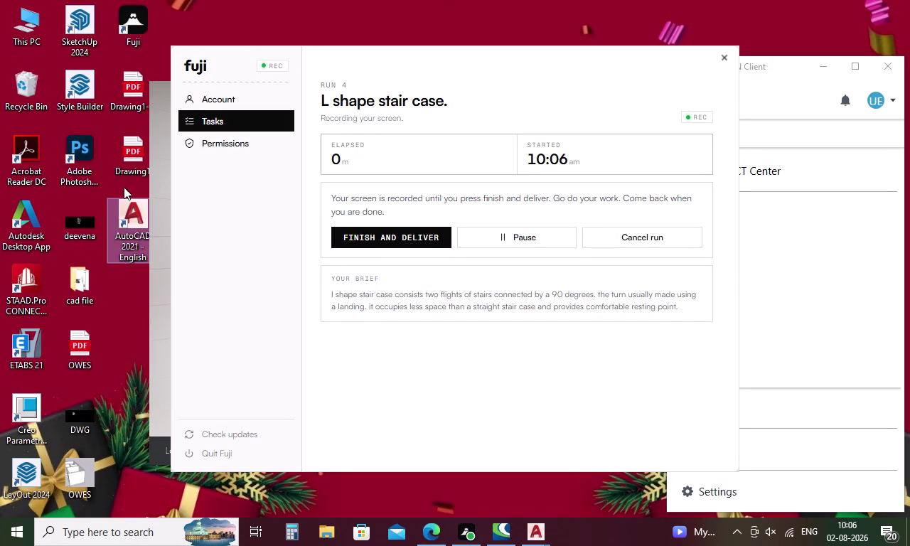
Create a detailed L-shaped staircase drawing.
Launch AutoCAD 2021 from the desktop and start a new blank Drawing1.
double_click(123, 225)
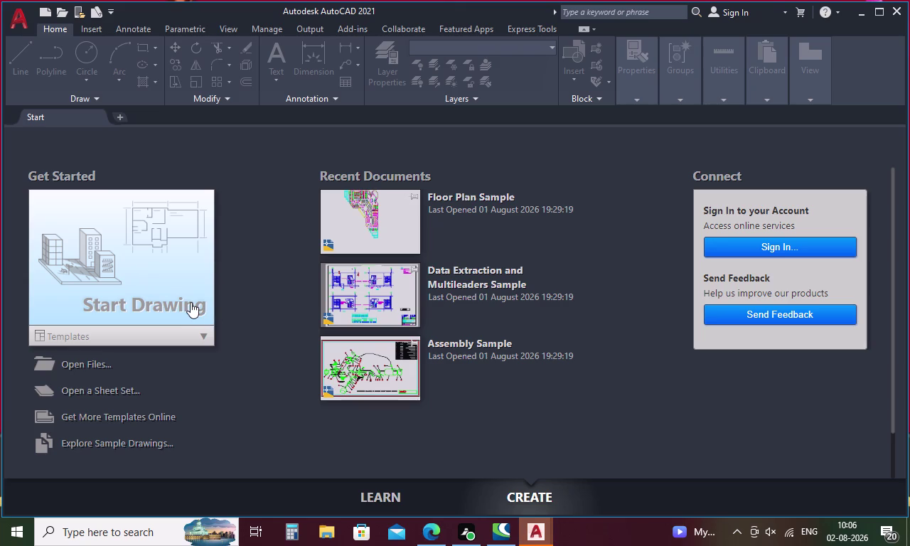
double_click(180, 277)
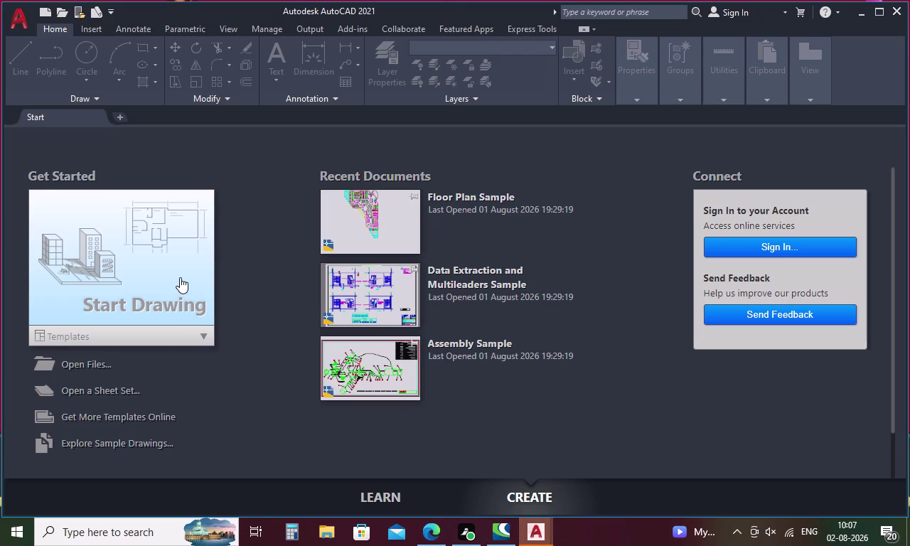
double_click(180, 278)
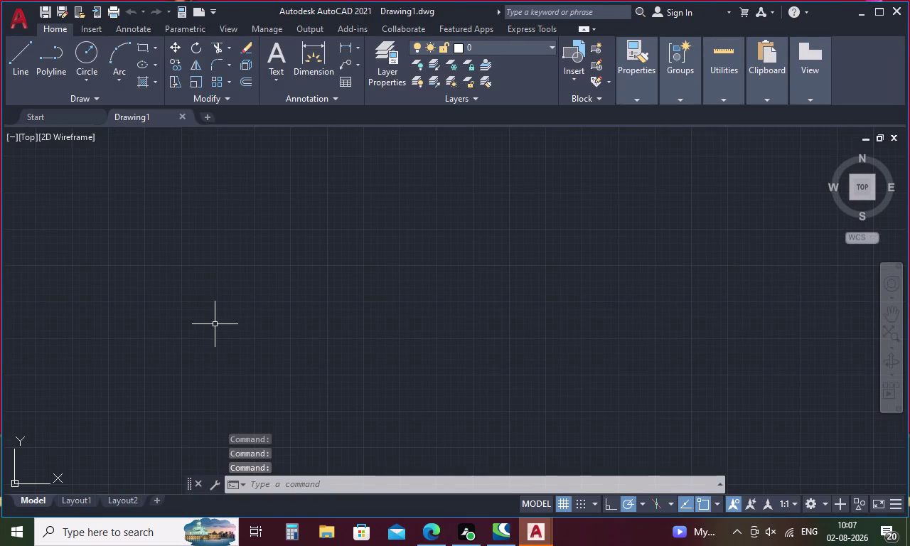
Set units to Engineering, precision 0'-0.00", insertion scale Feet via UN.
key(Escape)
text(un)
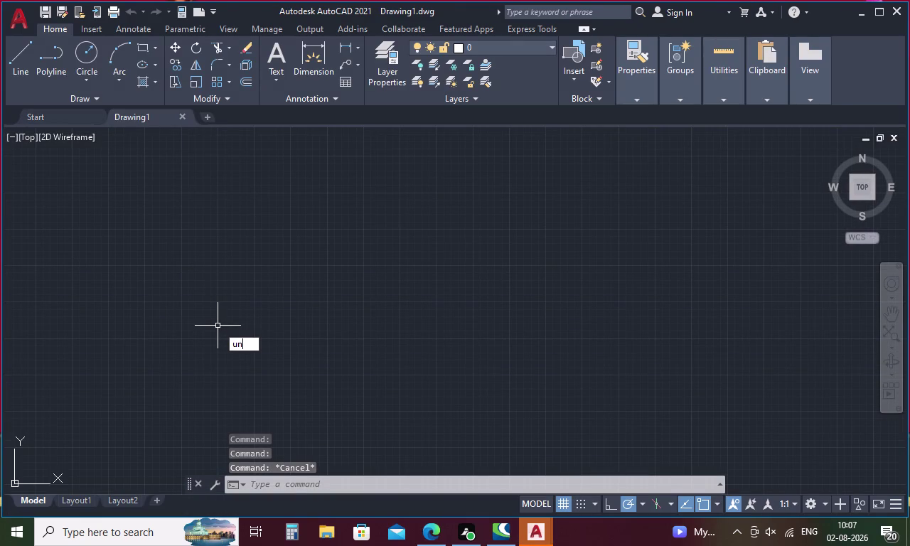
key(Return)
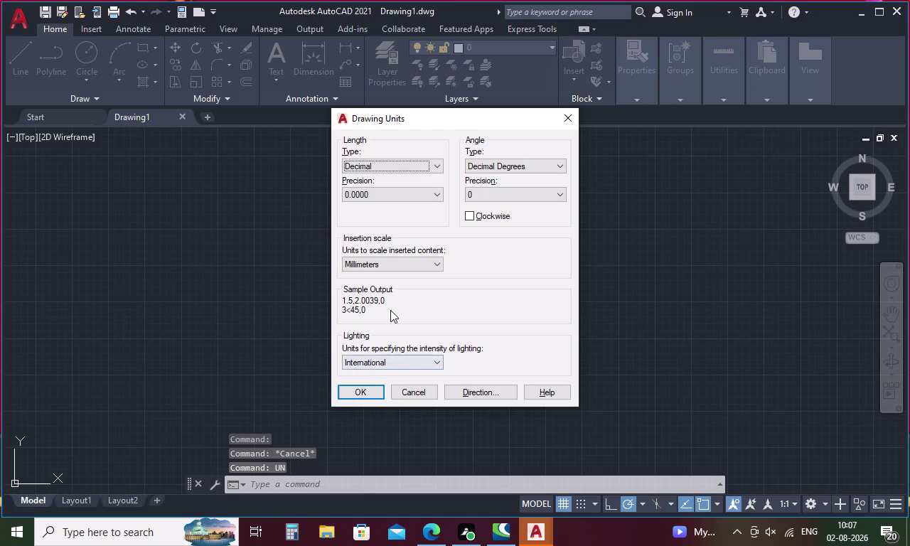
click(439, 161)
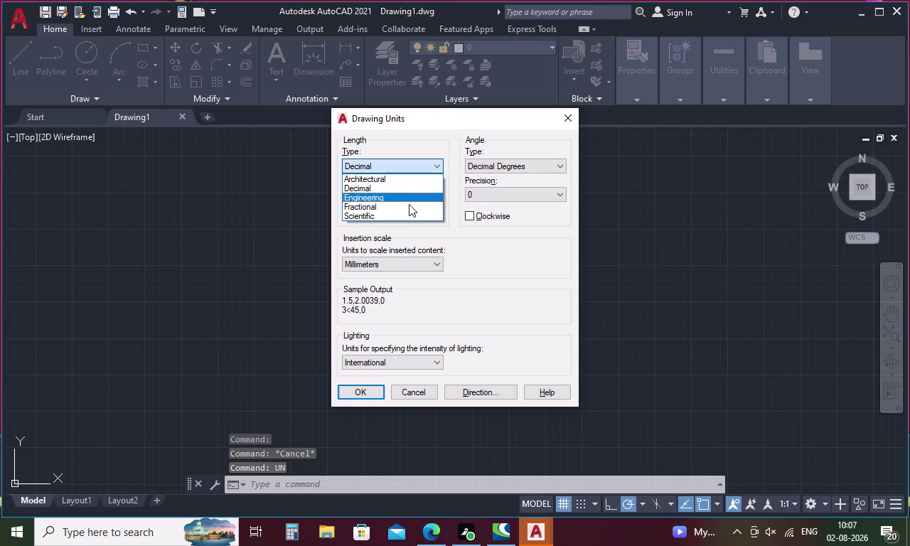
click(408, 194)
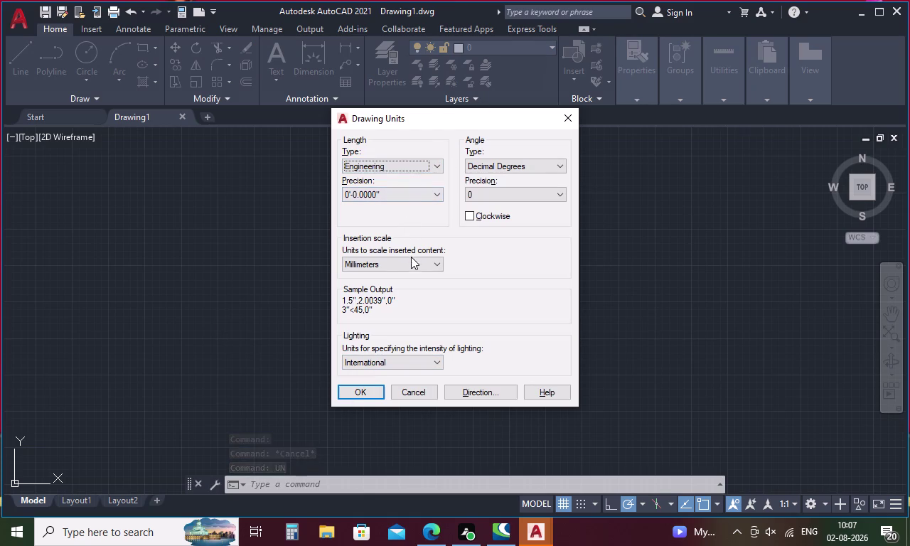
click(426, 191)
click(407, 226)
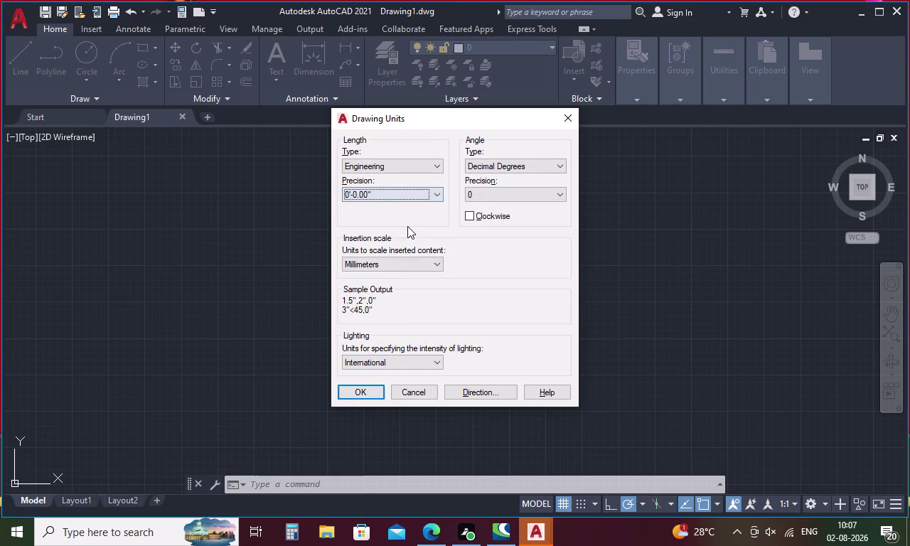
click(401, 263)
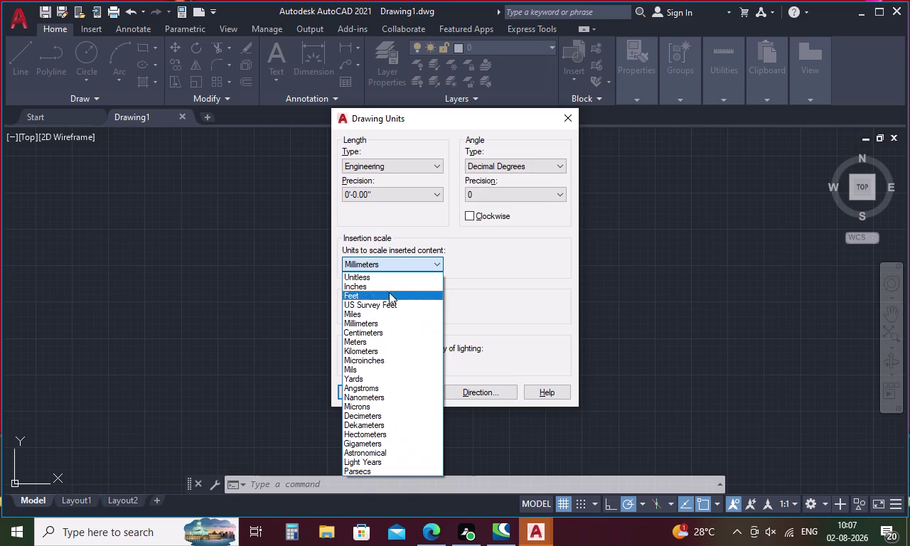
click(390, 286)
click(373, 390)
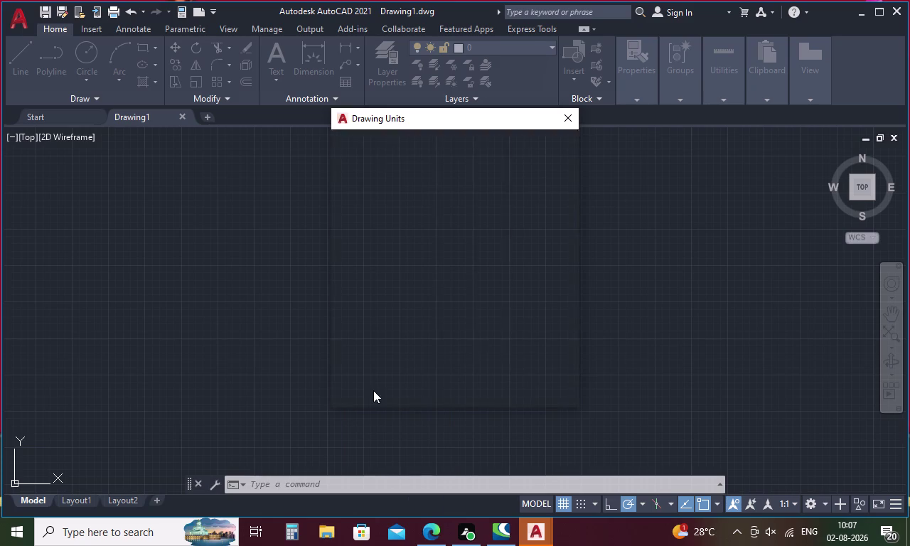
Draw a first 3' vertical line with Ortho turned on.
key(l)
key(Return)
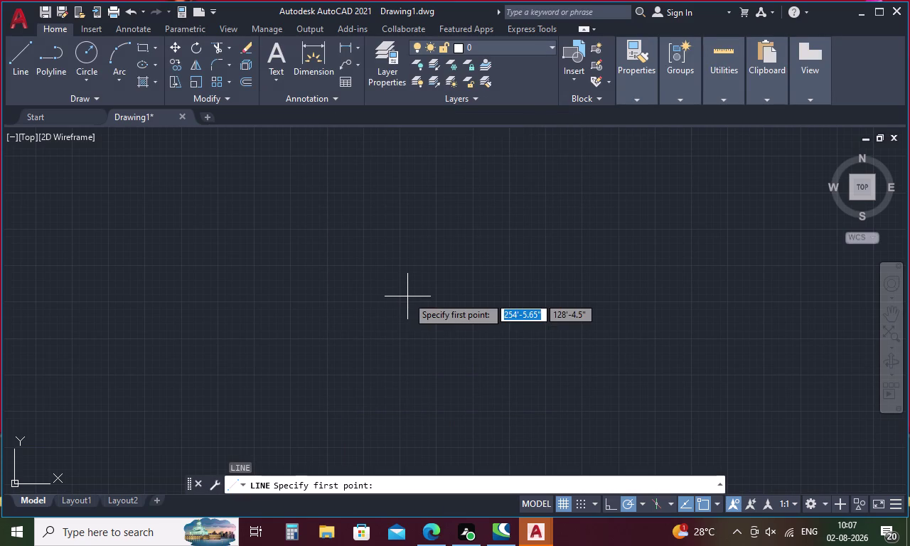
click(397, 253)
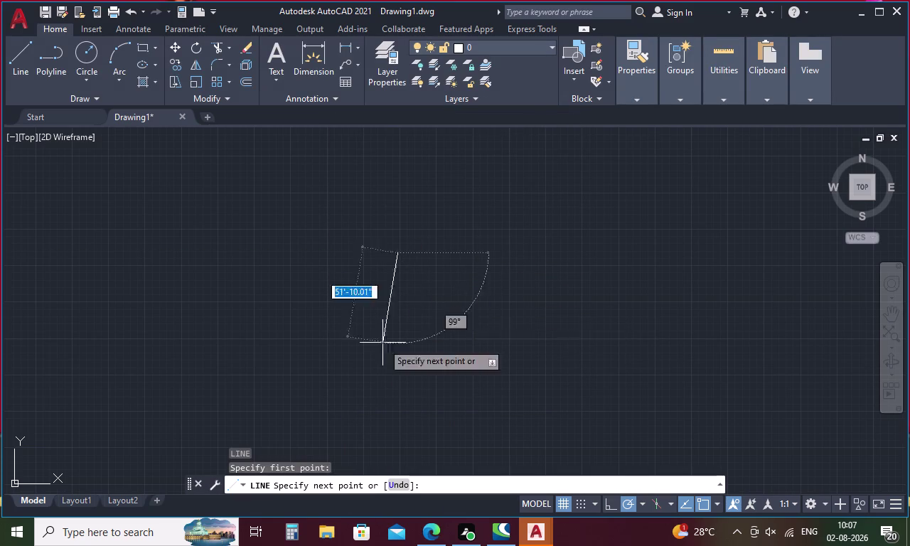
key(F8)
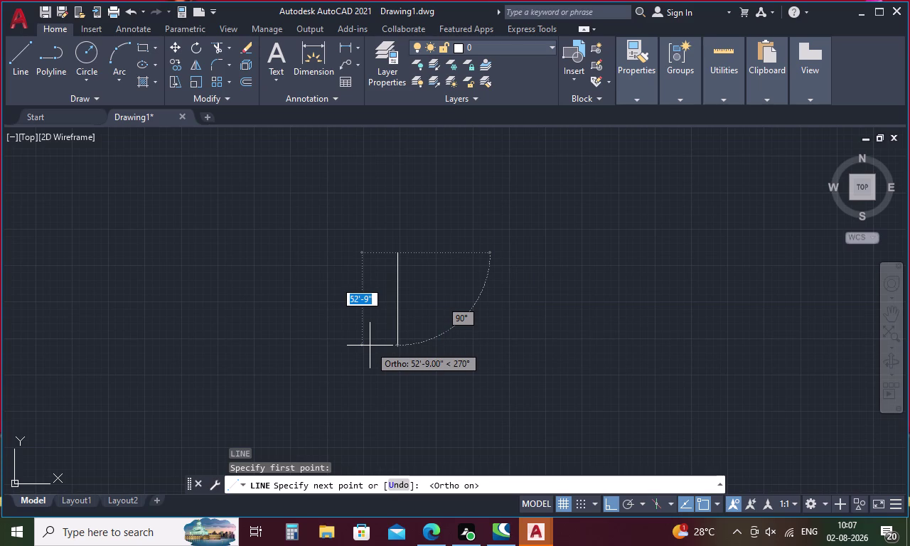
text(3)
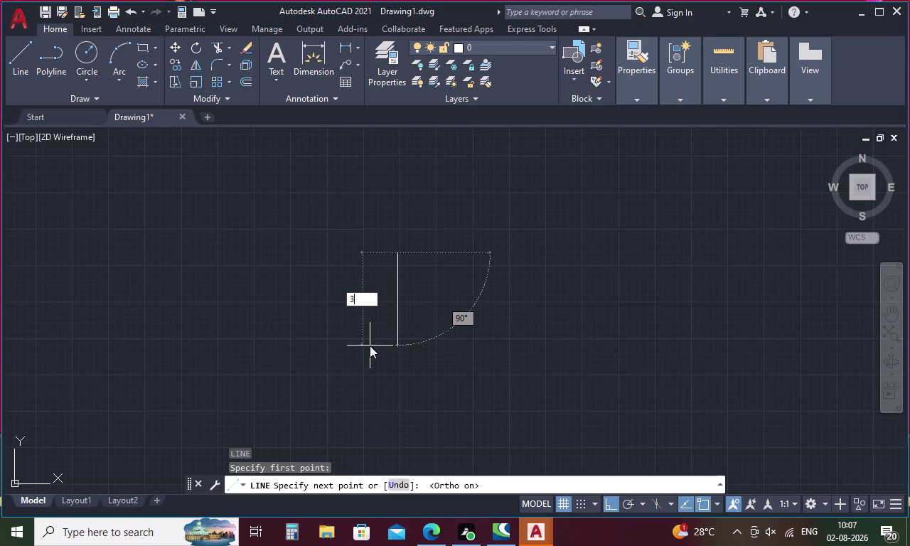
text(')
key(Return)
key(Escape)
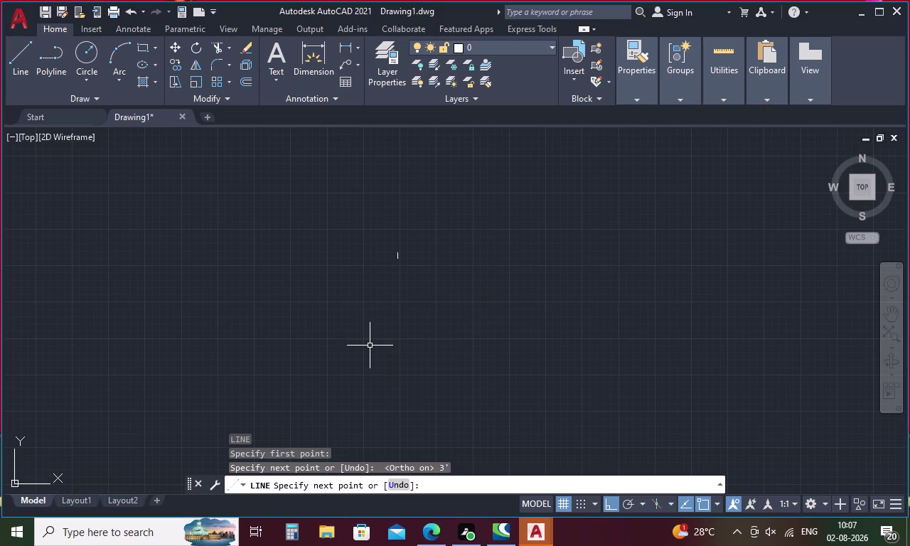
Erase the misplaced line and redraw a 3' vertical line.
drag(417, 256, 353, 249)
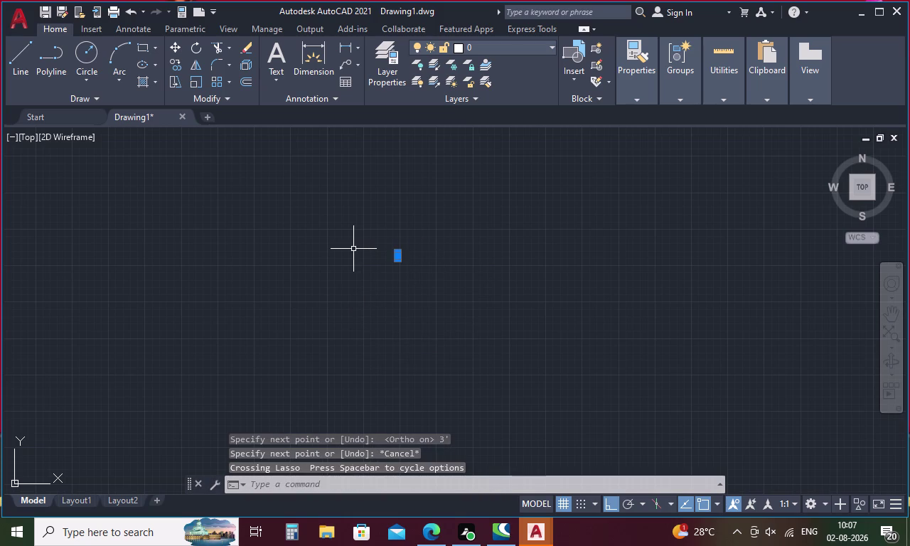
key(Delete)
key(l)
key(Return)
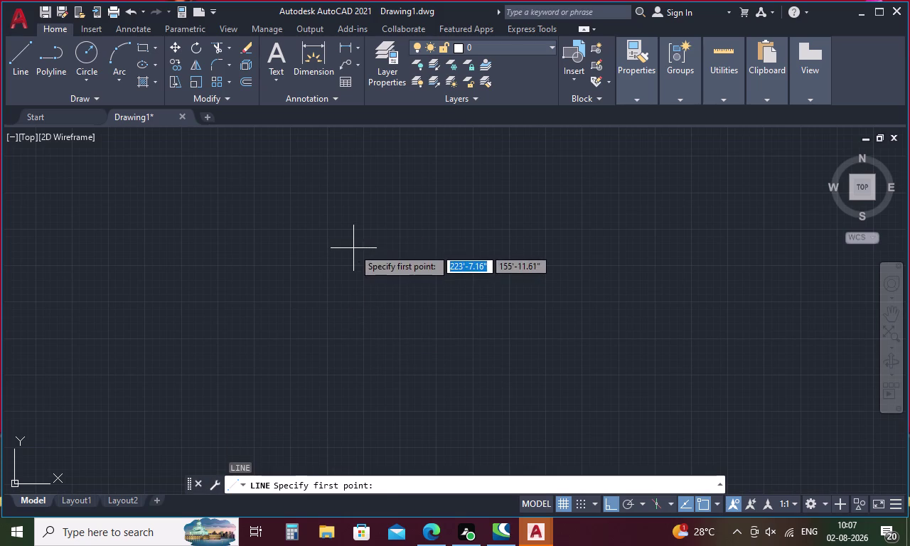
click(353, 248)
text(3)
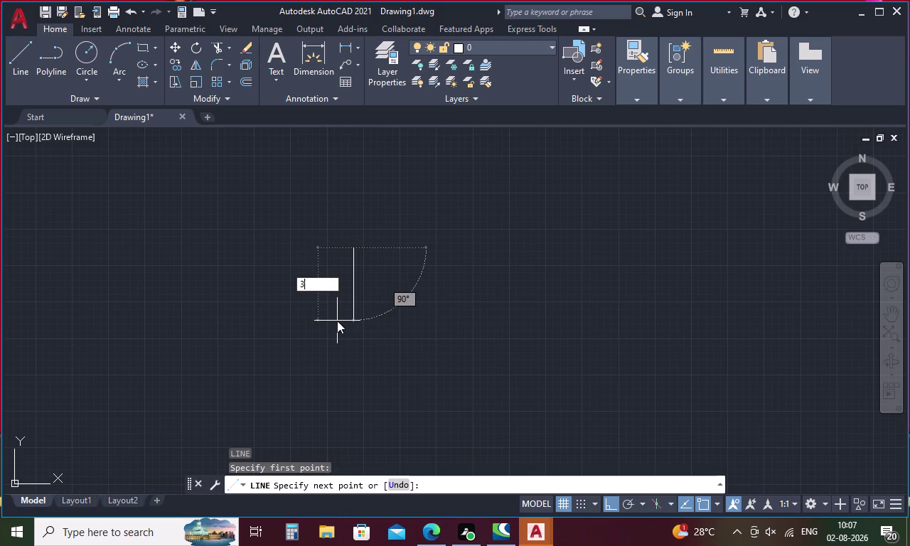
text(')
key(Return)
key(Escape)
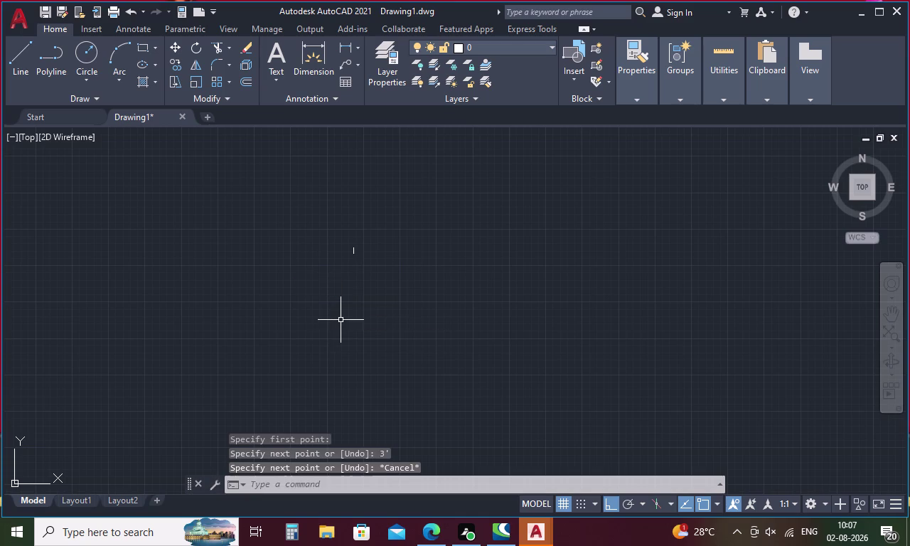
Zoom in and set up OFFSET with a distance of 1 after a mistyped attempt.
scroll(up, 3)
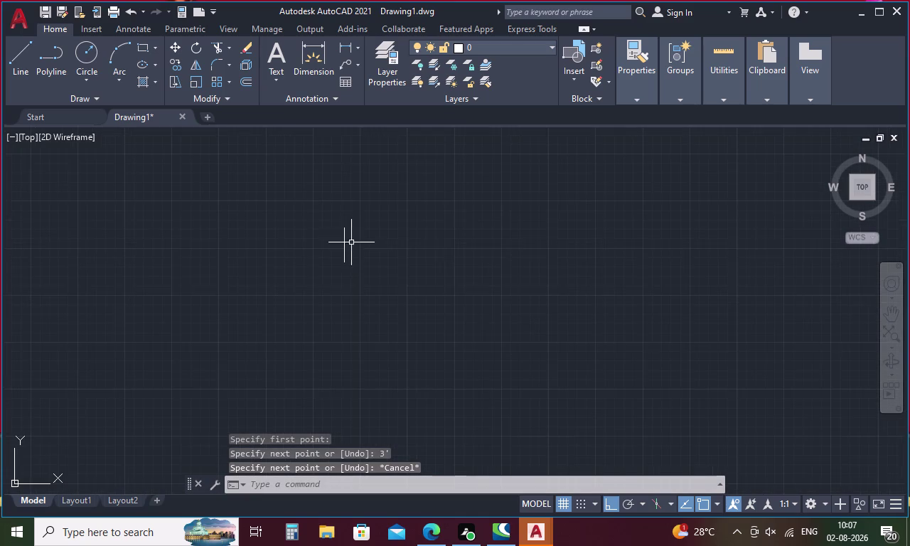
scroll(up, 3)
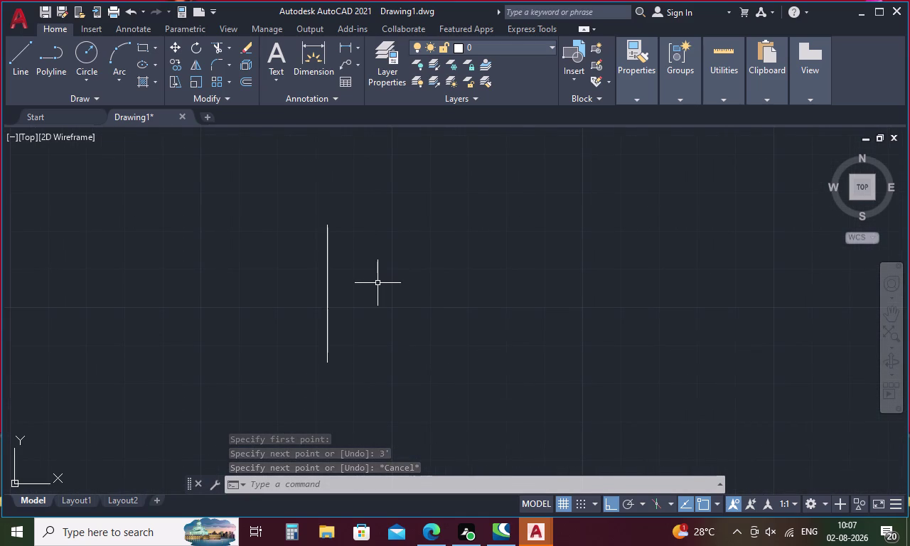
key(0)
key(Return)
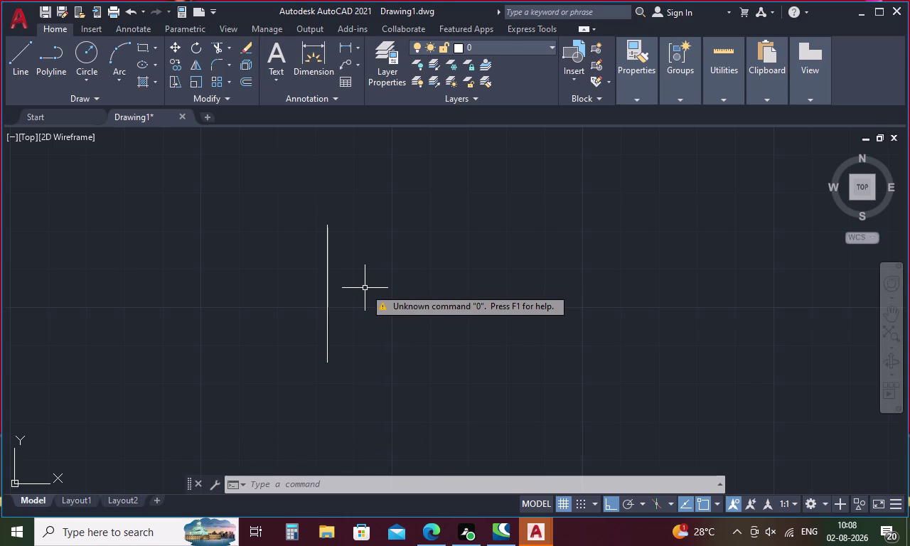
key(1)
key(Return)
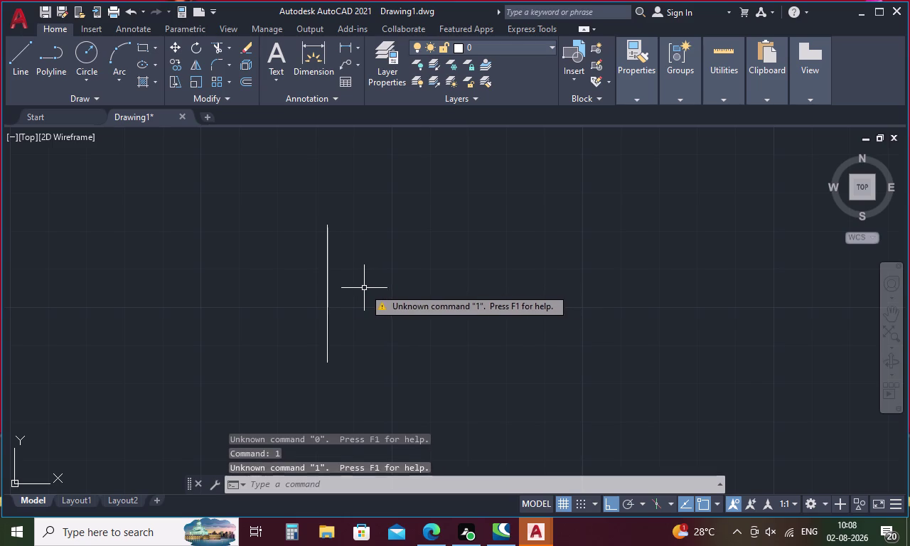
key(Escape)
key(o)
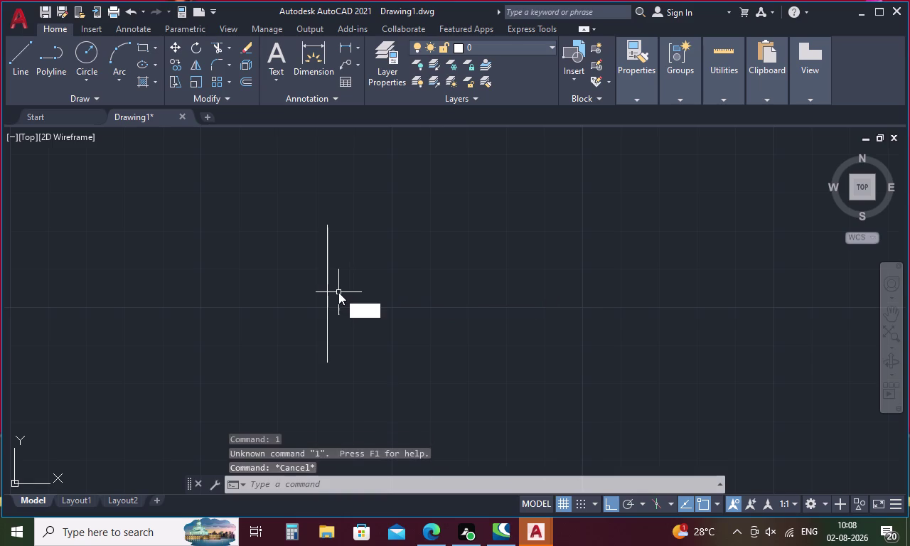
key(Return)
key(1)
key(Return)
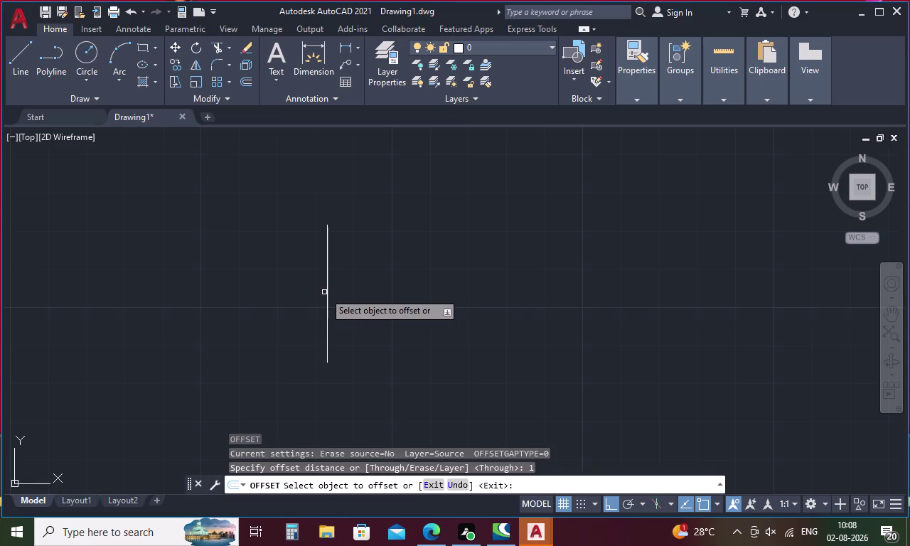
Offset the vertical line 1 unit to the right, then call up the Linetype Manager.
click(326, 283)
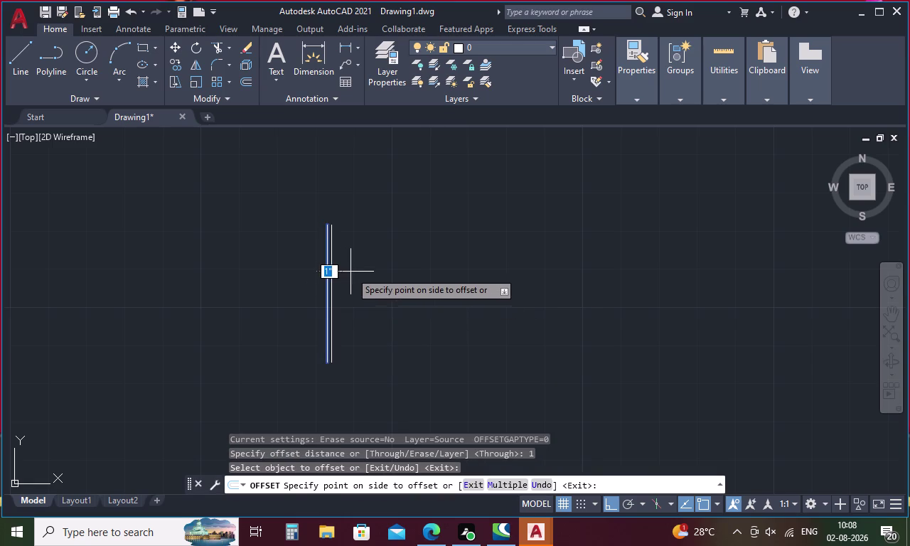
click(354, 271)
key(Escape)
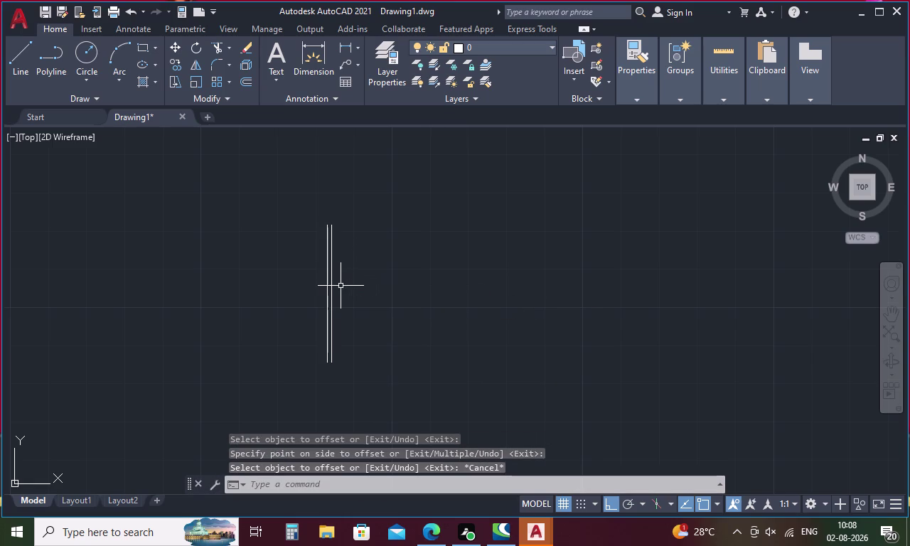
text(lt)
key(Return)
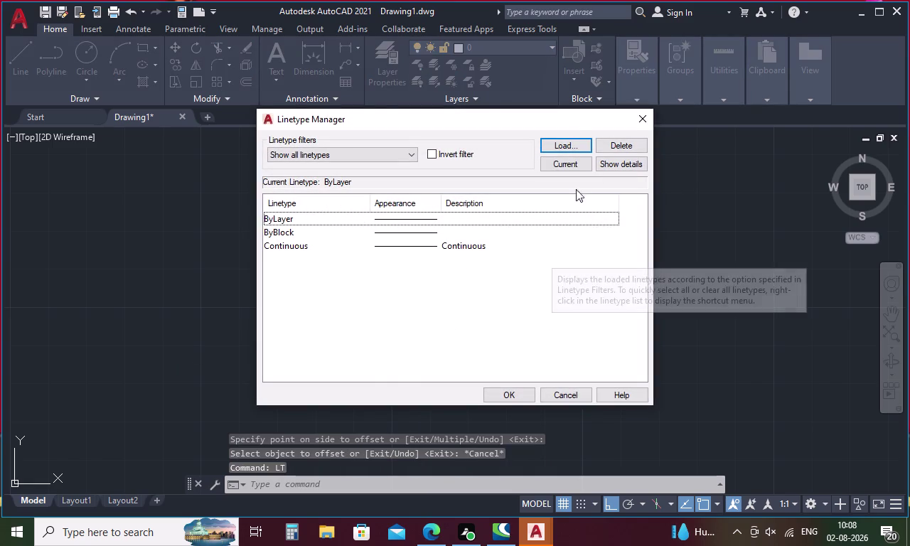
Load the HIDDENX2 linetype, close the Linetype Manager, and select one vertical line.
click(574, 142)
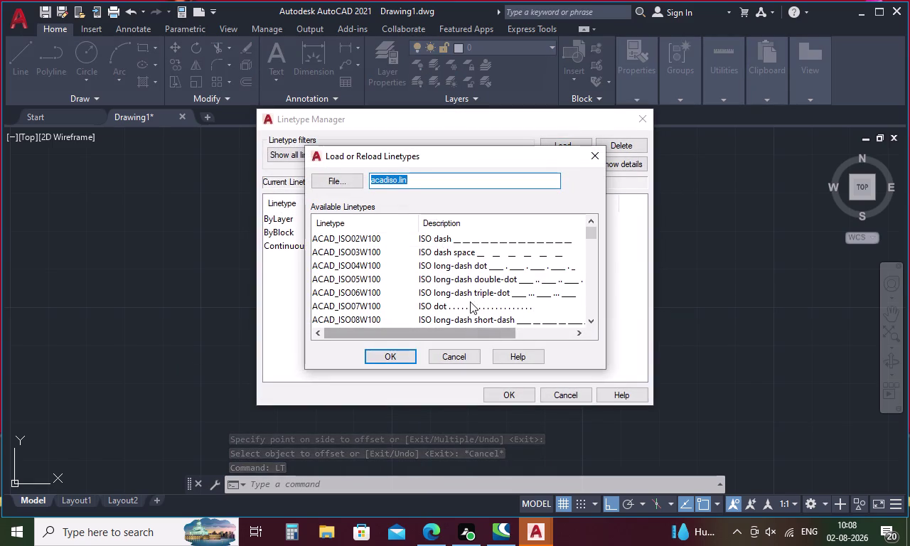
scroll(down, 3)
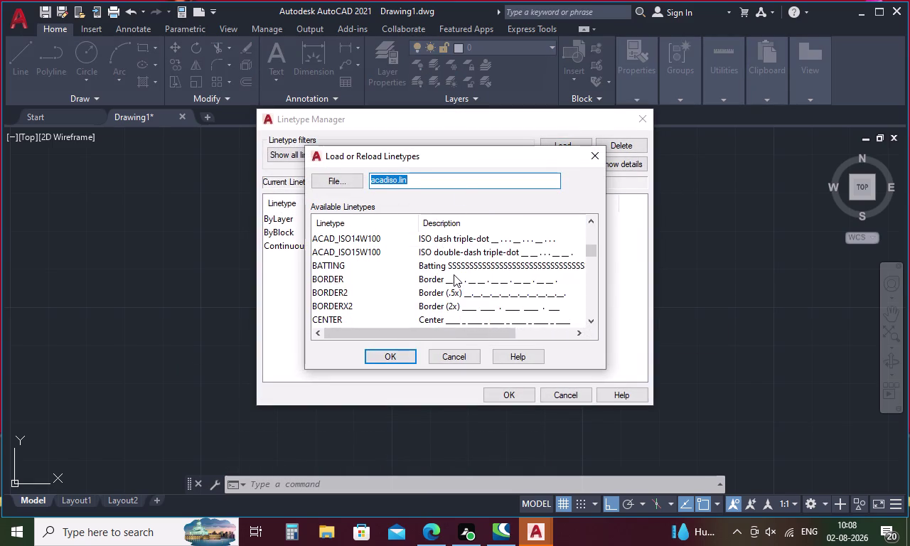
scroll(down, 3)
scroll(down, 3)
scroll(up, 3)
scroll(down, 3)
scroll(up, 3)
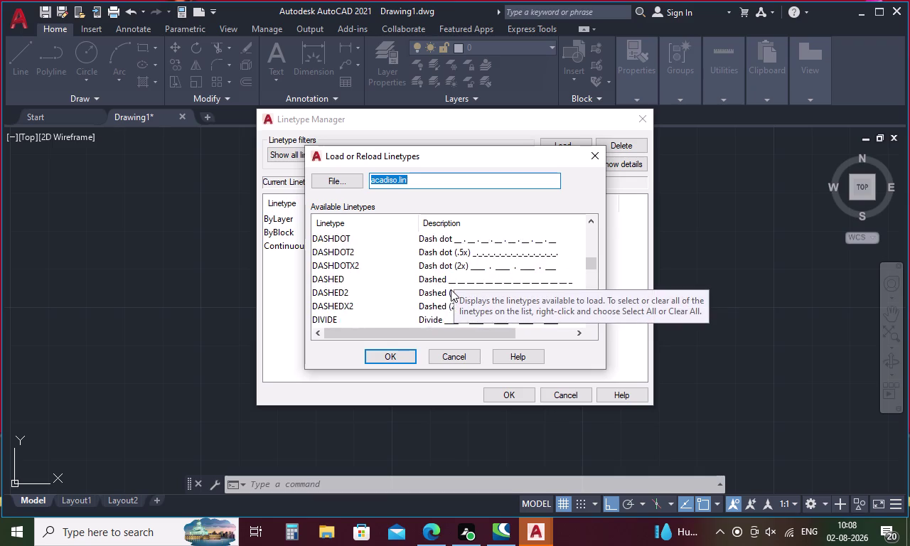
scroll(up, 3)
scroll(down, 3)
scroll(up, 3)
scroll(down, 3)
scroll(up, 3)
scroll(up, 3)
scroll(down, 3)
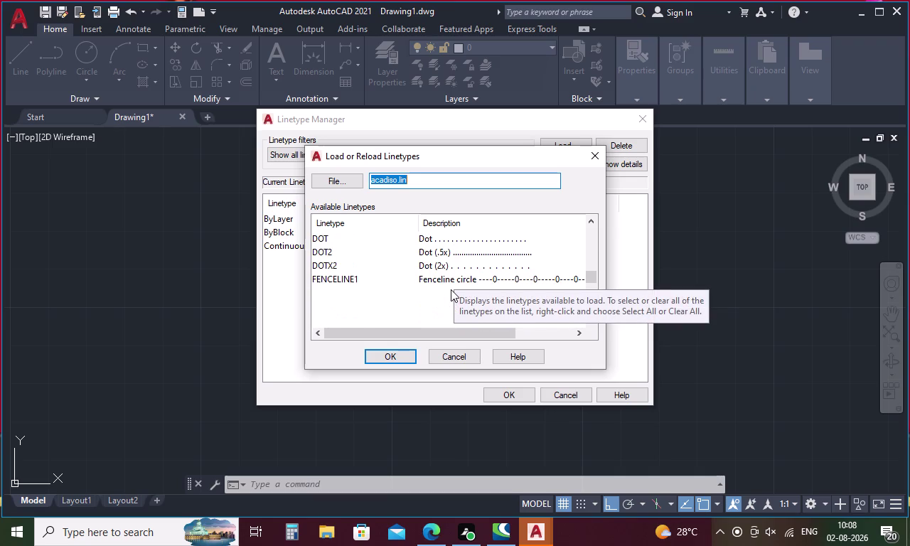
scroll(down, 3)
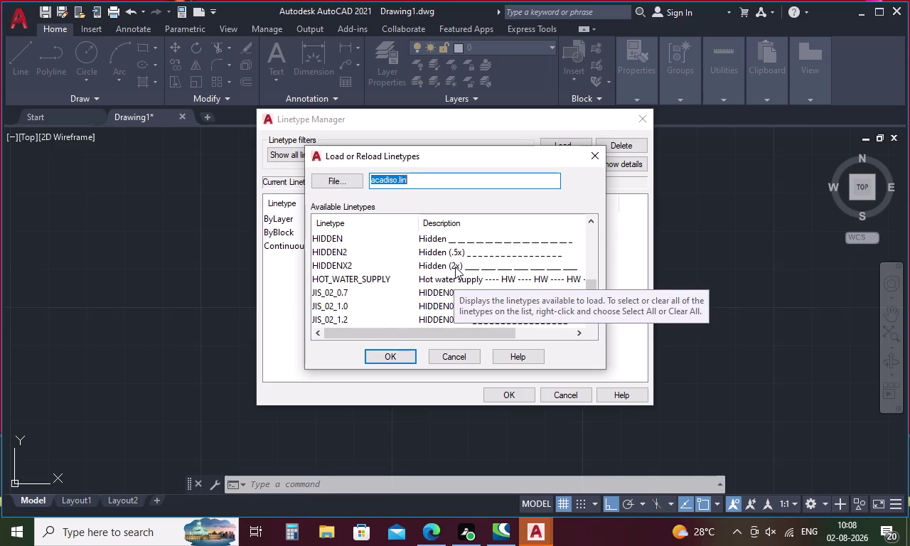
click(455, 267)
click(402, 361)
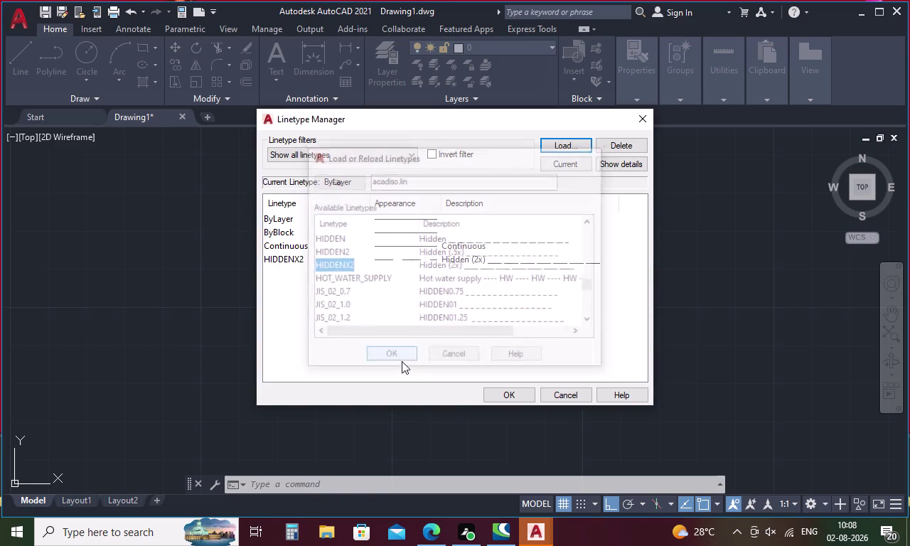
click(514, 393)
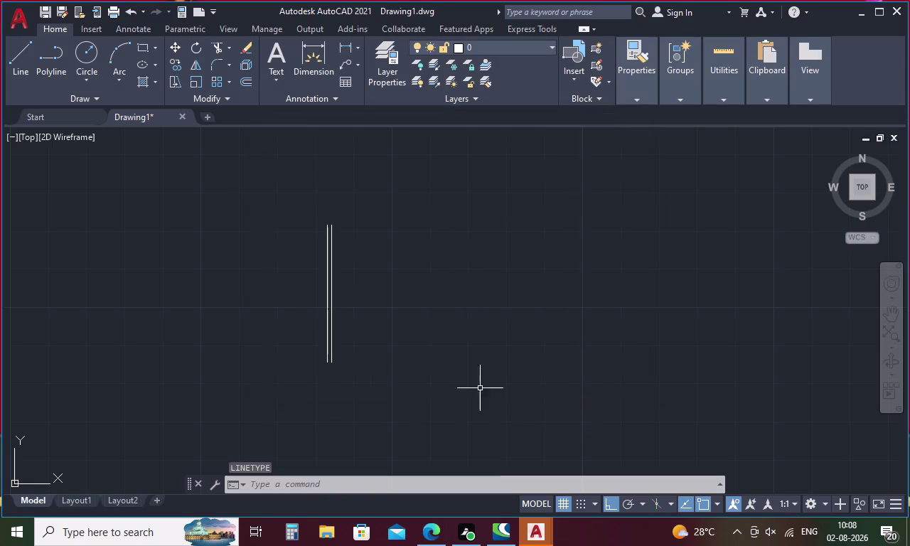
click(333, 265)
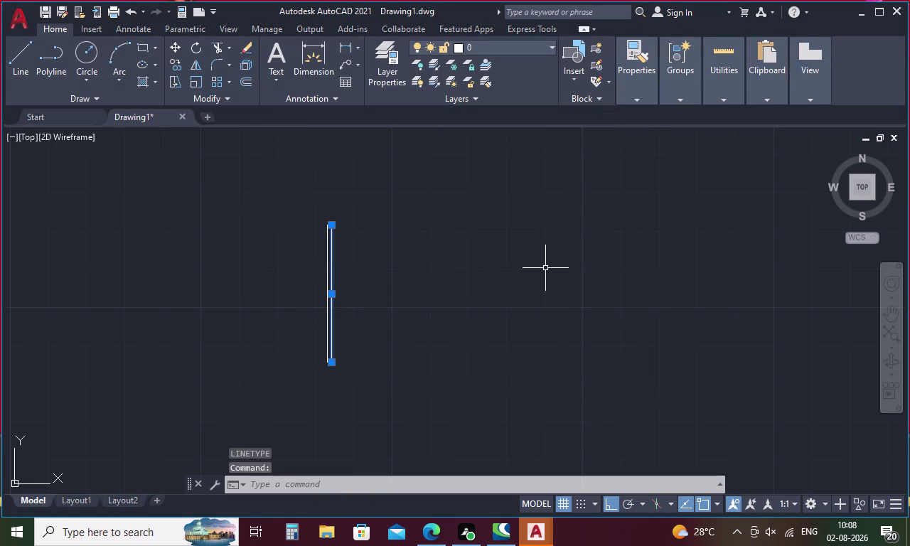
Give the selected line the HIDDENX2 linetype with linetype scale 0.7.
key(ctrl+1)
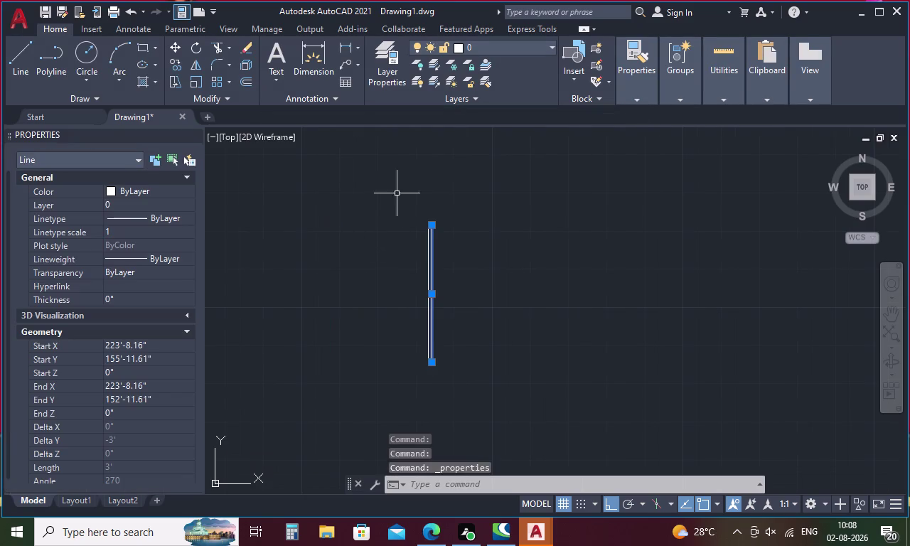
click(174, 212)
click(189, 220)
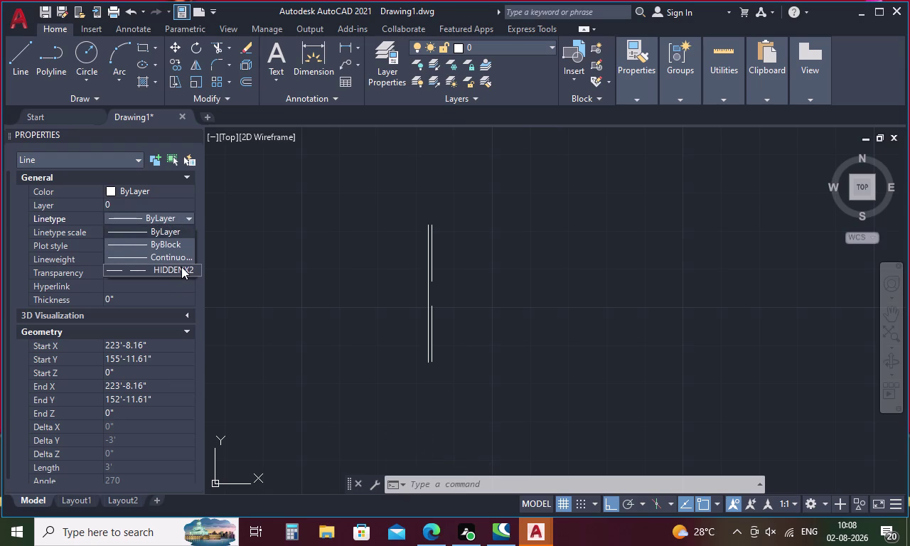
click(181, 267)
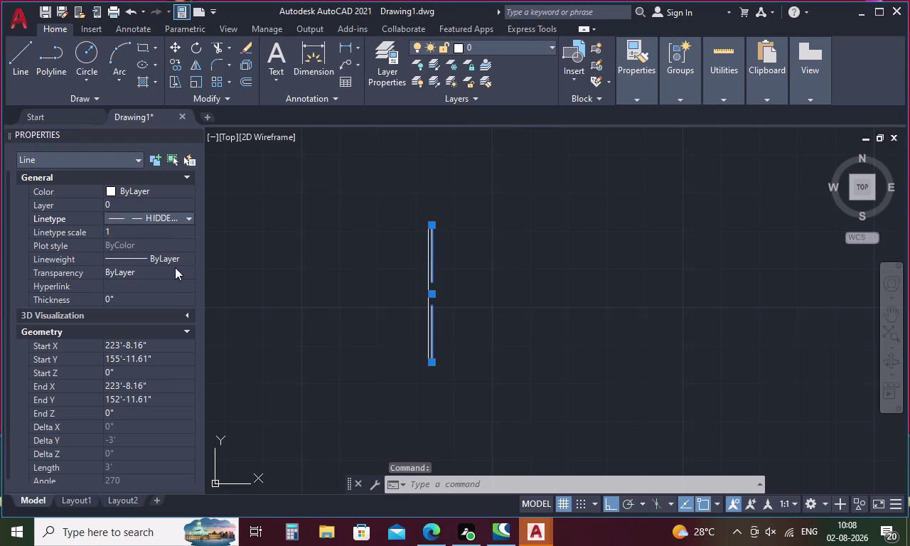
click(145, 227)
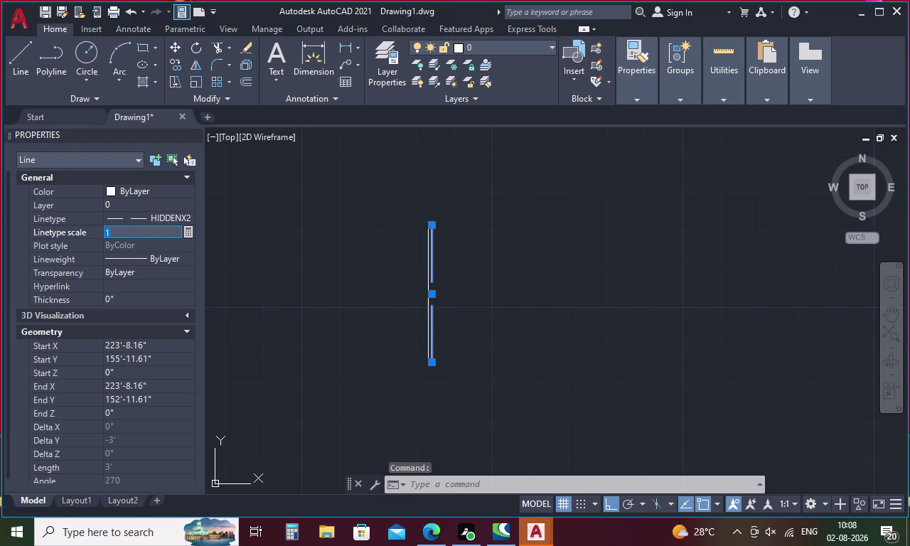
key(BackSpace)
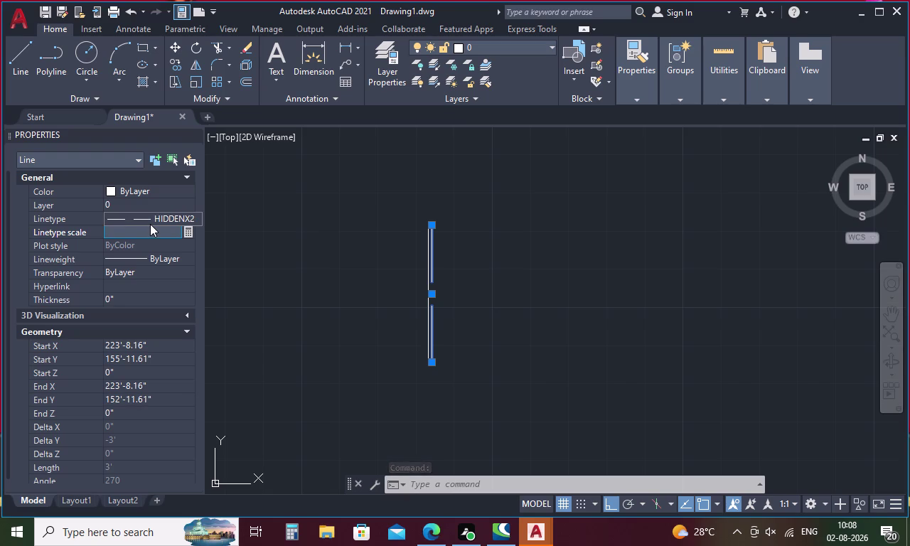
text(0.7)
key(Return)
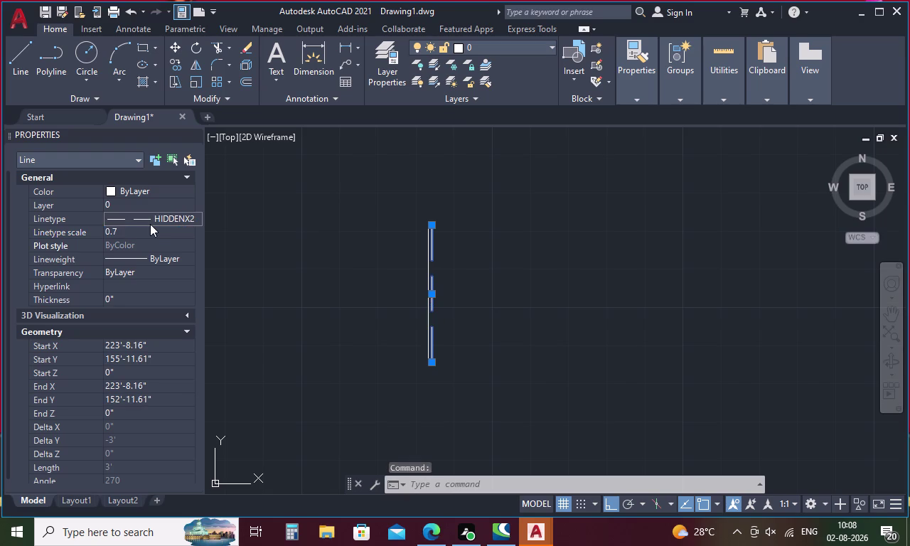
Try a linetype scale of 0.01 and deselect to judge the dashes.
click(150, 228)
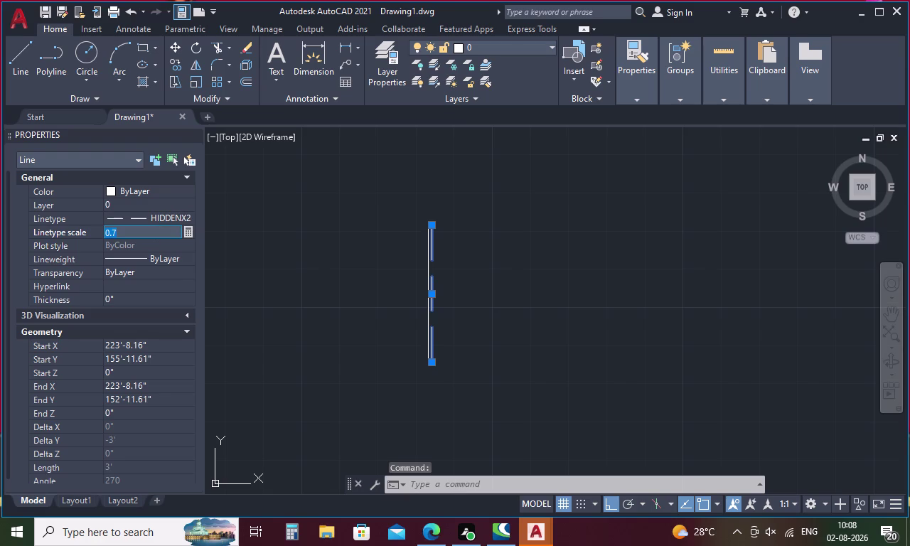
key(BackSpace)
text(.)
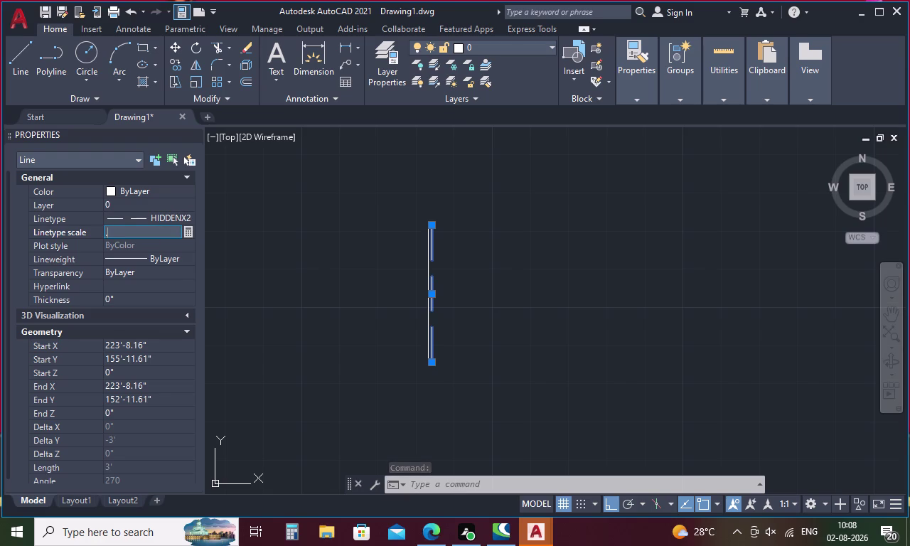
text(01)
key(Return)
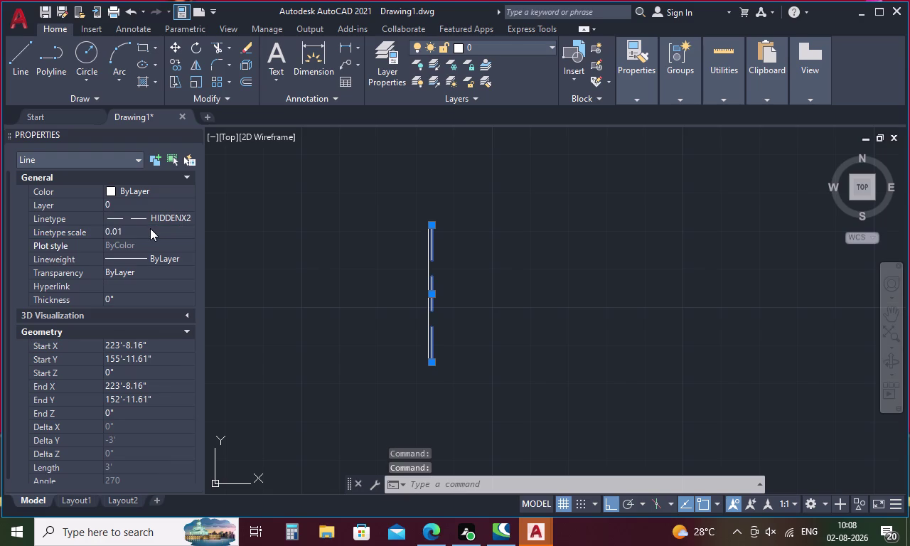
click(294, 264)
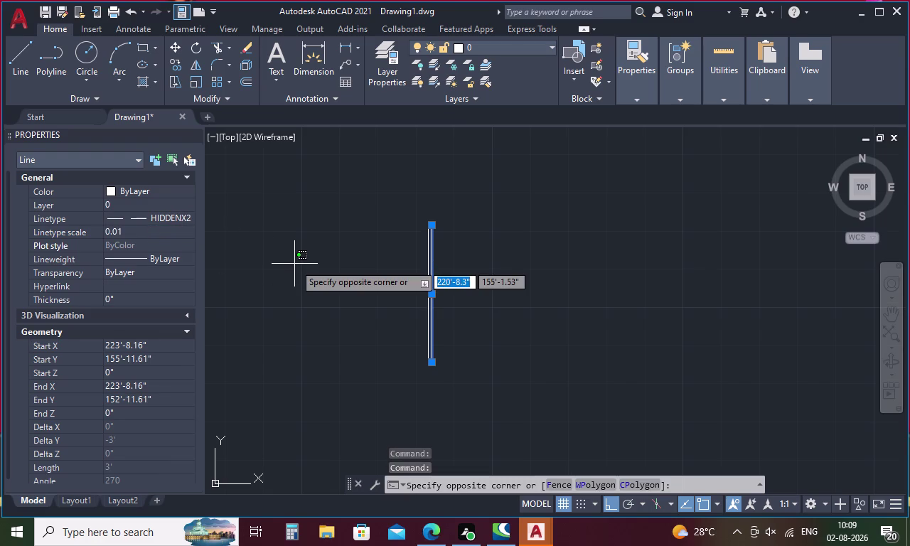
key(space)
key(Escape)
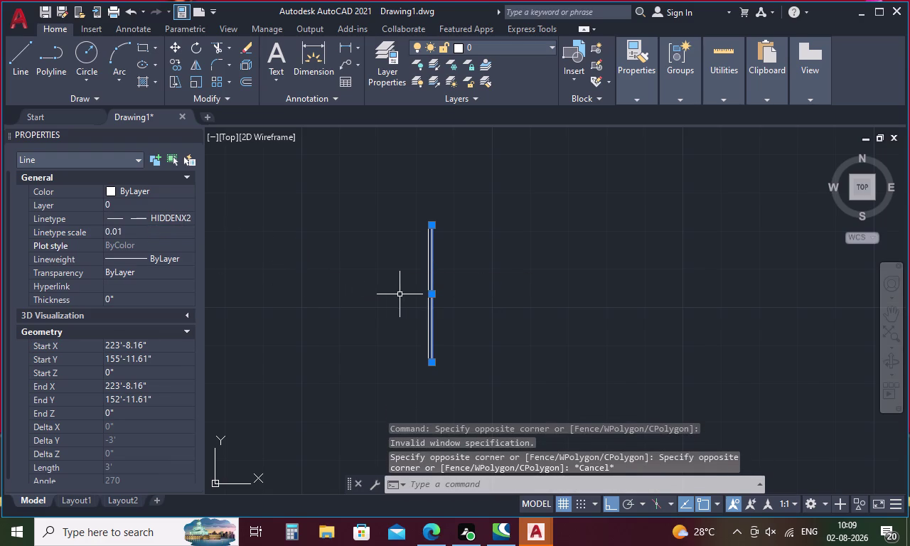
key(Escape)
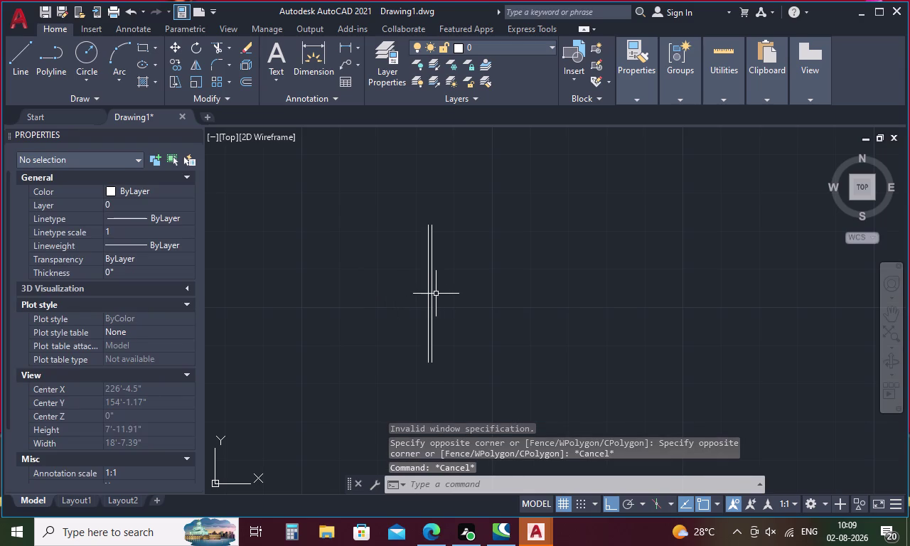
Reselect the dashed line and try a linetype scale of 10.
click(431, 296)
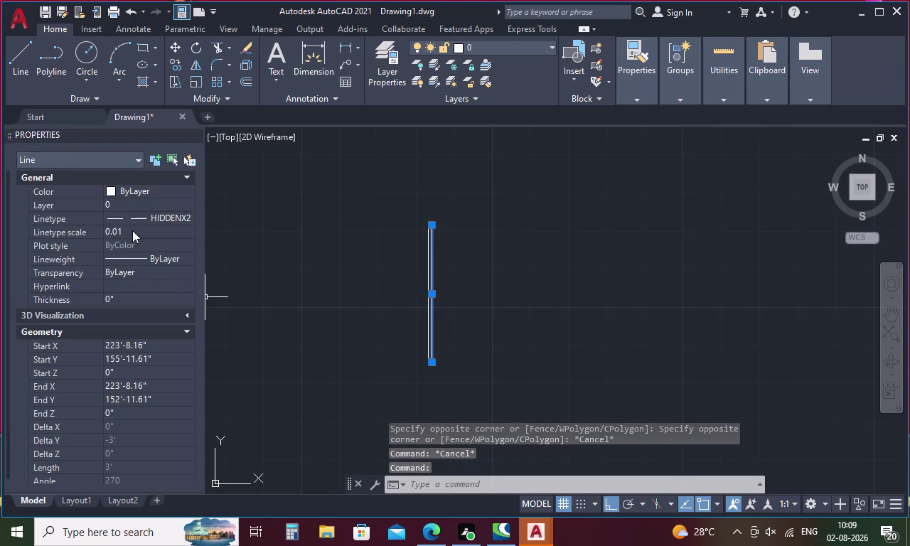
click(133, 230)
key(BackSpace)
text(10)
key(Return)
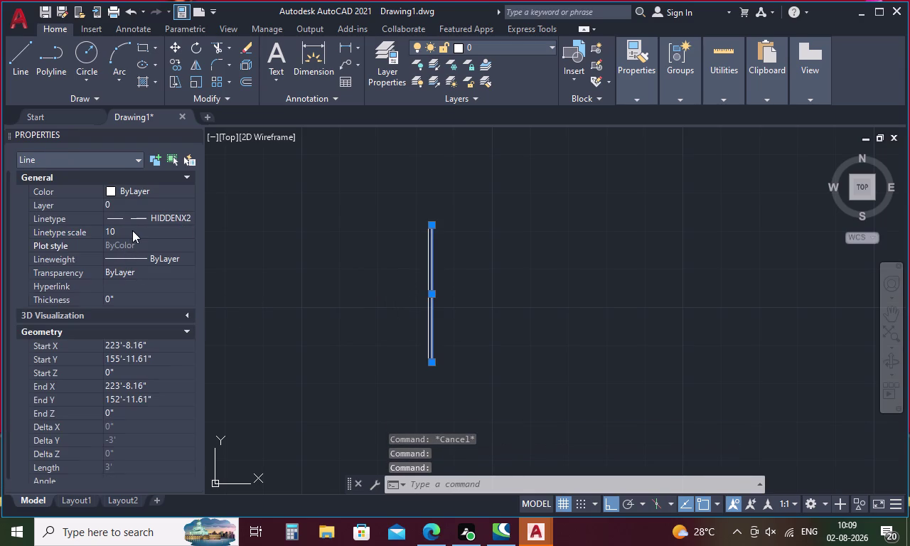
click(321, 263)
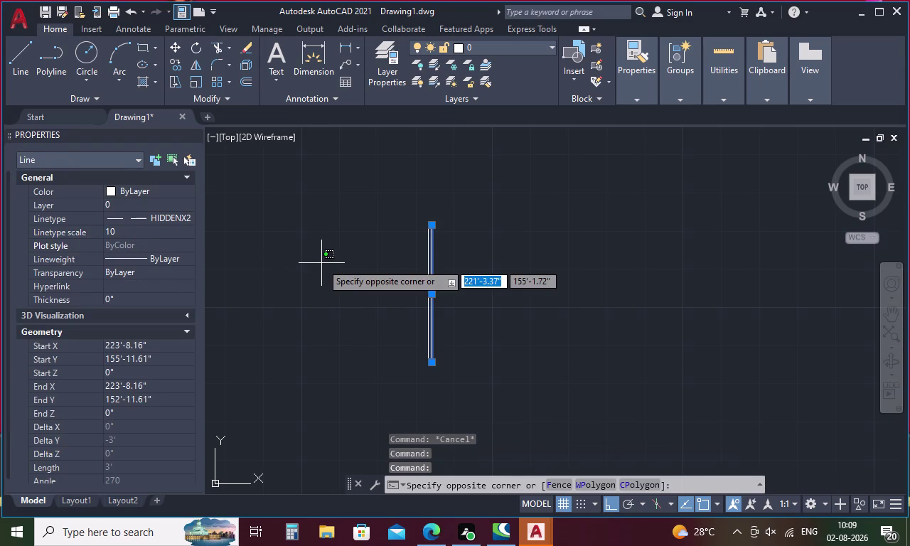
click(321, 263)
key(Escape)
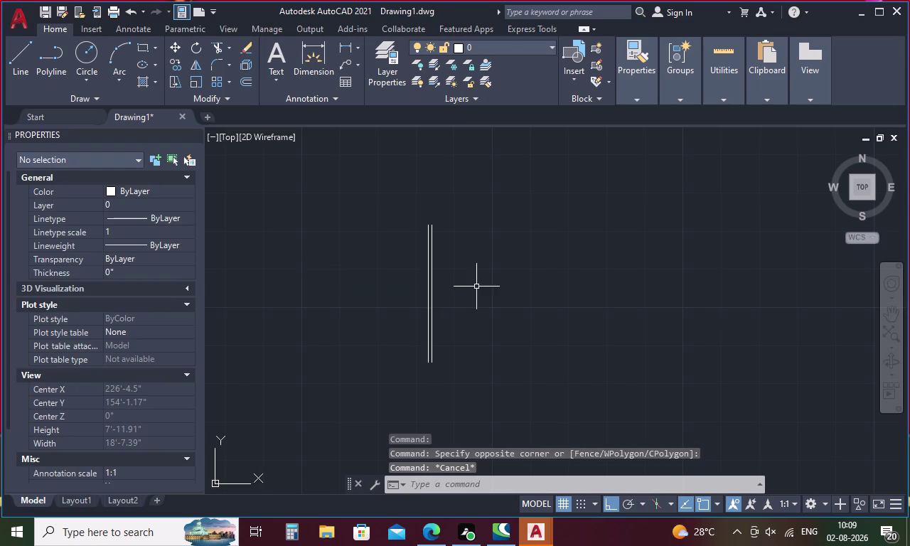
Reselect the line and settle its linetype scale back at 0.7.
click(433, 296)
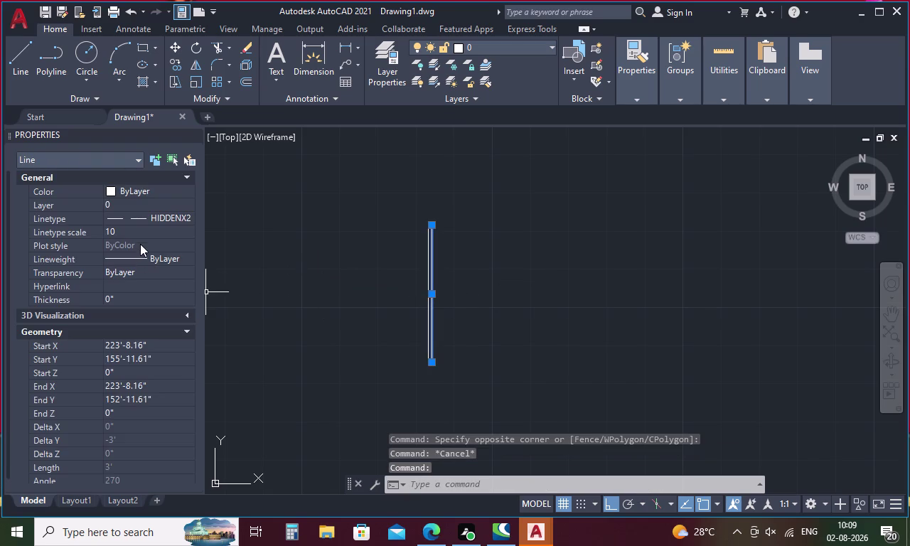
click(139, 235)
key(BackSpace)
key(period)
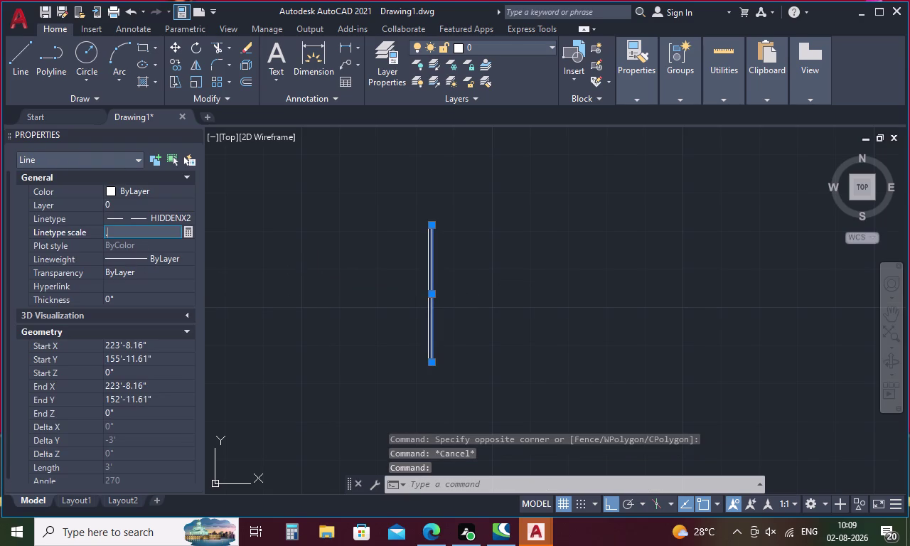
key(7)
key(Return)
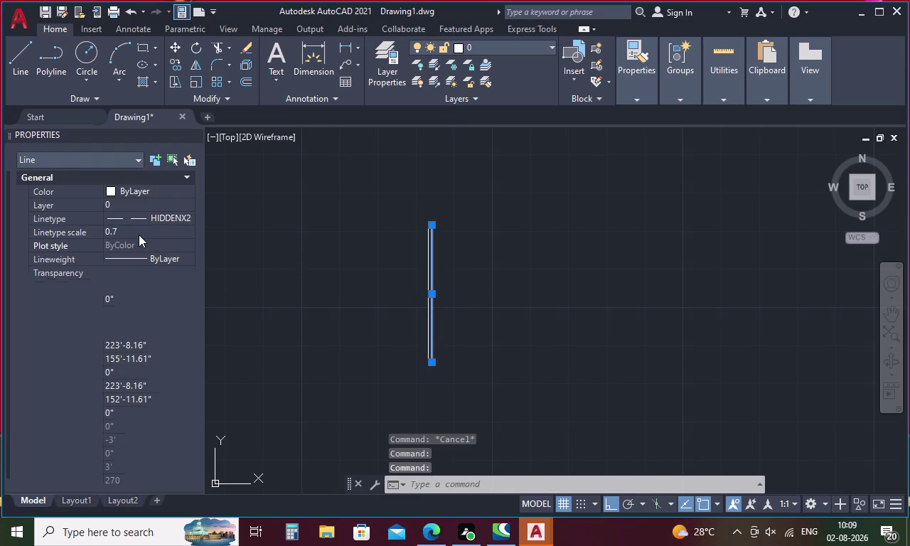
click(139, 235)
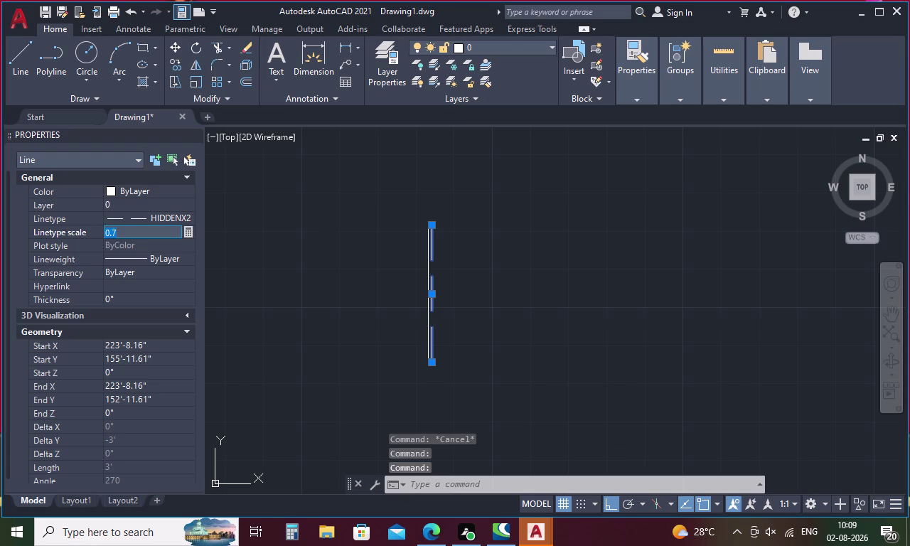
key(BackSpace)
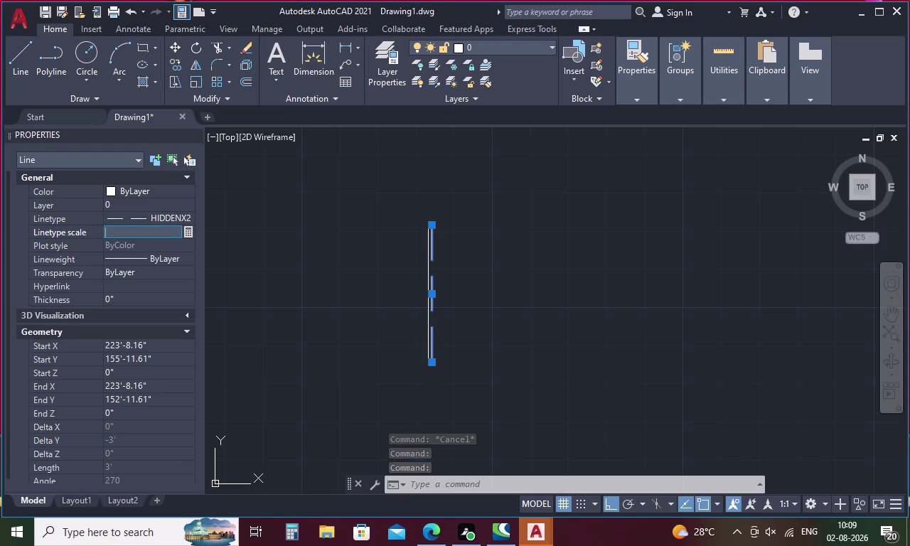
key(Escape)
text(l)
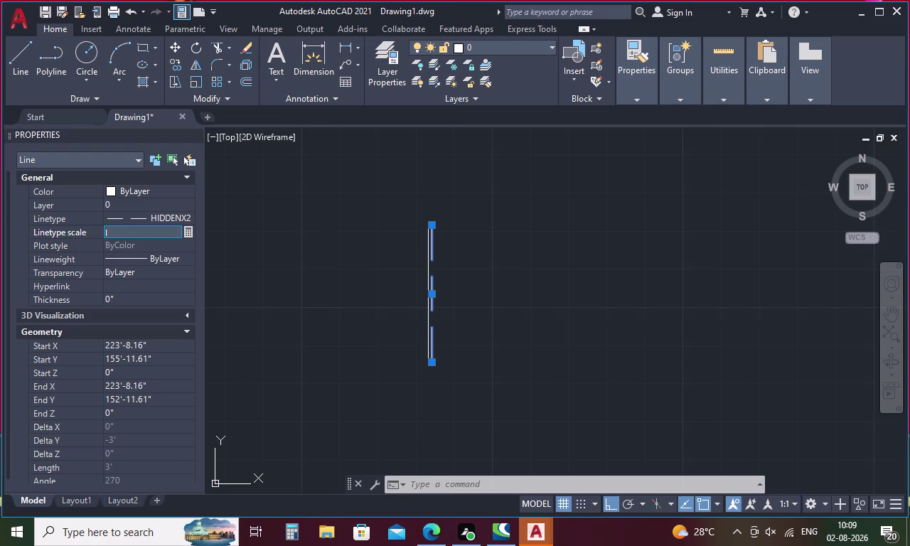
text(t)
key(Return)
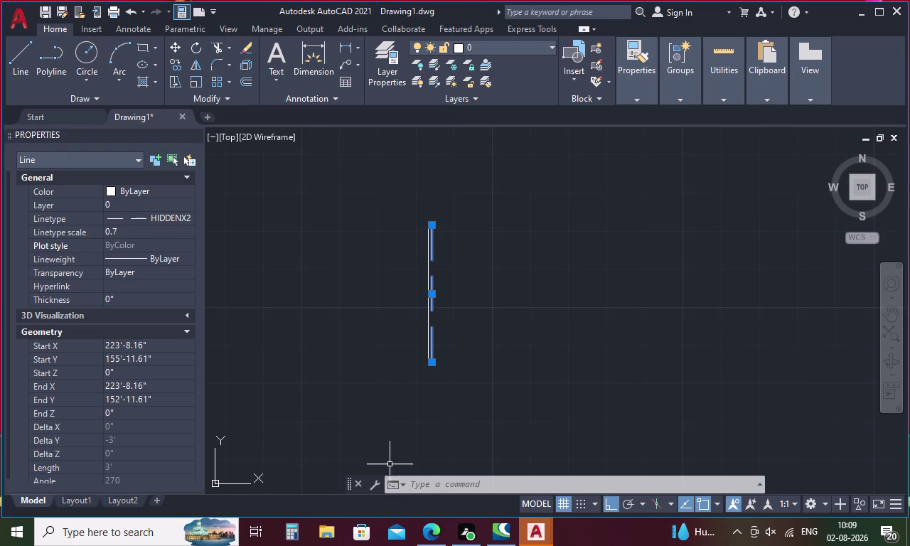
Reopen the Linetype Manager with LT.
click(427, 483)
key(l)
key(t)
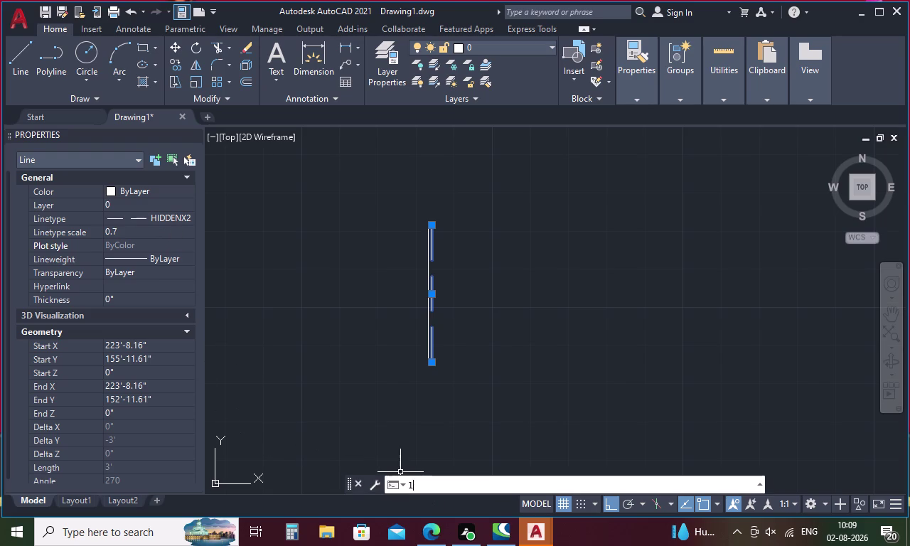
key(Return)
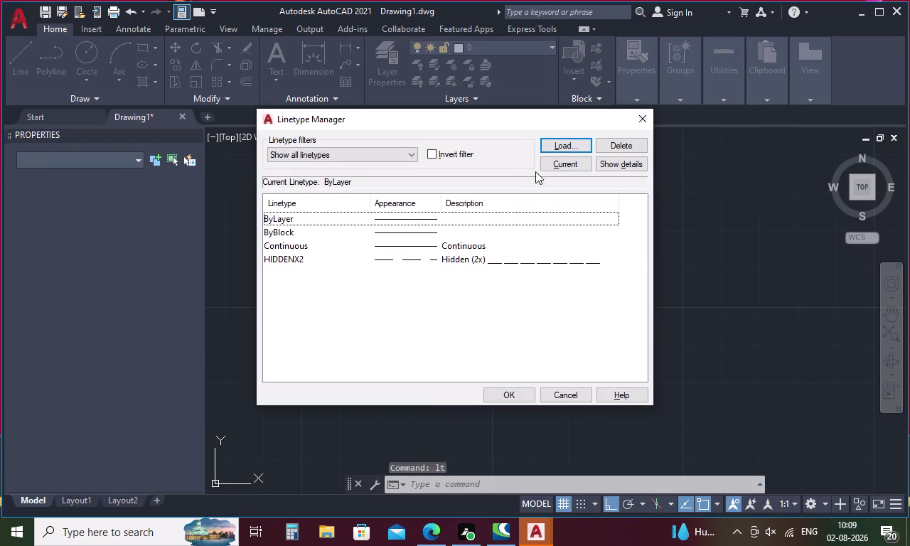
Load the ACAD_ISO02W100 dash linetype from acadiso.lin and close both linetype dialogs.
click(570, 146)
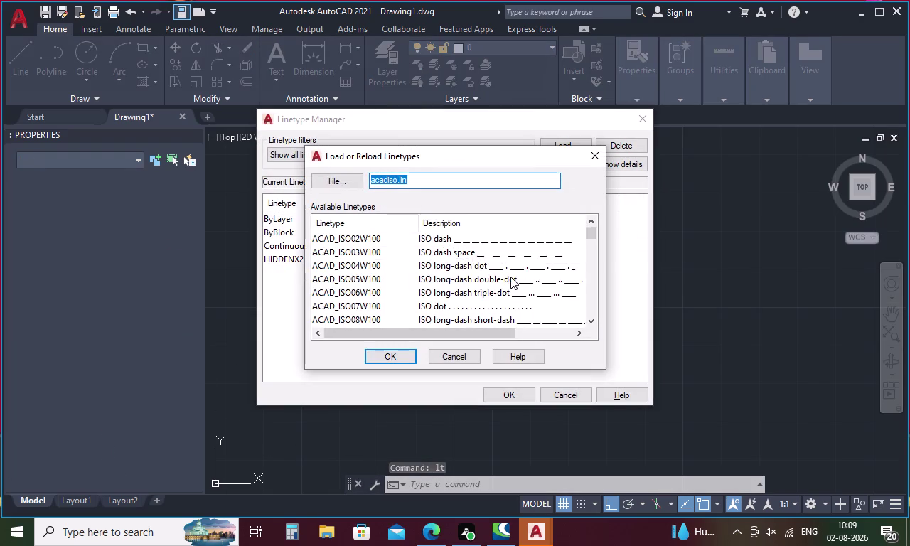
scroll(down, 3)
scroll(down, 3)
scroll(down, 3)
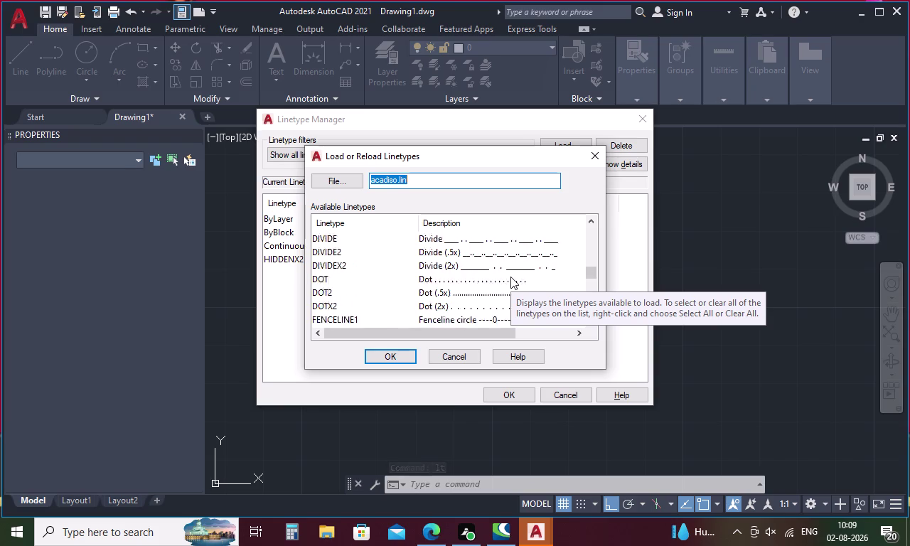
scroll(down, 3)
scroll(down, 3)
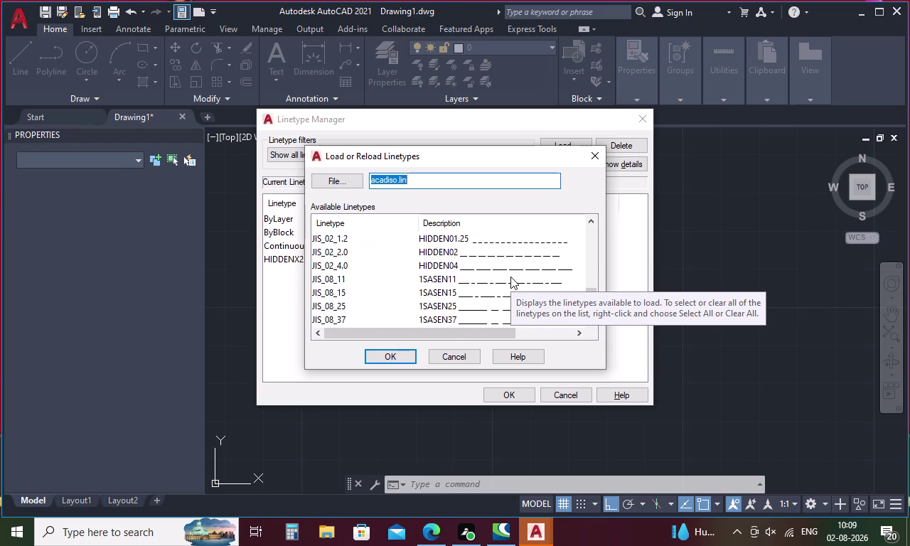
scroll(down, 3)
scroll(down, 3)
scroll(up, 3)
scroll(up, 3)
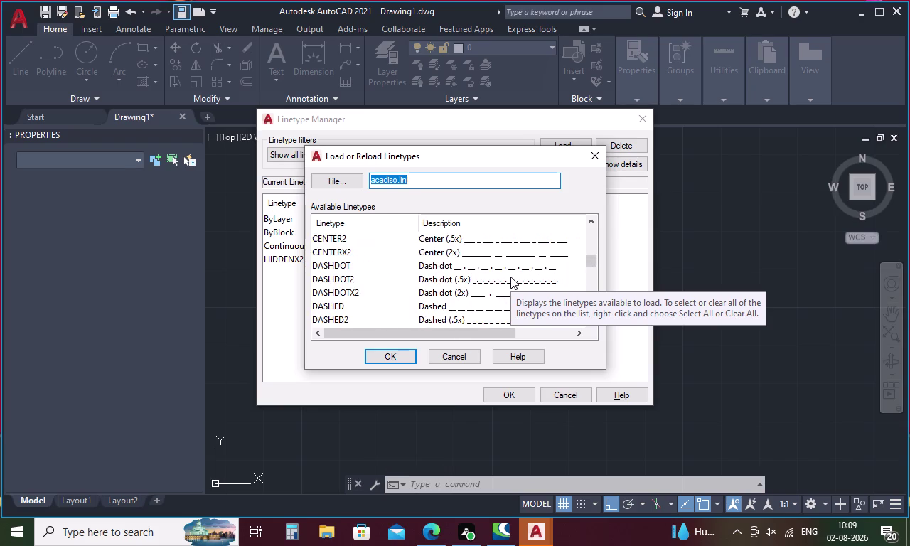
scroll(up, 3)
scroll(up, 3)
scroll(up, 3)
scroll(up, 3)
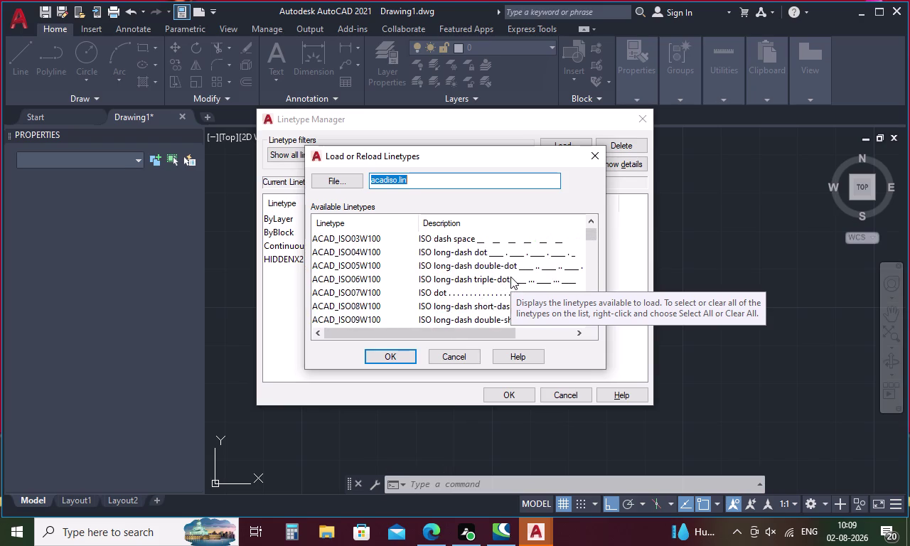
scroll(down, 3)
scroll(up, 3)
scroll(up, 3)
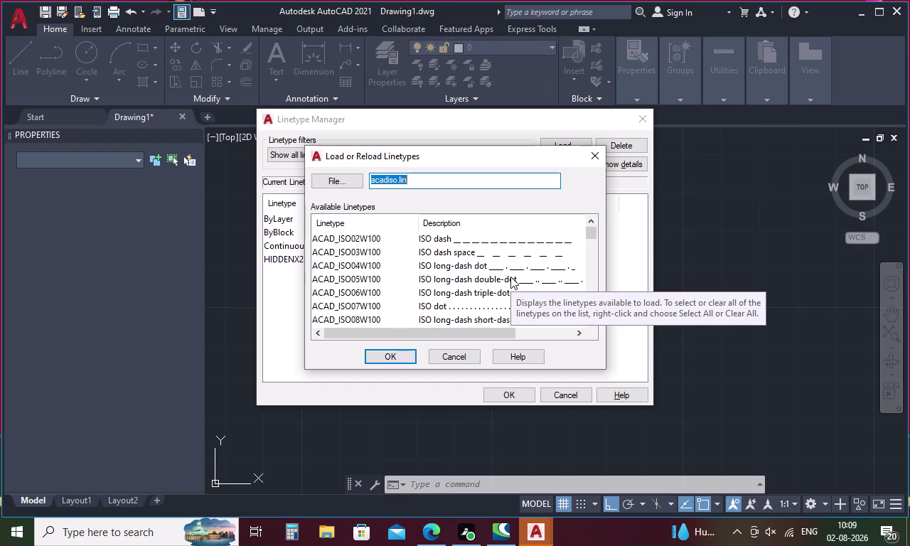
click(482, 243)
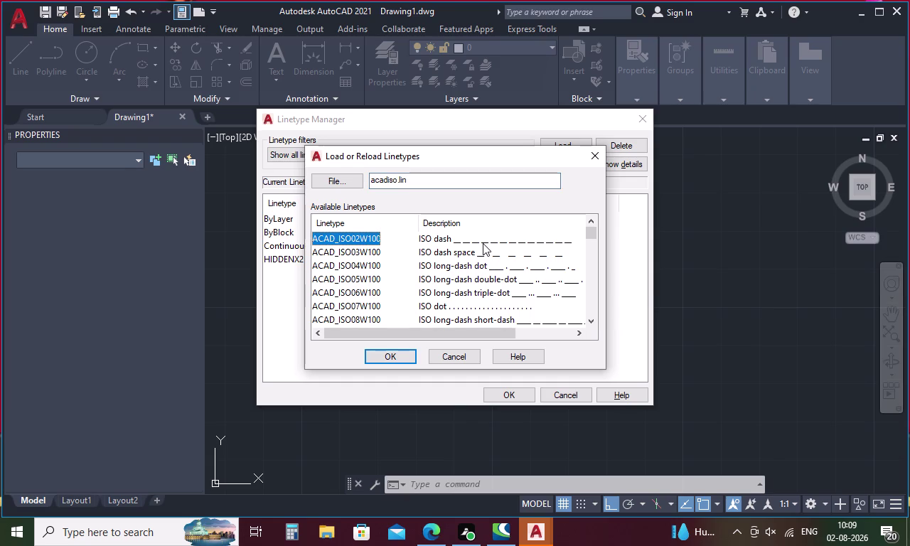
click(499, 389)
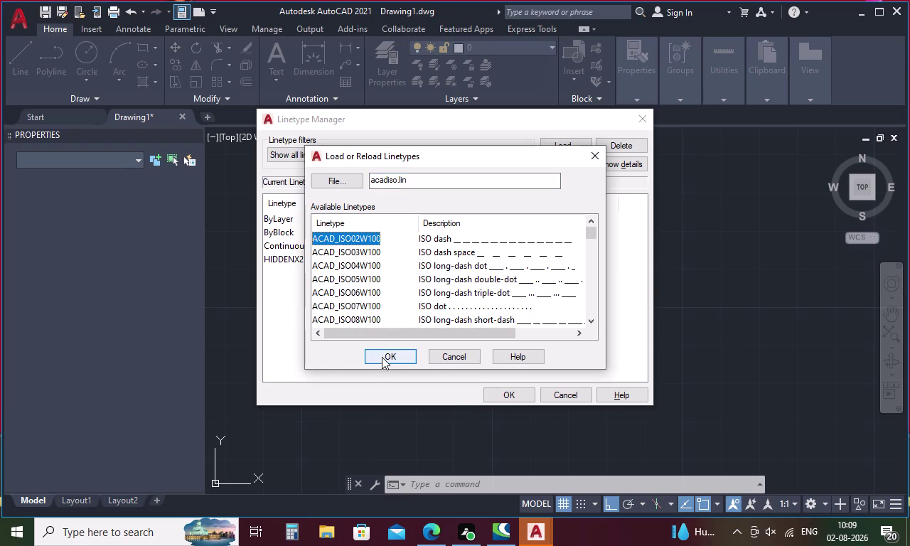
click(382, 357)
click(489, 391)
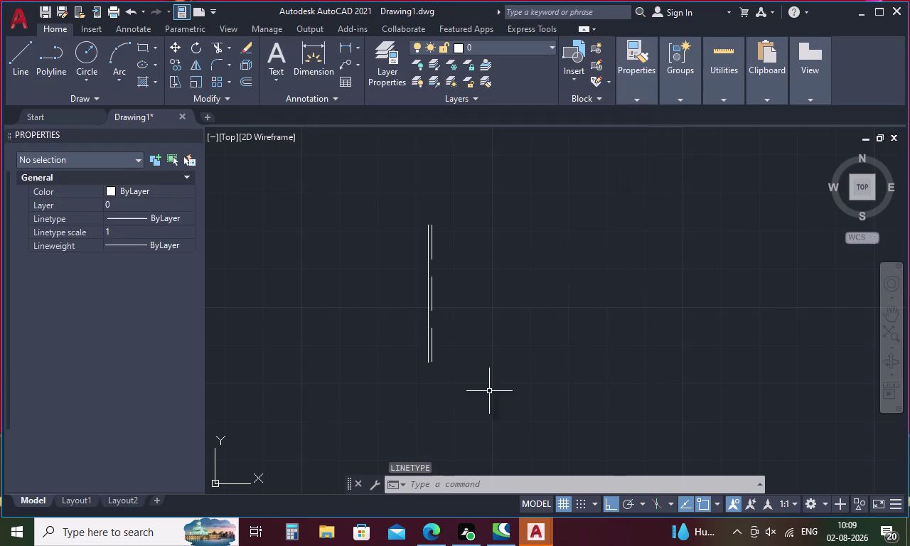
Set the vertical construction line's linetype to Continuous.
click(433, 304)
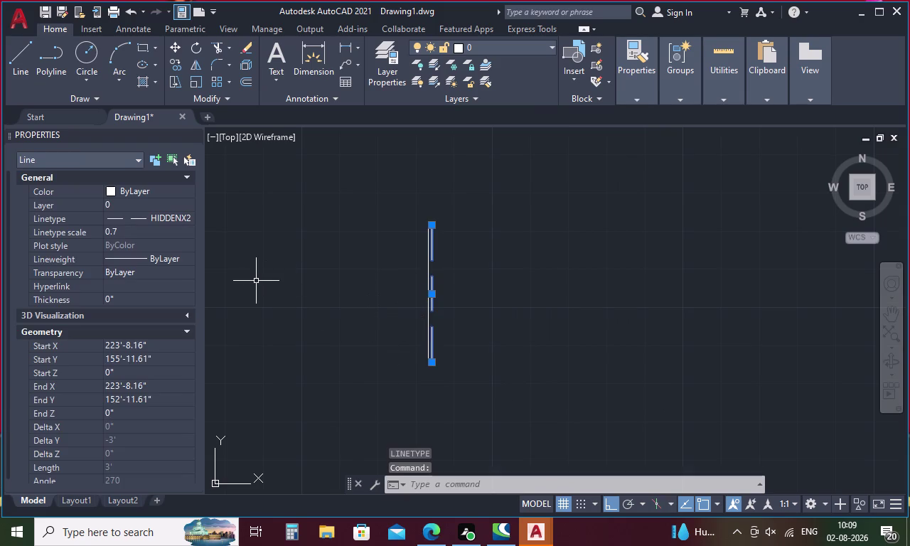
click(174, 216)
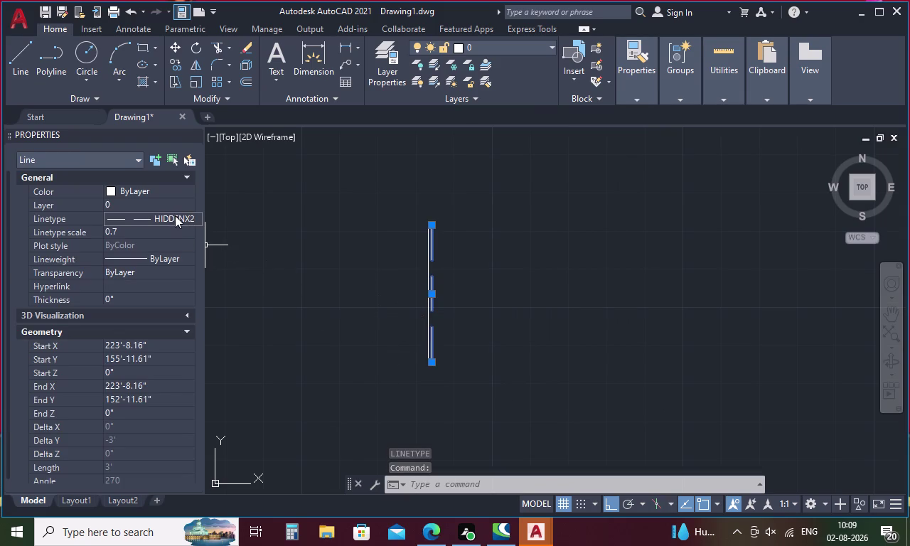
click(191, 219)
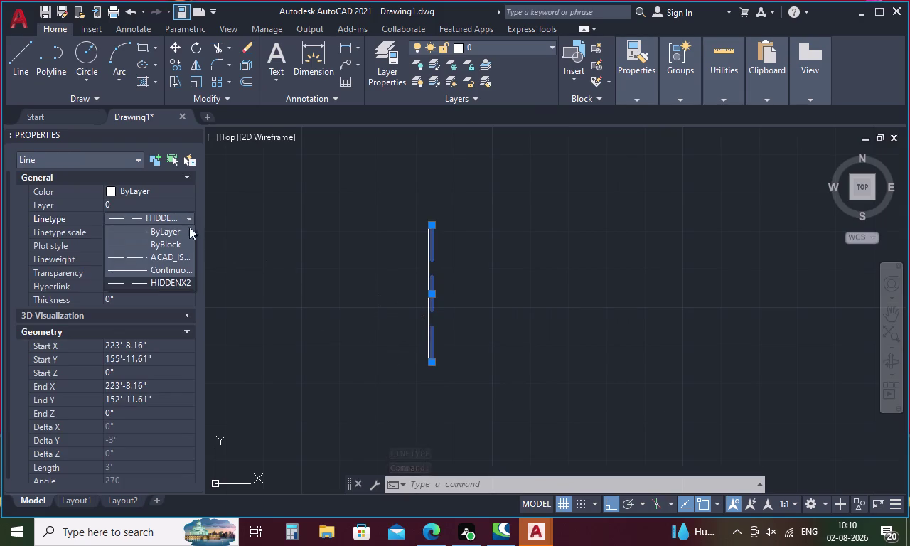
click(180, 276)
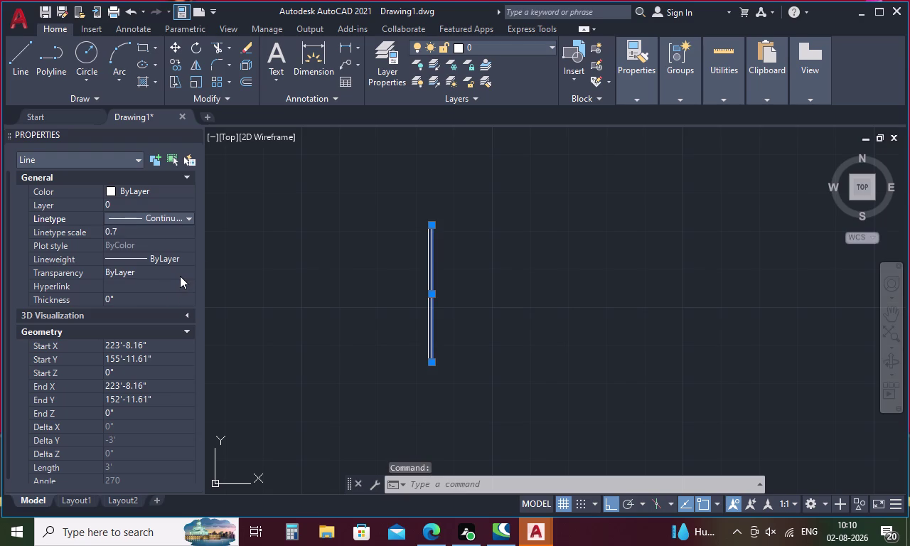
Try a linetype scale of 1 on the line, then deselect it.
click(135, 230)
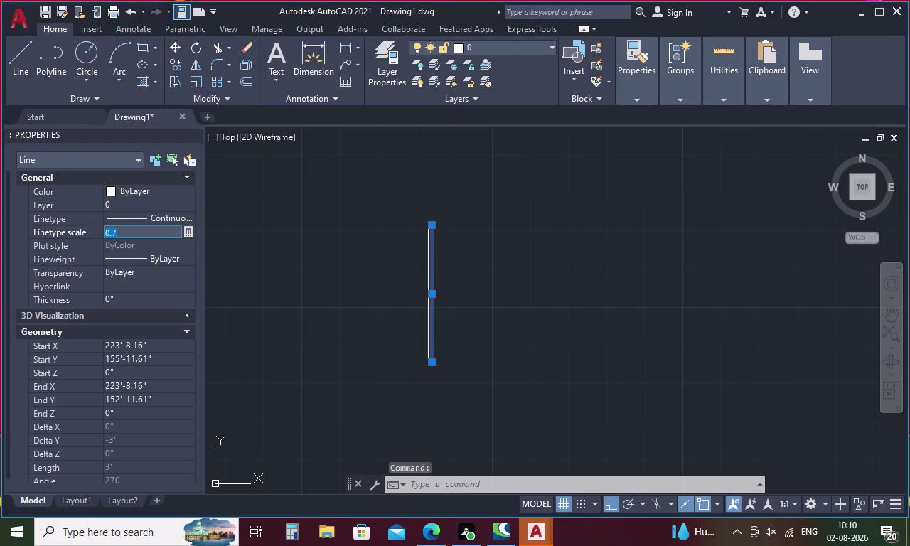
key(BackSpace)
key(1)
key(Return)
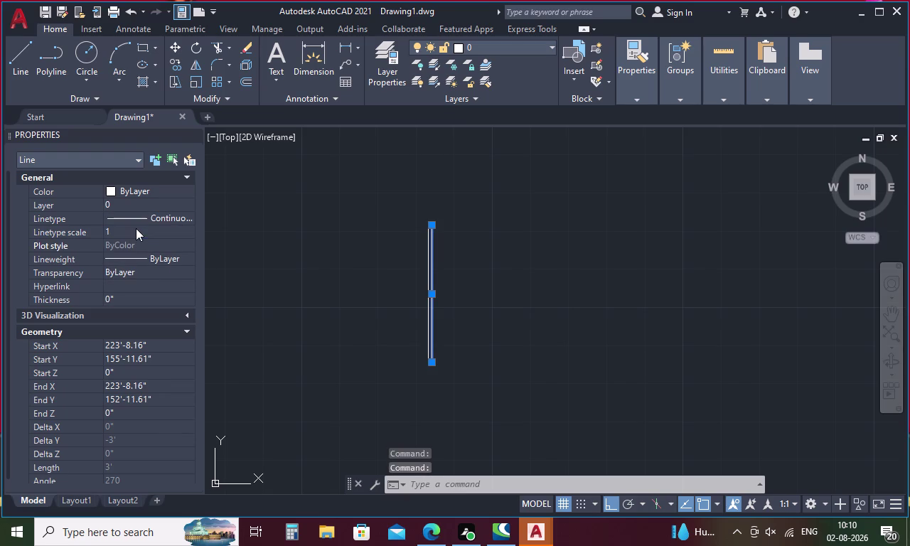
click(299, 273)
click(299, 272)
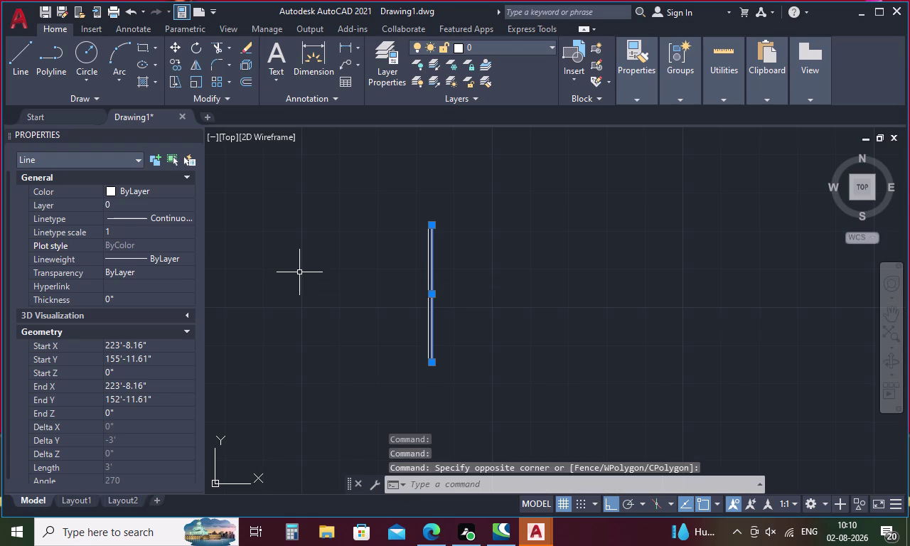
key(Escape)
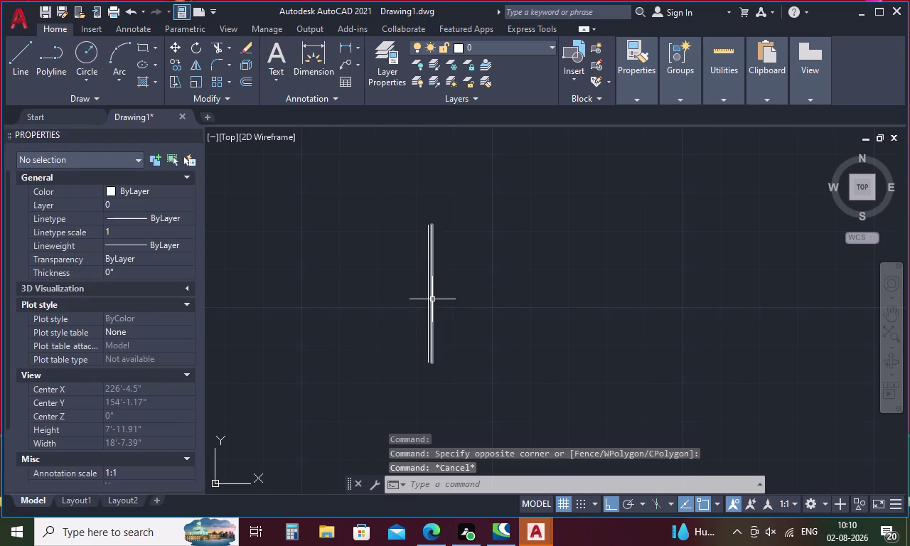
Reselect the line and try a linetype scale of 10.
click(432, 300)
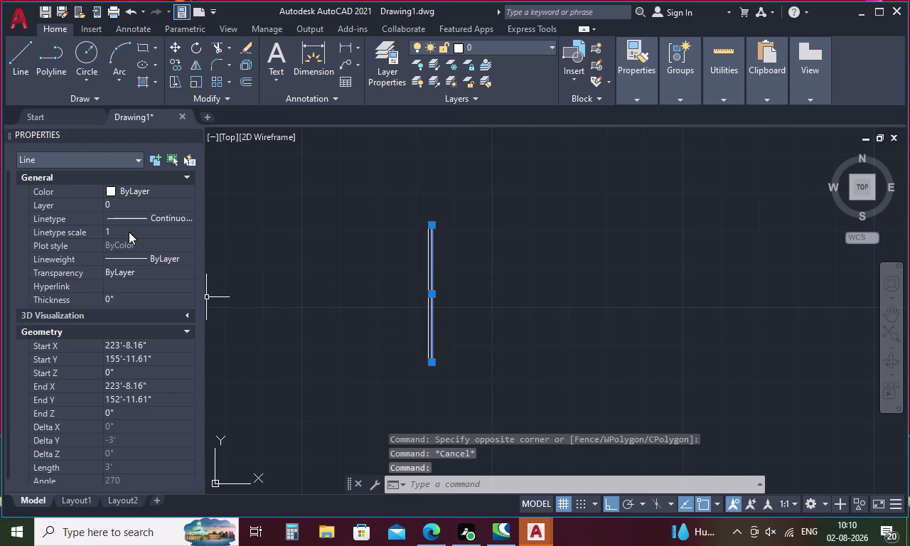
click(128, 231)
key(BackSpace)
text(10)
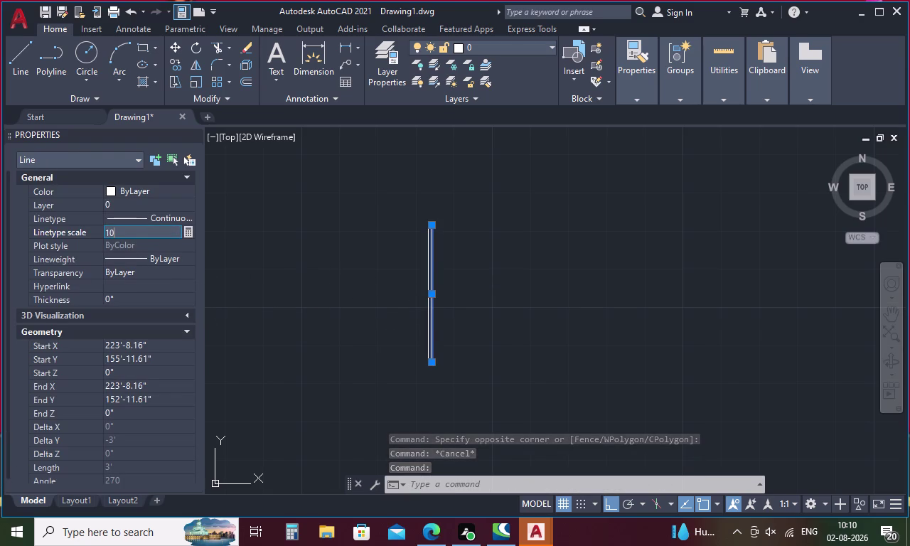
key(Return)
click(337, 288)
click(338, 289)
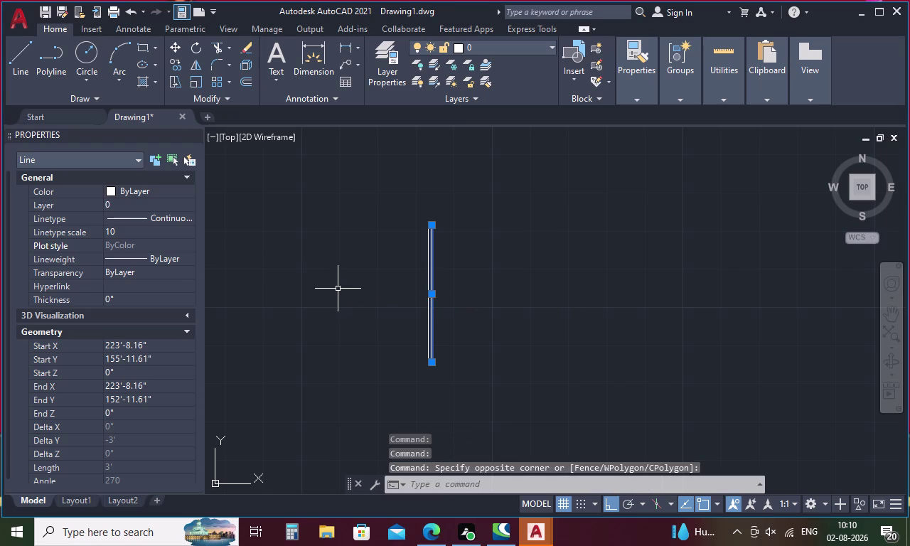
key(Escape)
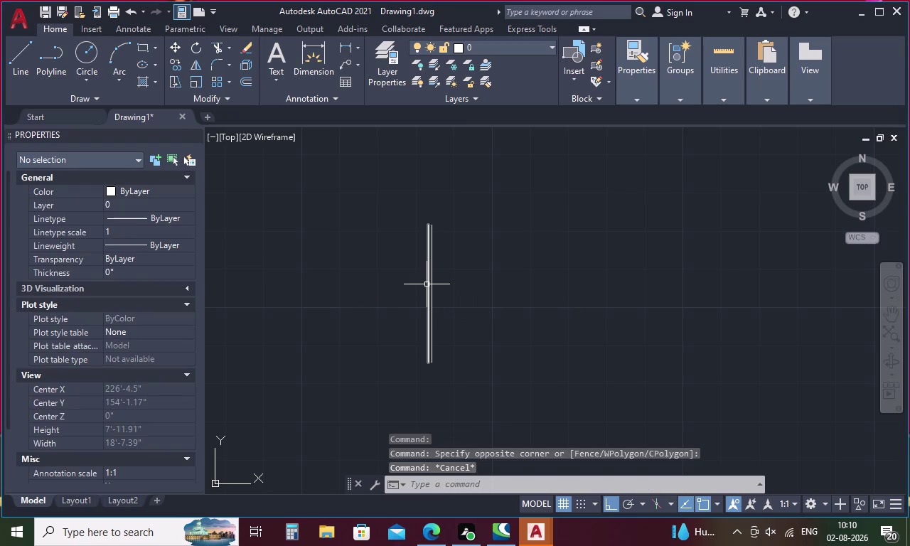
Set the line's linetype scale to 0.01 and deselect it.
click(432, 280)
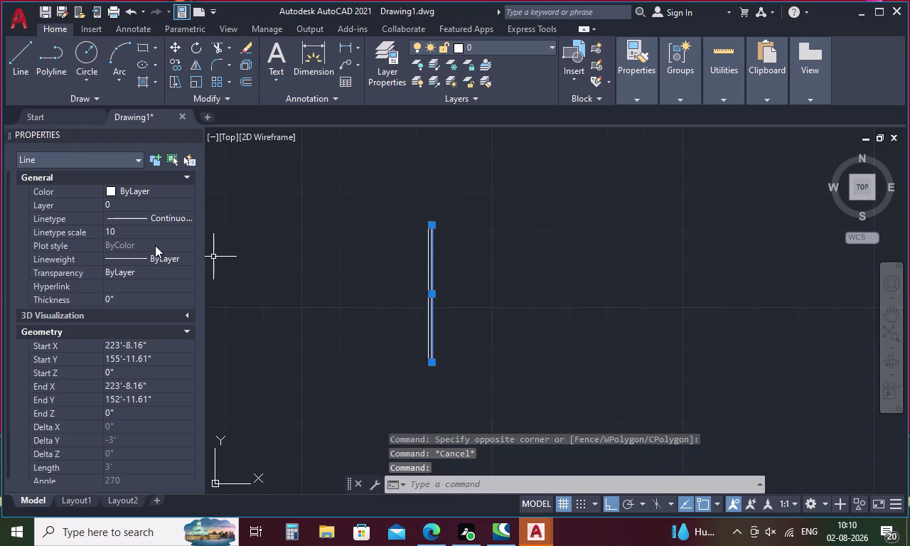
click(128, 232)
key(BackSpace)
text(.)
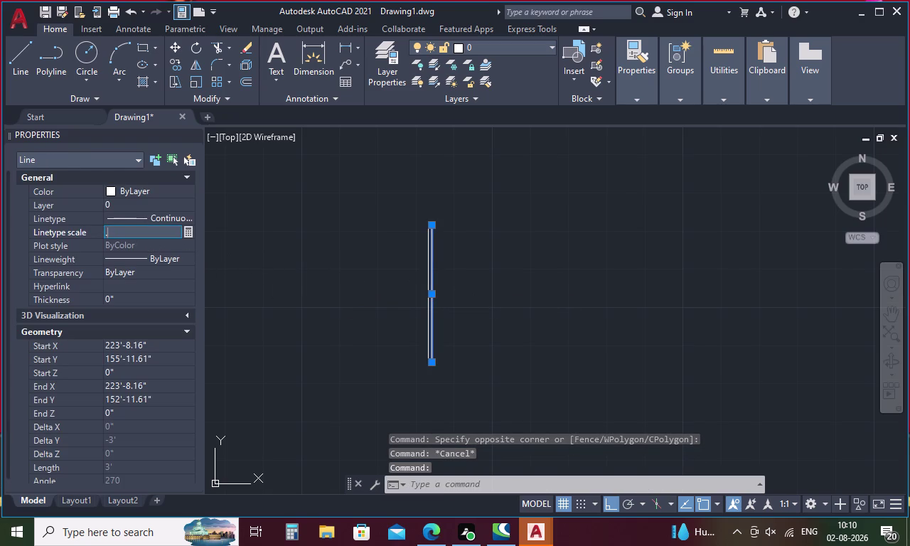
text(01)
key(Return)
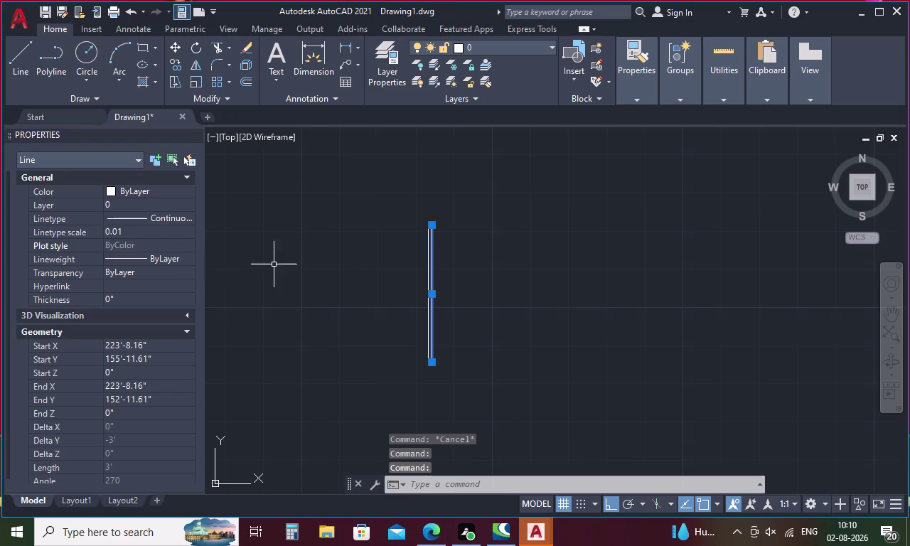
click(295, 264)
click(295, 265)
key(Escape)
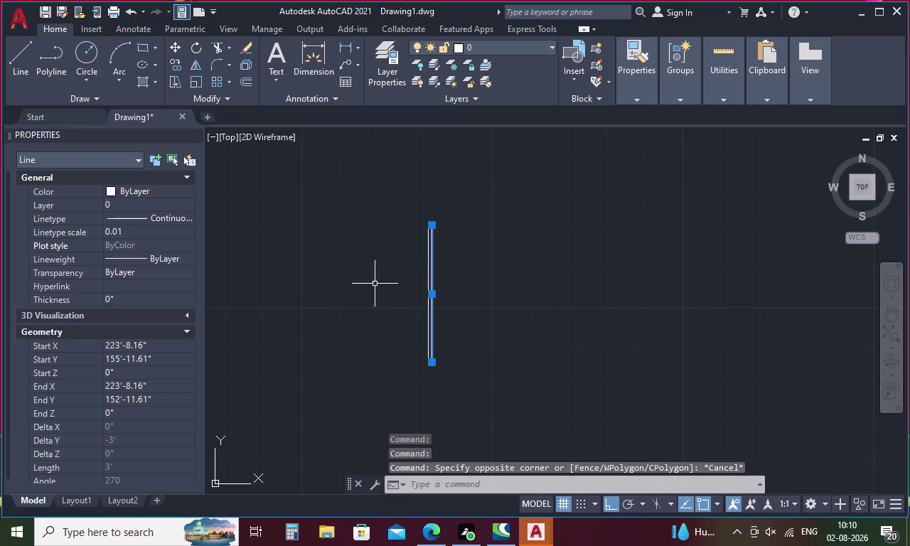
key(Escape)
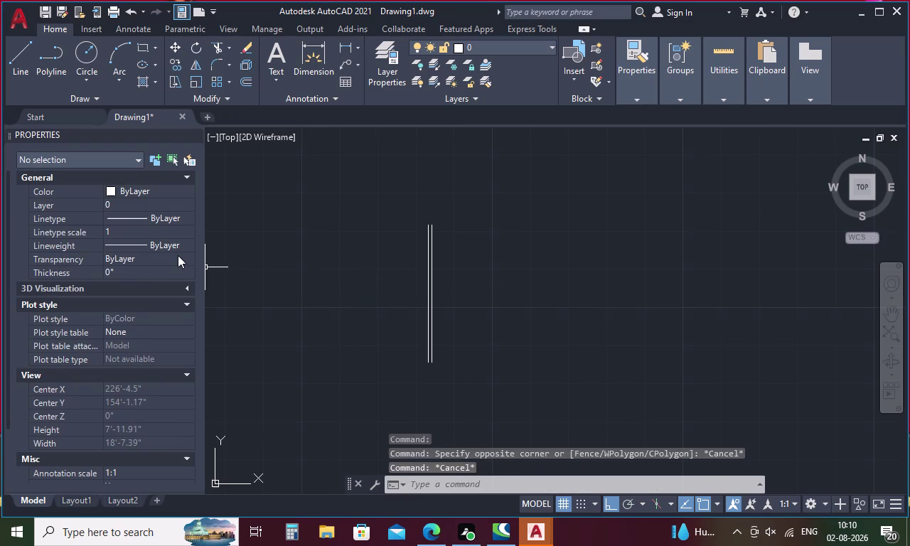
Open the Linetype Manager with LT and reload the ISO dash linetype.
key(l)
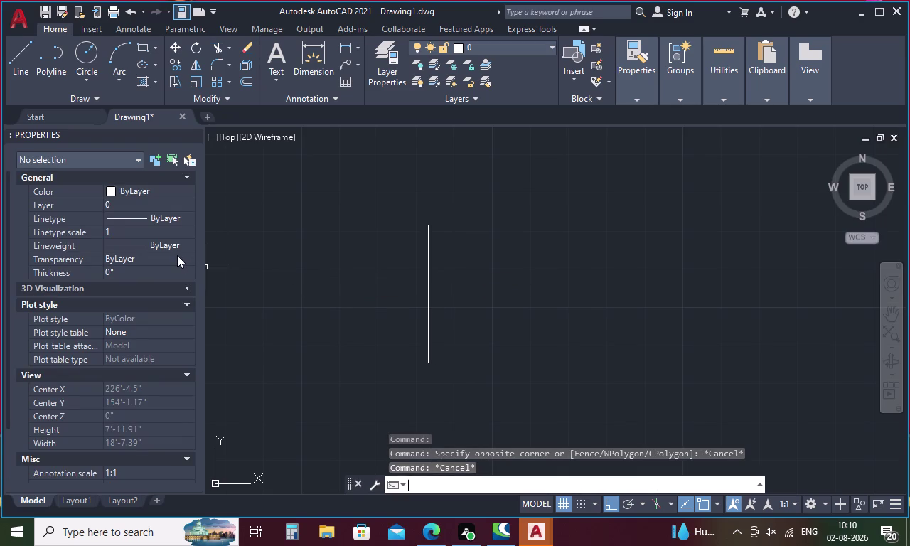
key(t)
key(Return)
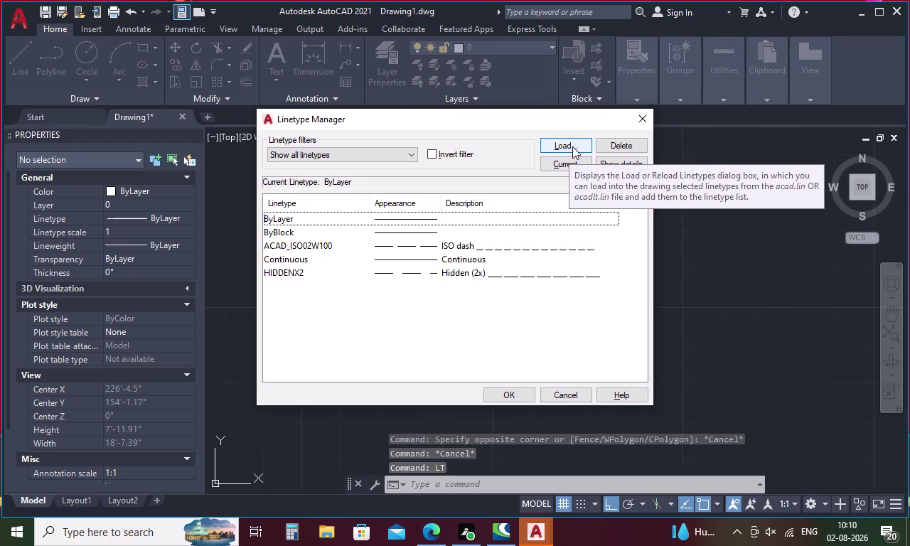
click(564, 145)
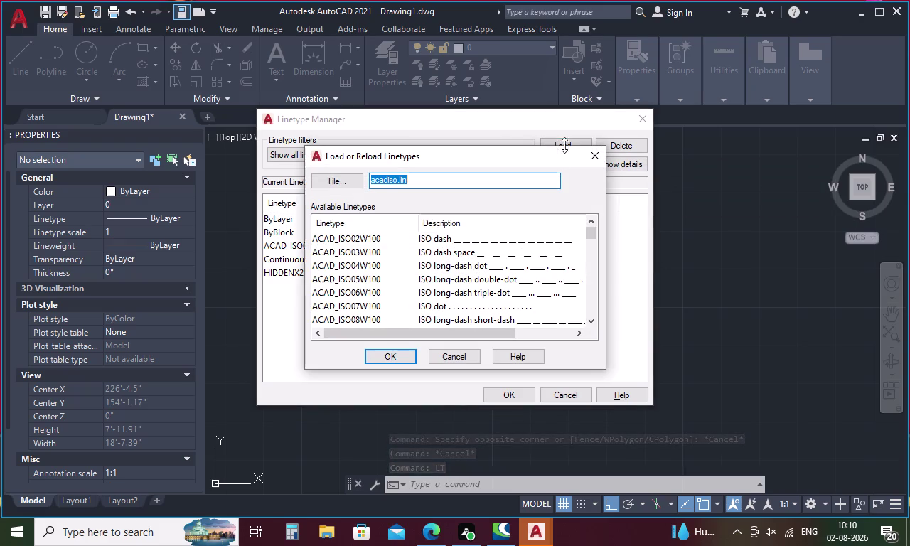
click(445, 241)
click(399, 354)
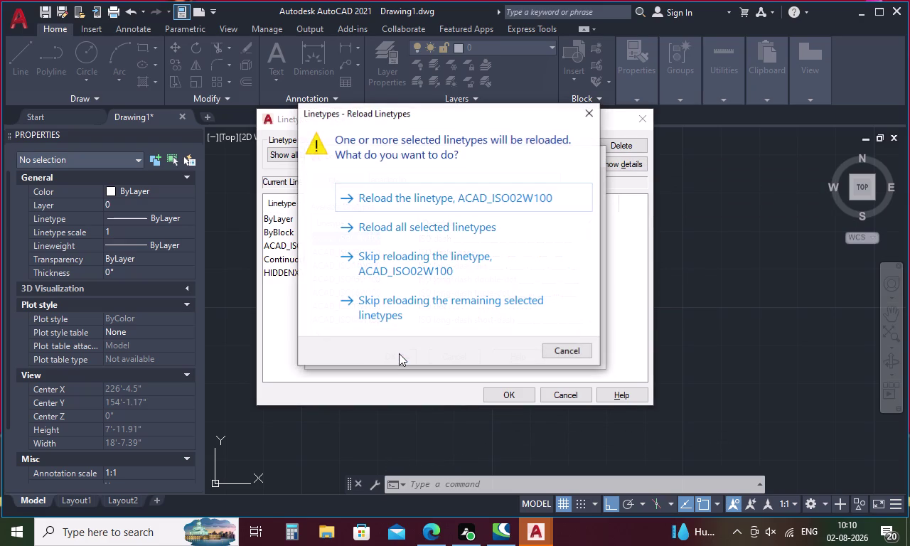
click(566, 349)
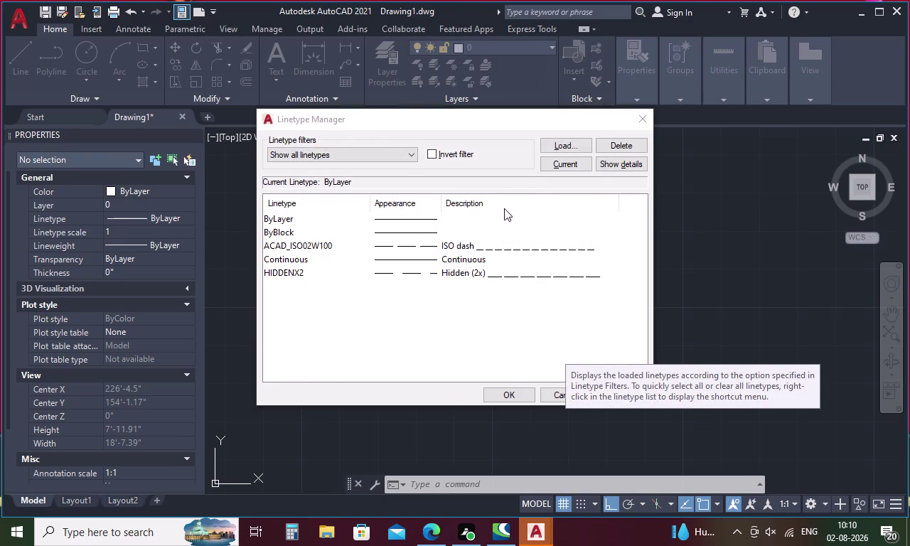
Load the DASHED2 linetype and close the Linetype Manager.
click(571, 140)
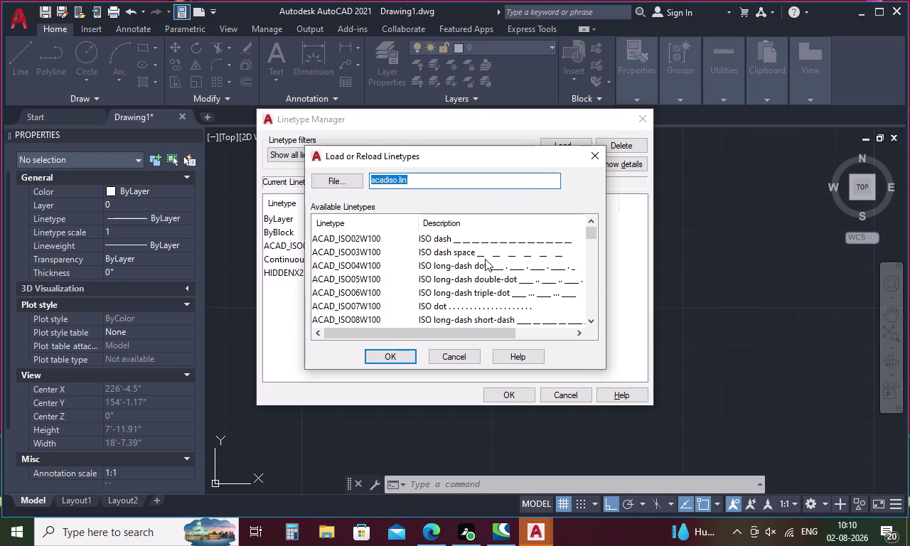
scroll(down, 3)
scroll(down, 3)
scroll(down, 3)
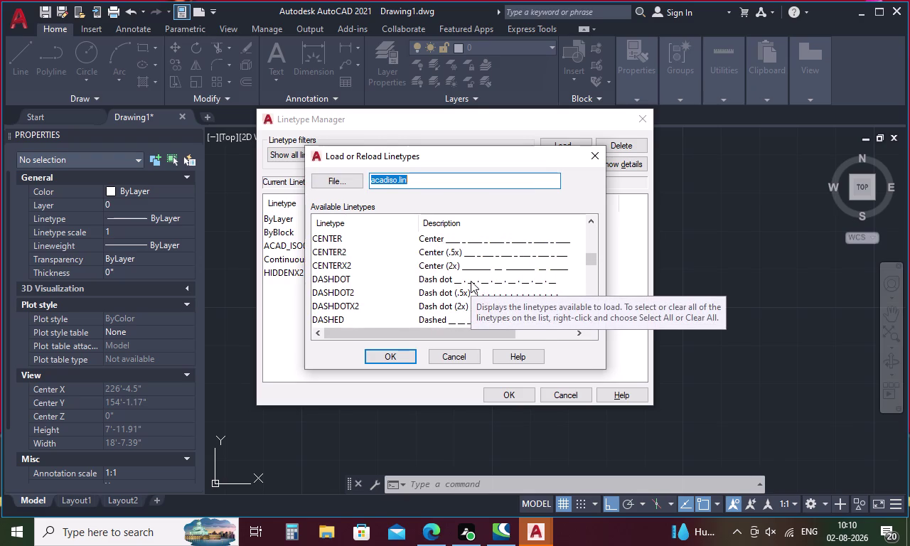
scroll(down, 3)
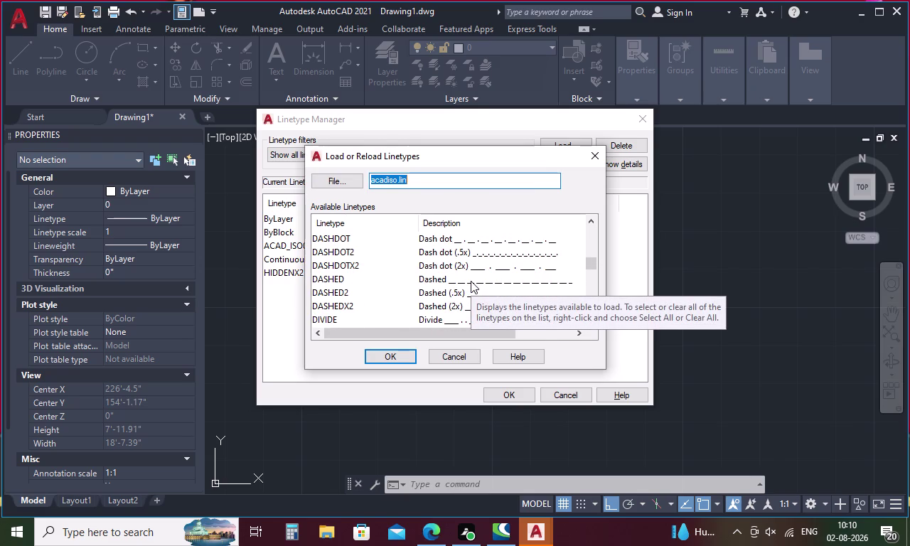
scroll(down, 3)
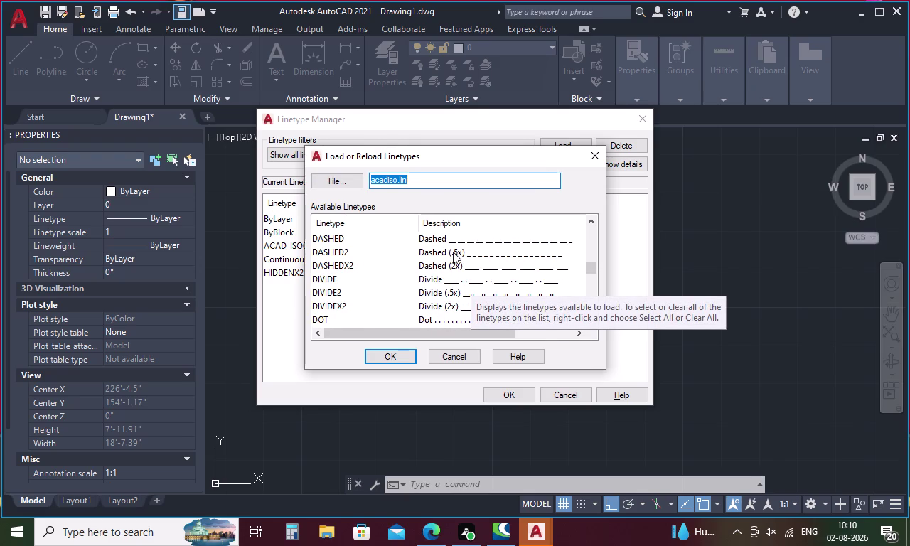
click(453, 251)
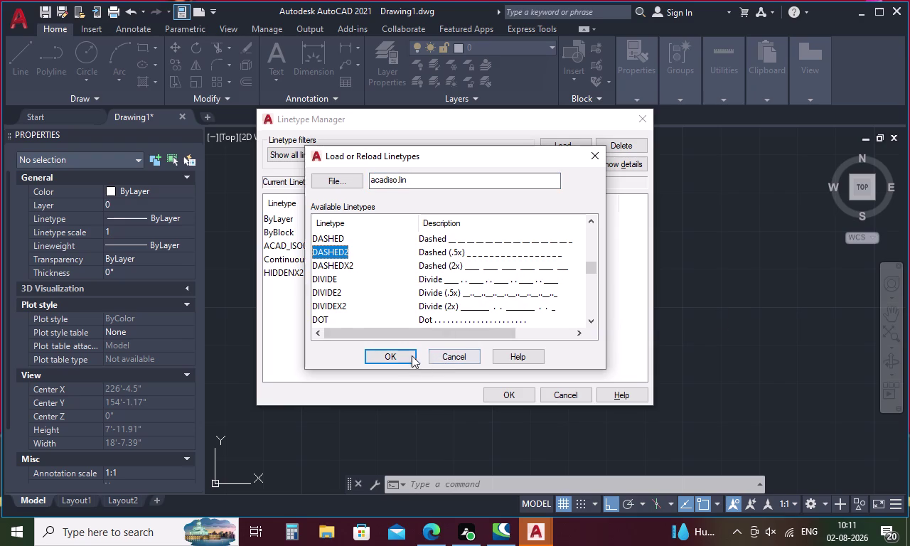
click(403, 354)
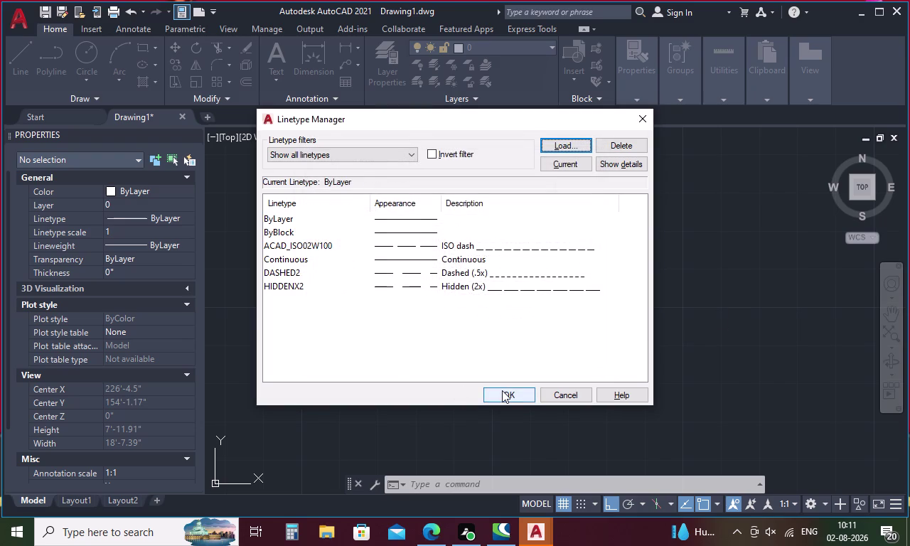
click(502, 391)
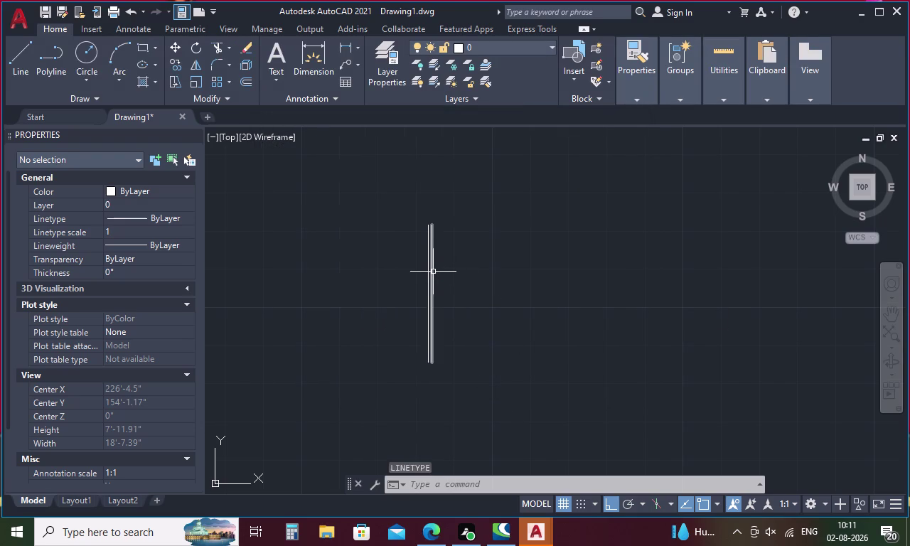
Select one vertical line and give it the DASHED2 linetype.
click(433, 272)
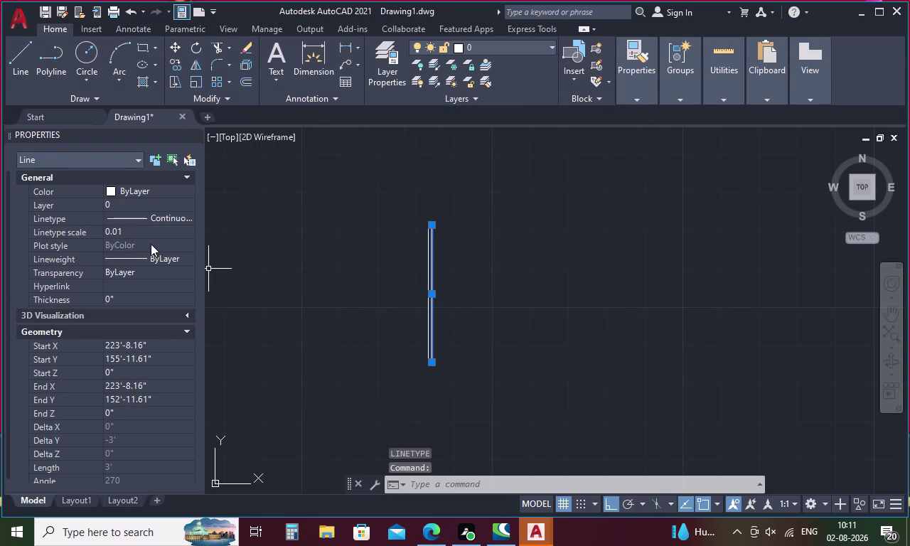
click(151, 244)
click(185, 230)
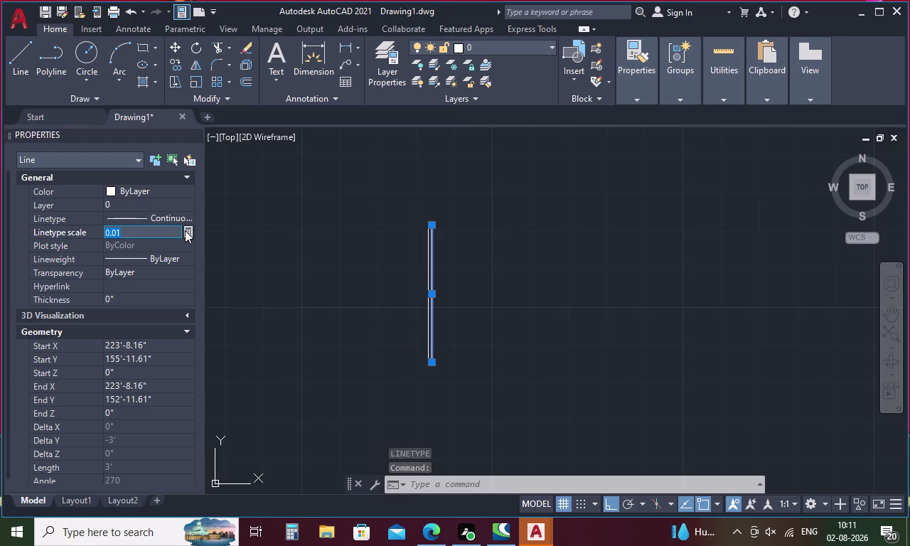
click(185, 230)
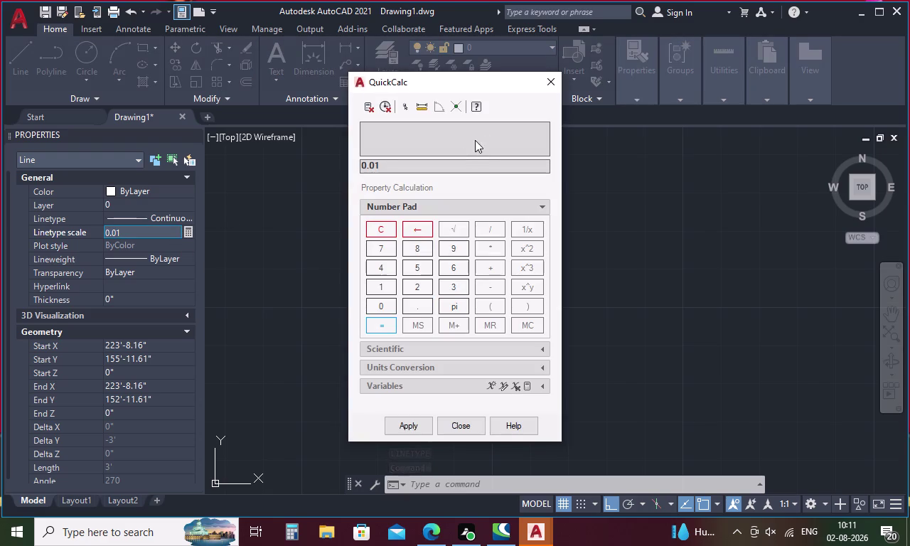
click(545, 82)
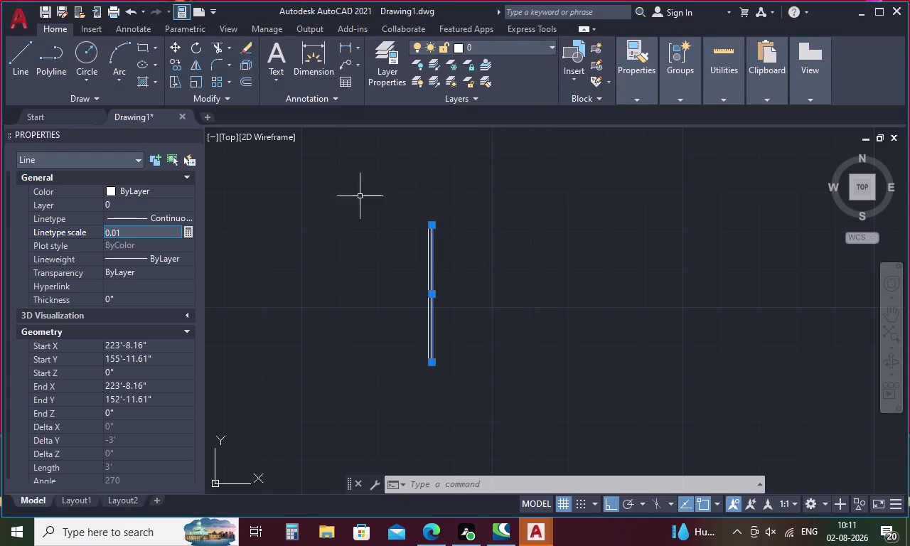
click(163, 214)
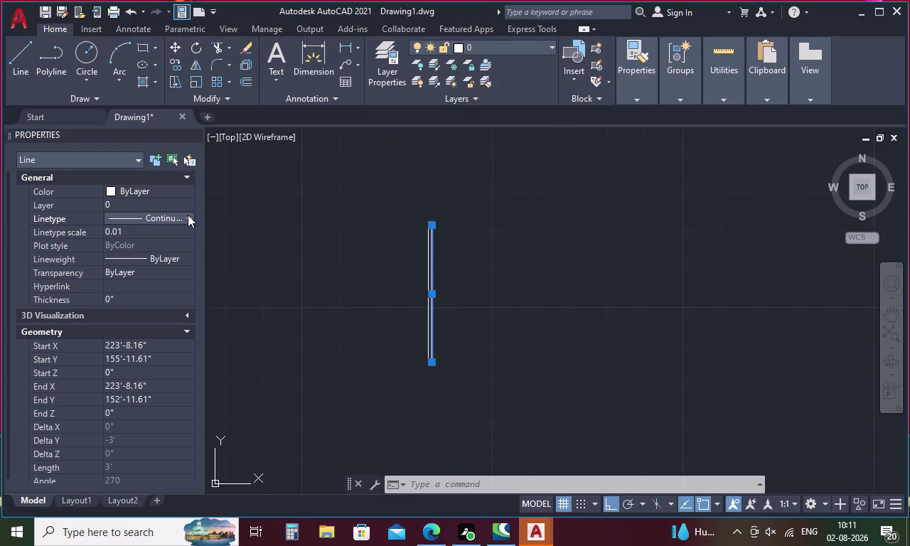
click(188, 215)
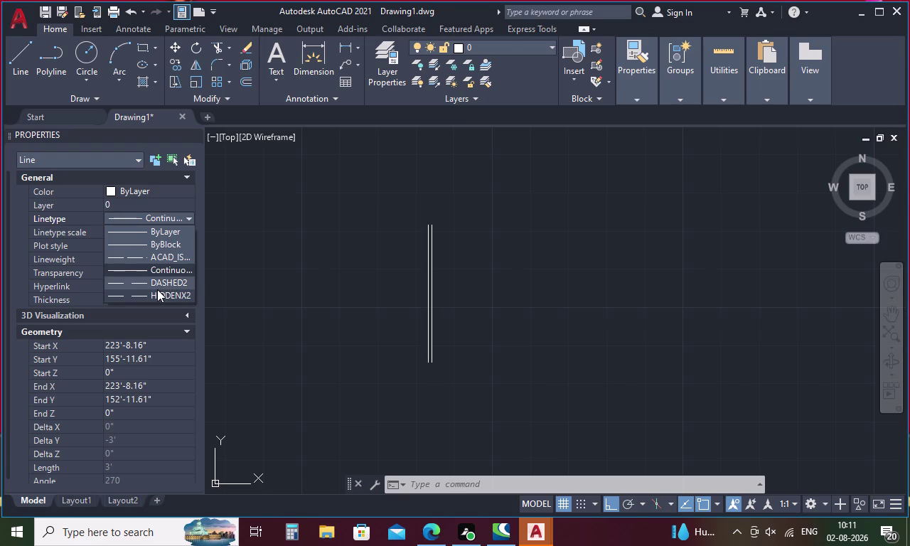
click(158, 281)
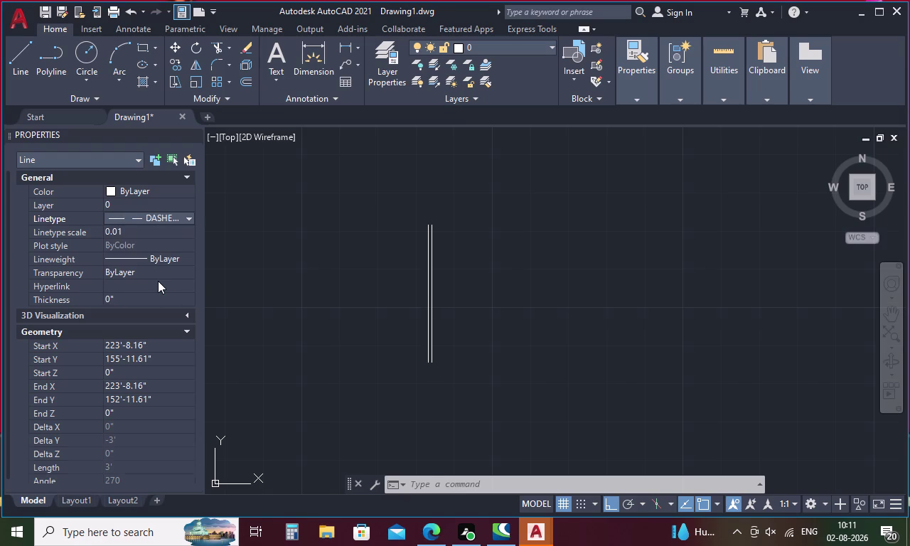
click(184, 213)
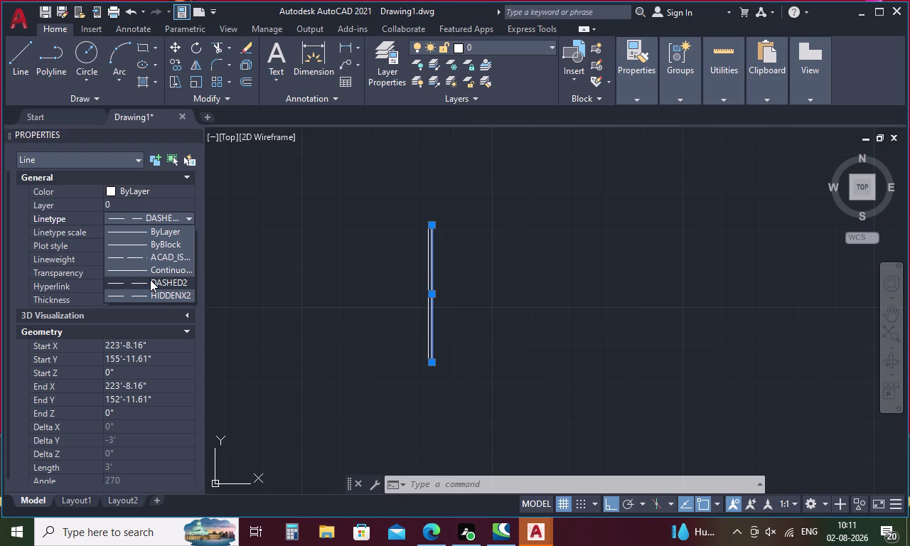
click(299, 256)
click(130, 228)
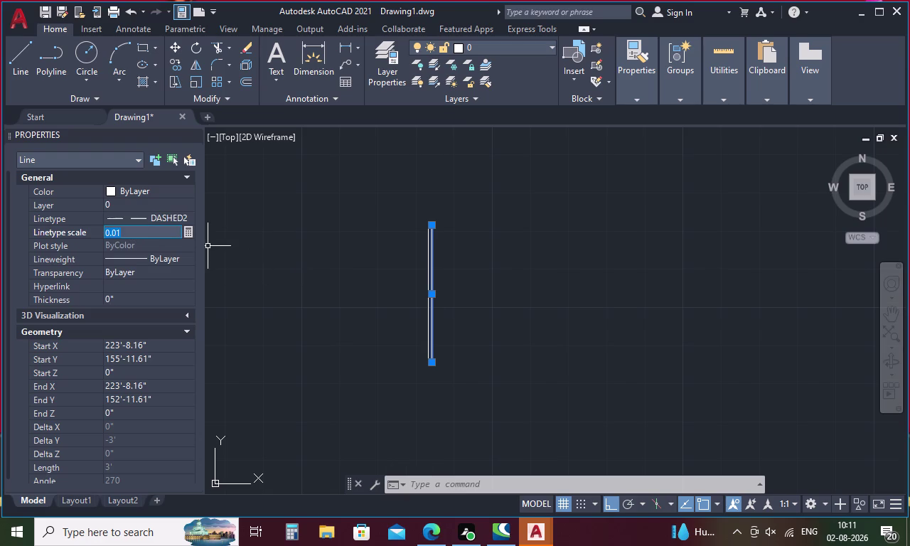
Try linetype scales of 1 and then 2 on the dashed line.
key(BackSpace)
key(BackSpace)
key(BackSpace)
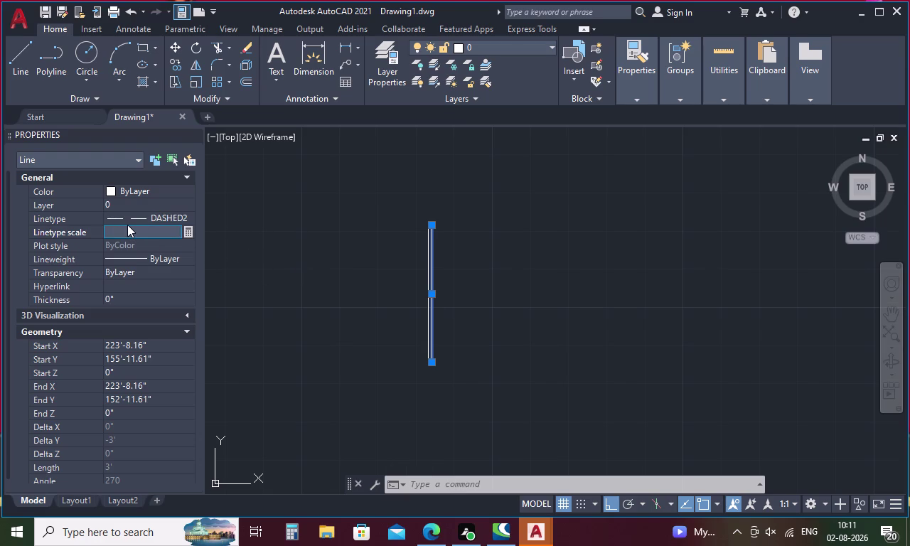
key(1)
key(Return)
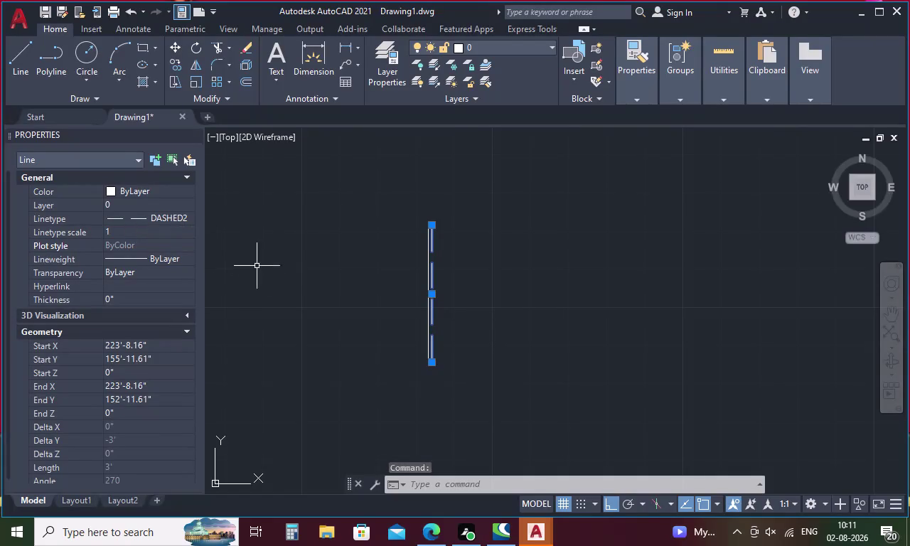
click(133, 231)
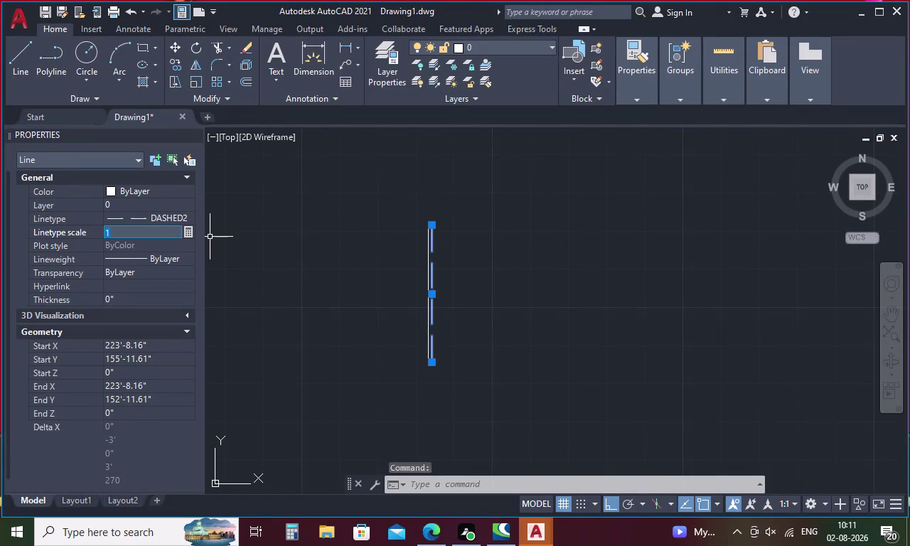
key(BackSpace)
key(2)
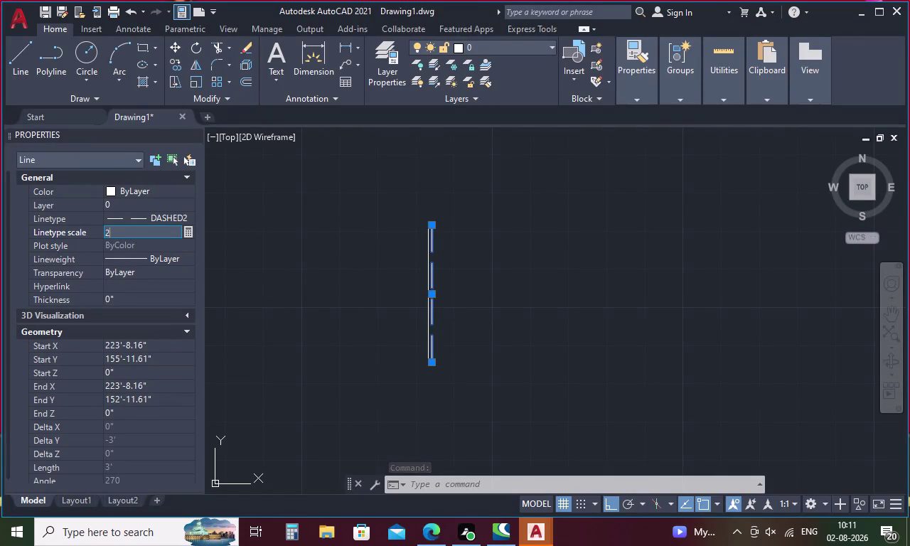
key(Return)
Apply a linetype scale of 0.1, deselect, and briefly edit the default scale.
click(121, 230)
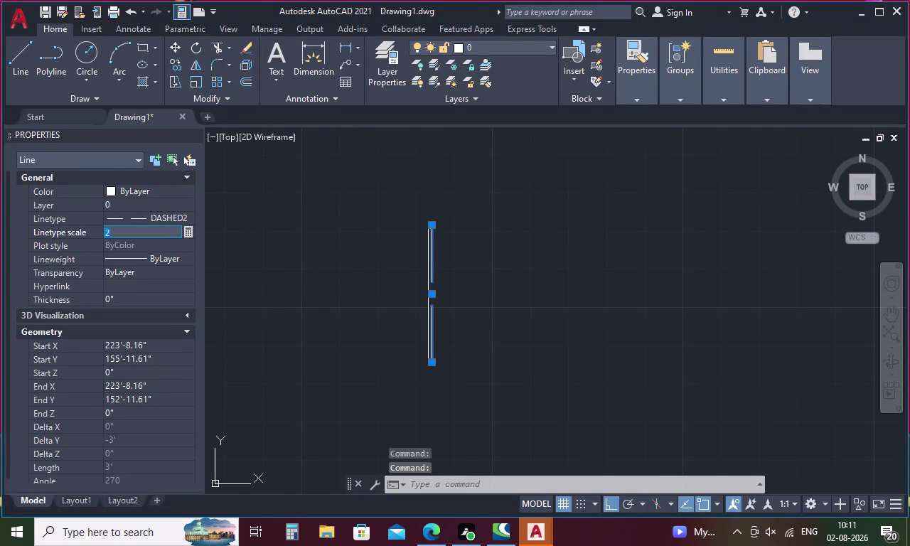
key(BackSpace)
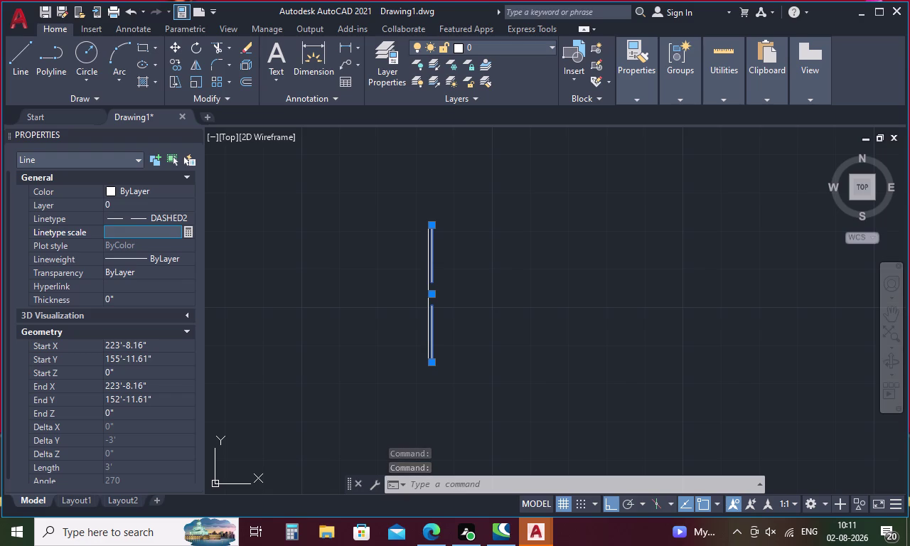
text(.1)
key(Return)
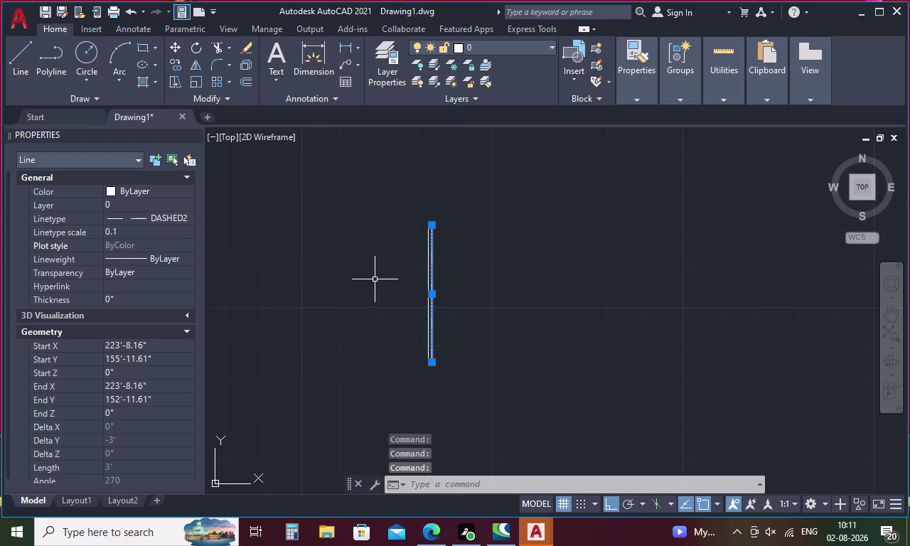
key(Escape)
scroll(up, 3)
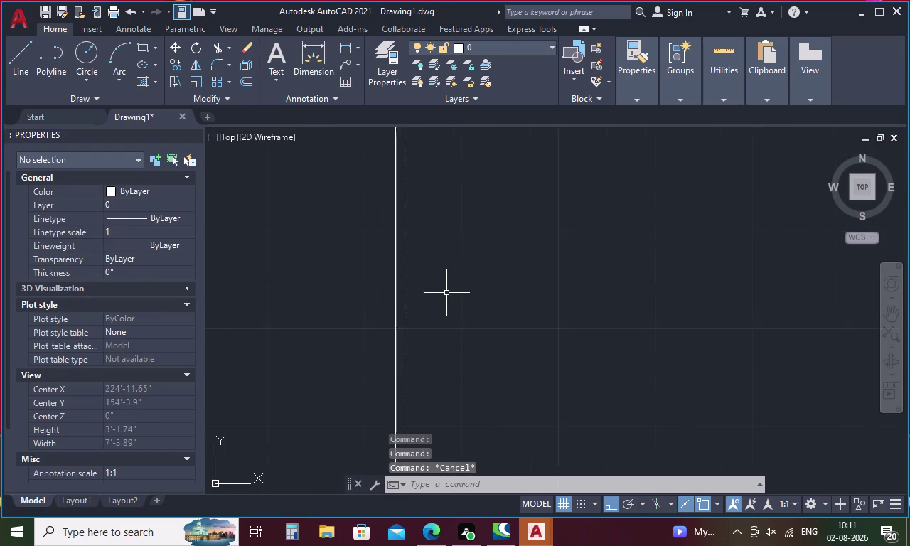
scroll(down, 3)
click(109, 230)
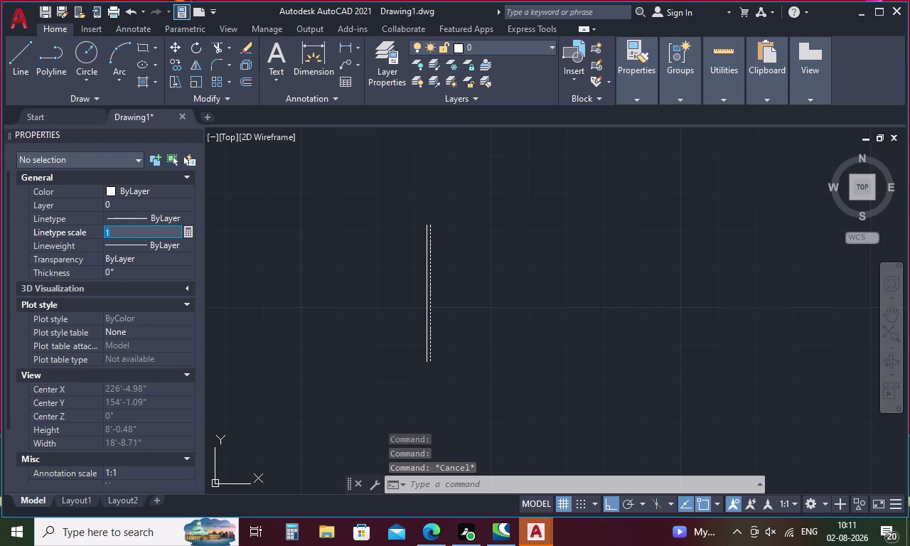
key(BackSpace)
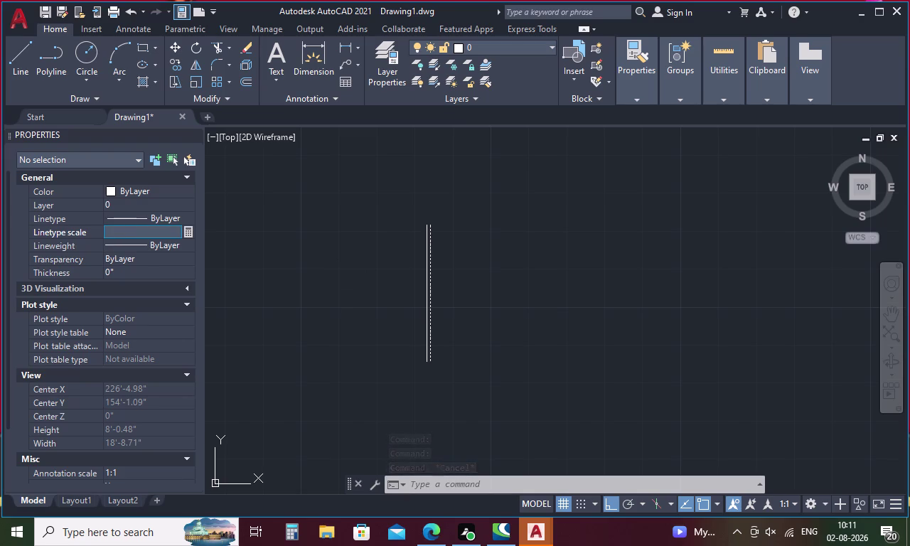
key(period)
key(BackSpace)
Reselect the dashed line, set its linetype scale to 0.3, and deselect.
click(429, 272)
click(150, 231)
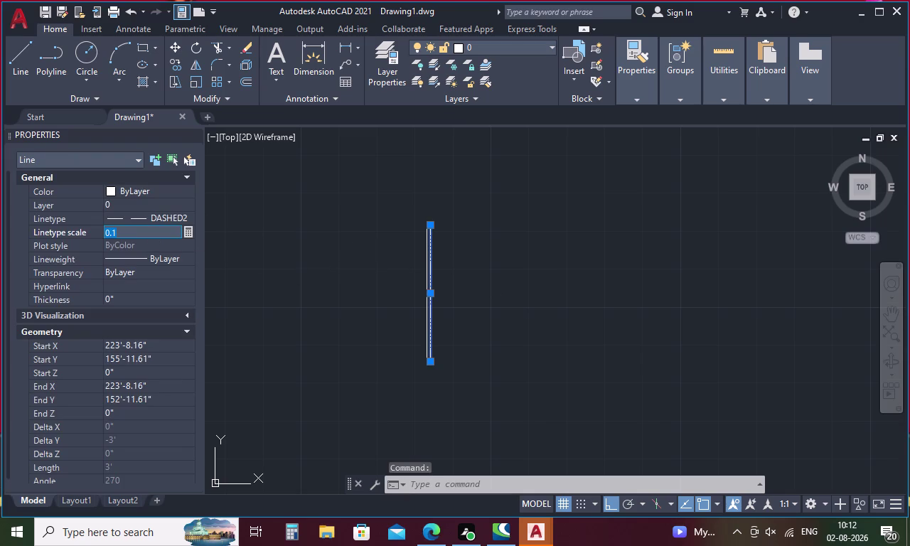
key(BackSpace)
text(.3)
key(Return)
key(Escape)
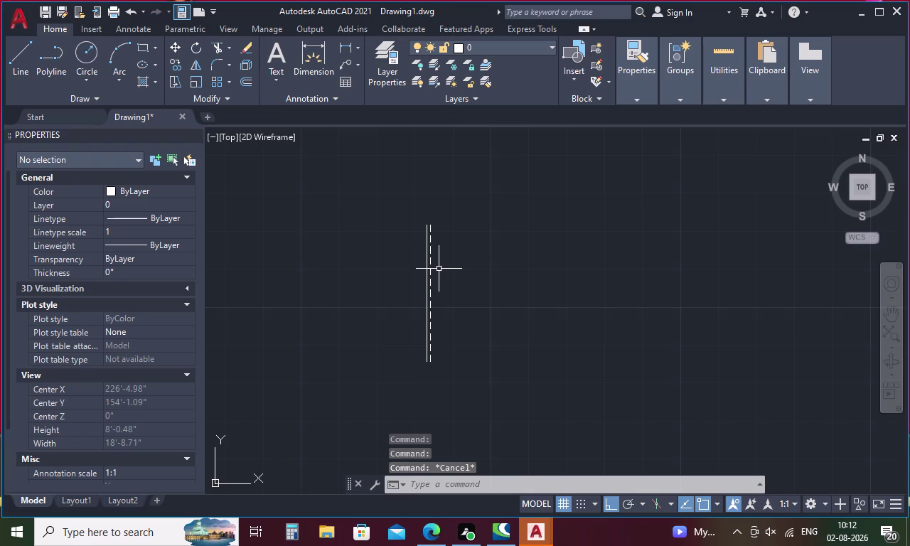
Start COPY on both vertical lines with the base point at their bottom end.
key(c)
key(o)
key(Return)
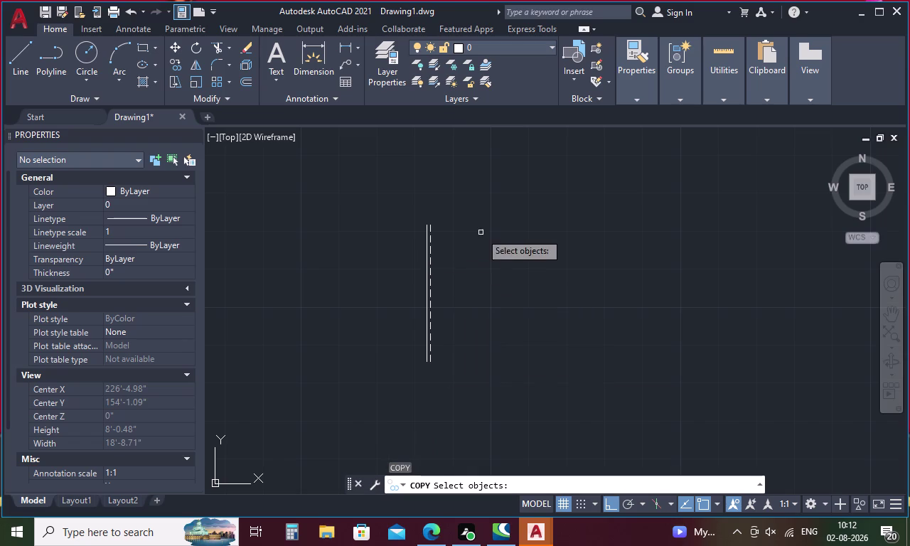
drag(499, 222, 317, 330)
right_click(317, 331)
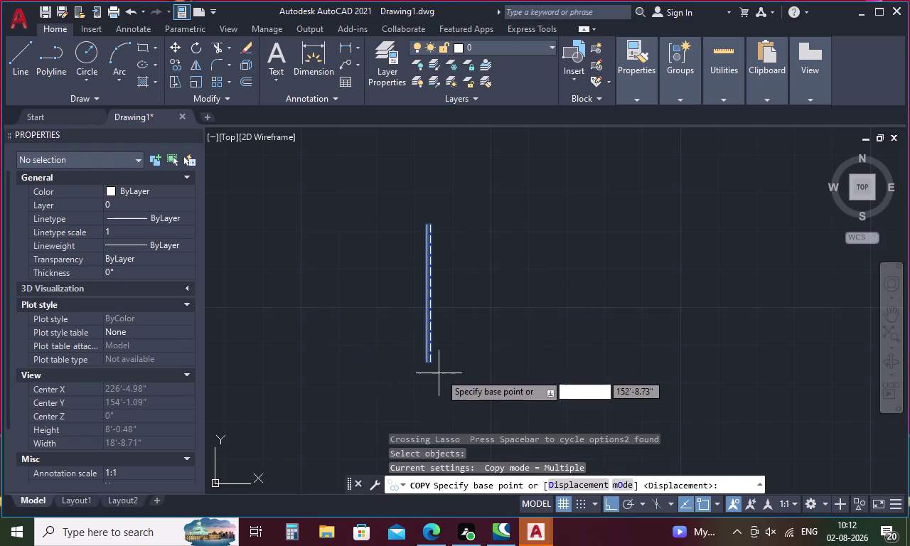
scroll(up, 3)
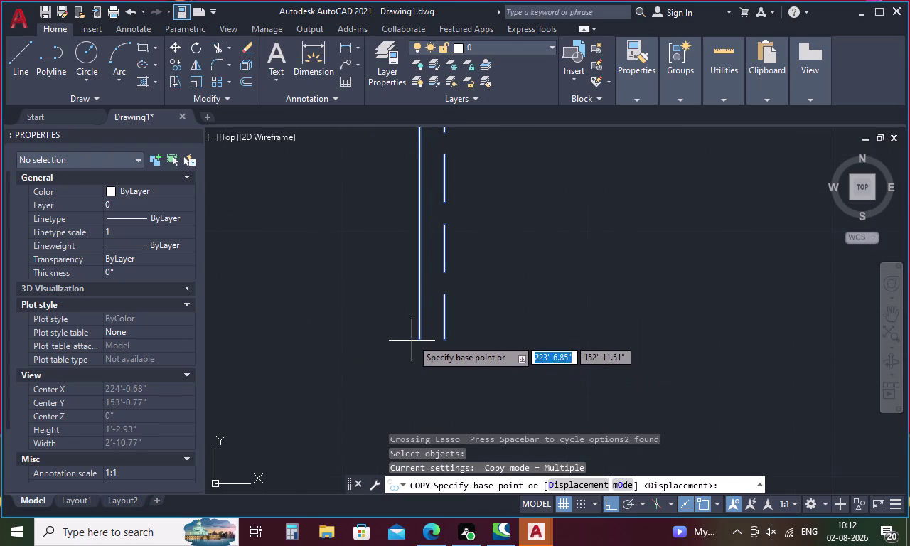
click(418, 338)
Array the copy as 11 items fitted over 1' and recenter the view.
scroll(down, 3)
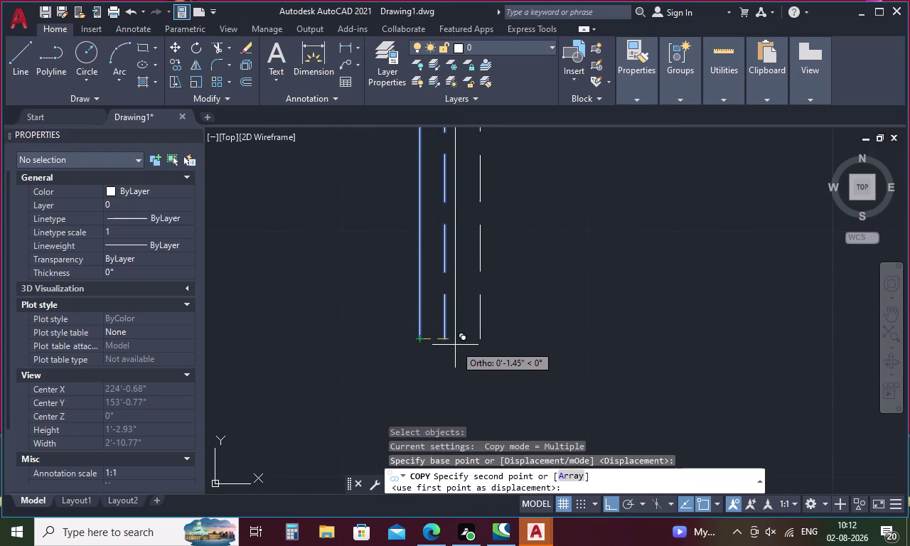
scroll(down, 3)
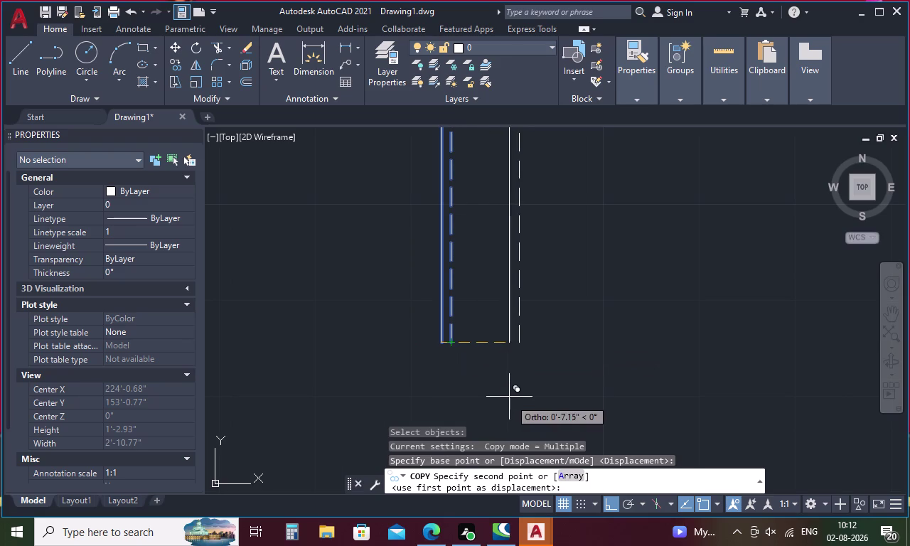
click(570, 476)
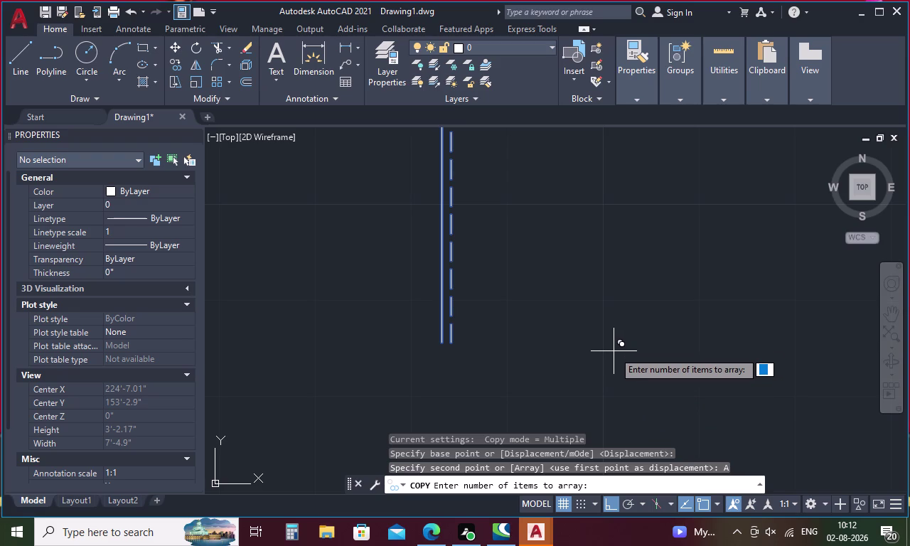
text(11)
key(Return)
key(1)
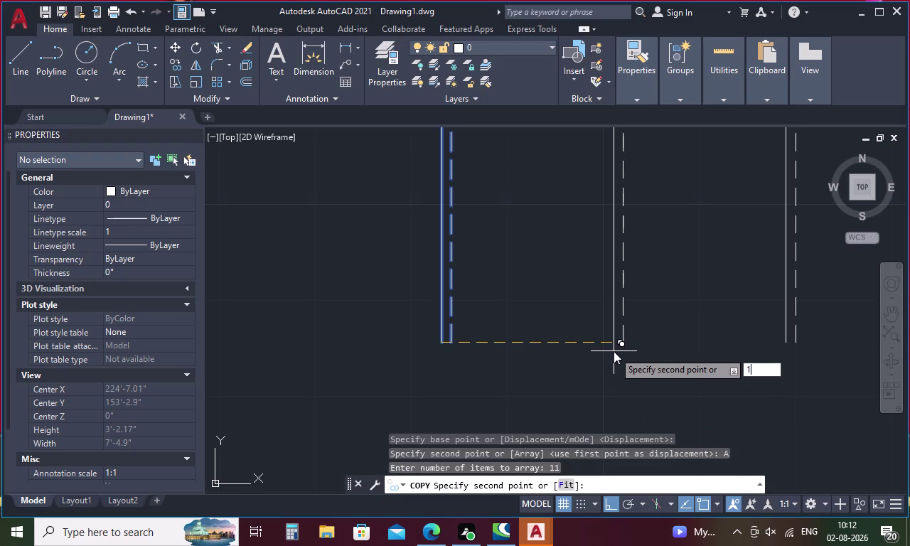
key(apostrophe)
key(Return)
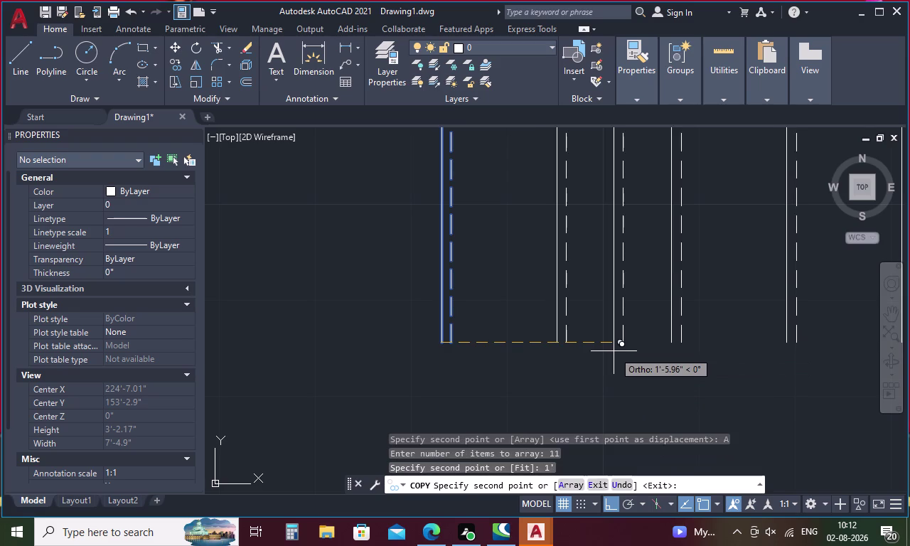
key(Escape)
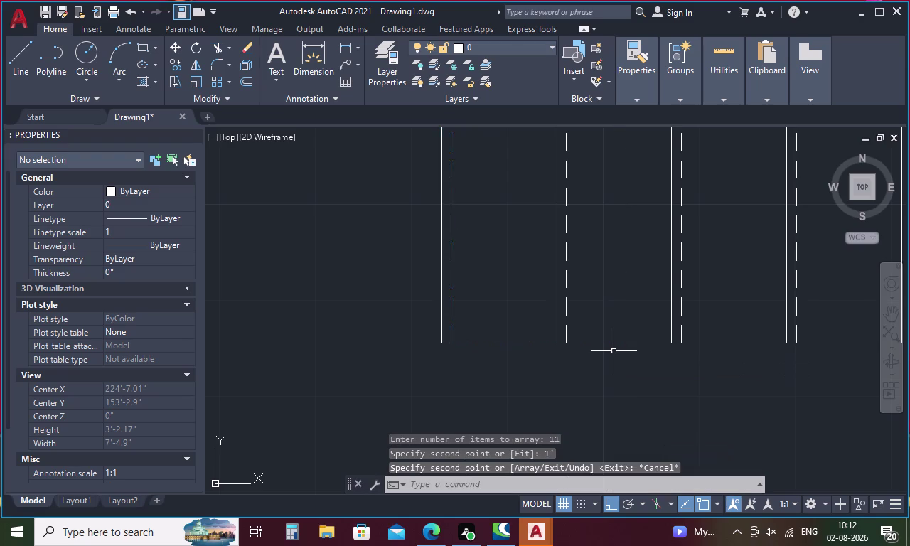
scroll(down, 3)
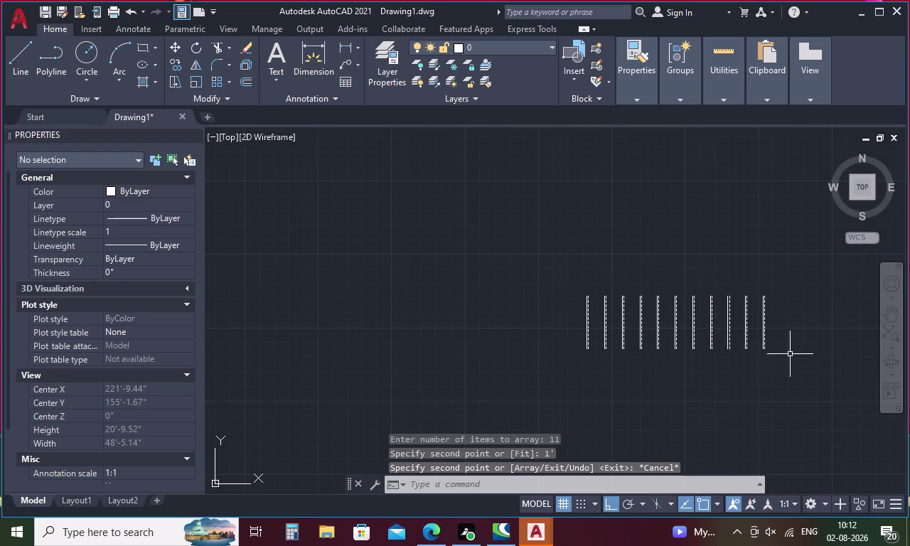
middle_drag(783, 346, 575, 358)
scroll(up, 3)
key(Escape)
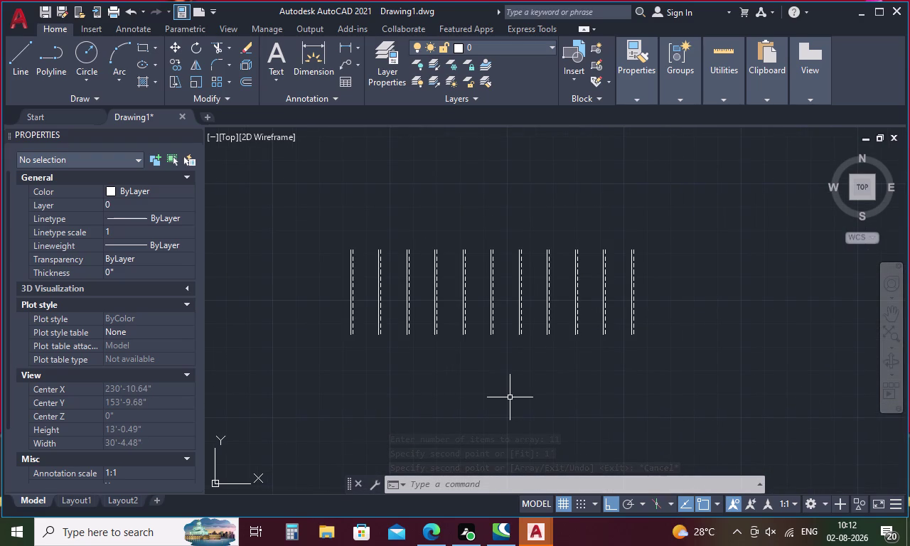
Draw a line from the leftmost rail's bottom endpoint to the rightmost rail's bottom.
key(l)
key(Return)
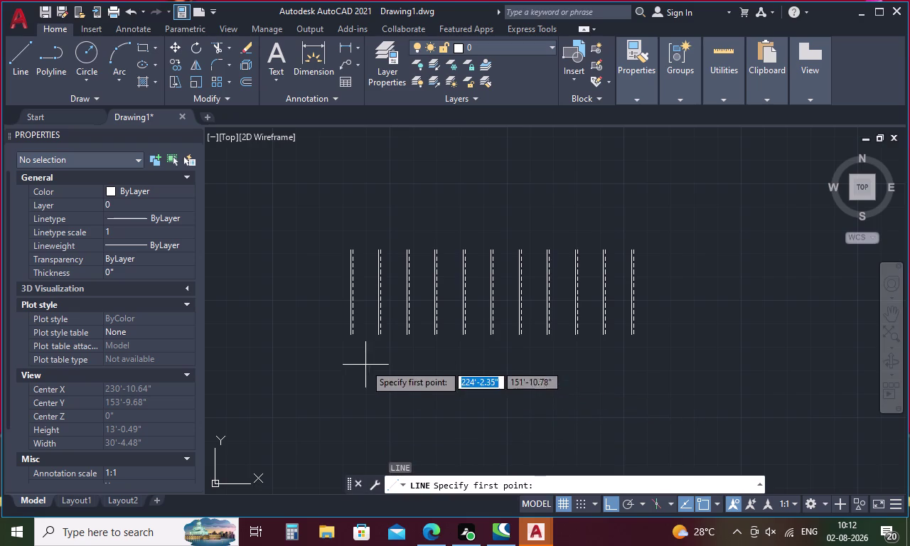
click(349, 337)
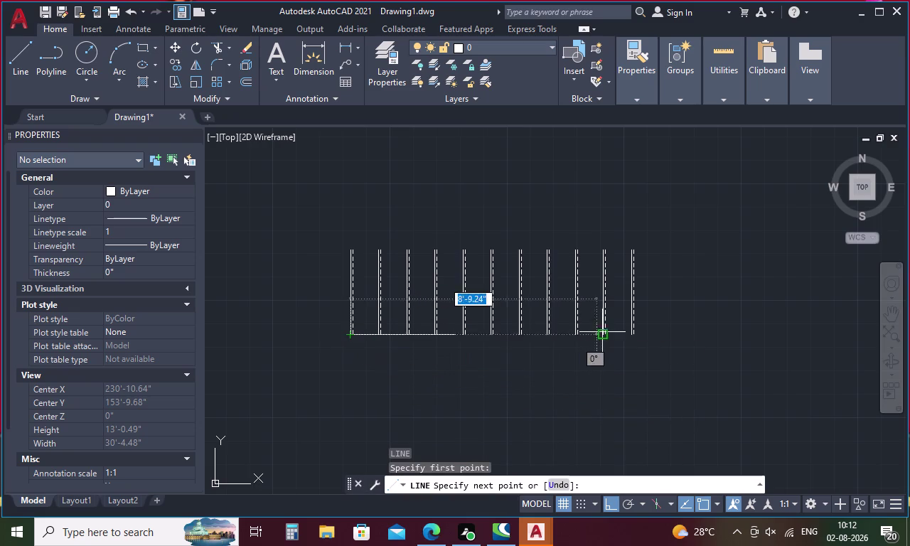
scroll(up, 3)
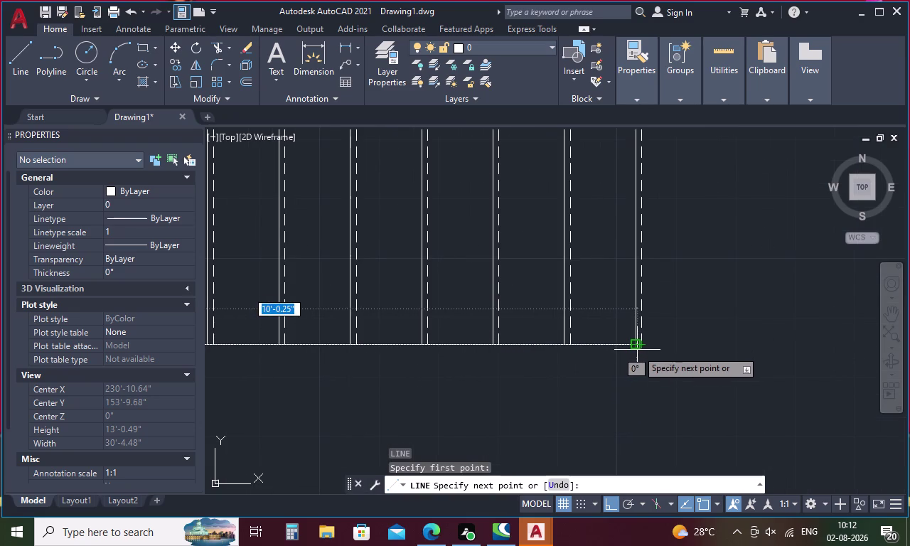
scroll(up, 3)
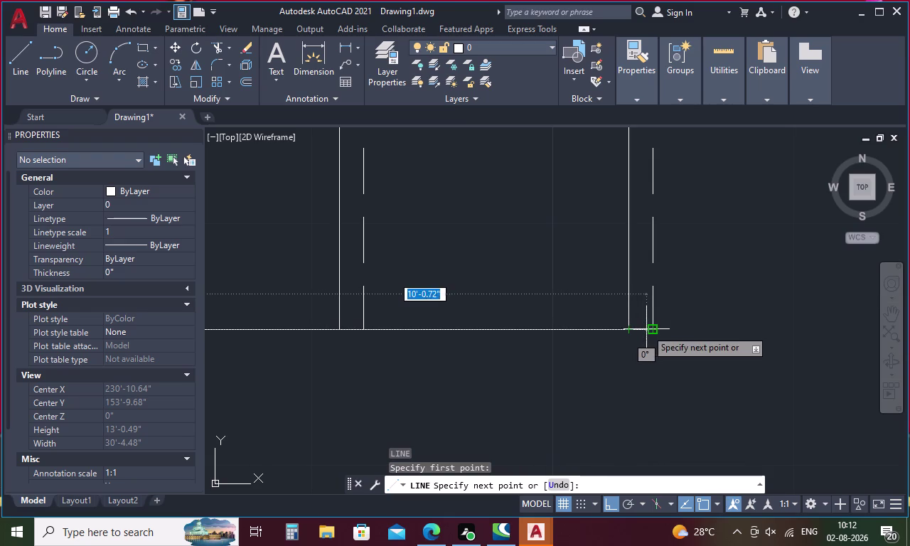
click(653, 330)
key(Escape)
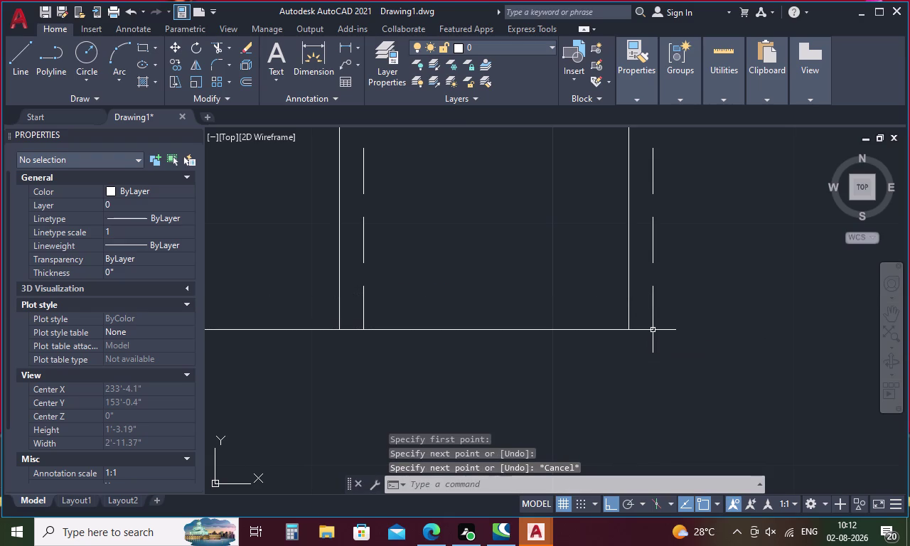
scroll(down, 3)
scroll(down, 3)
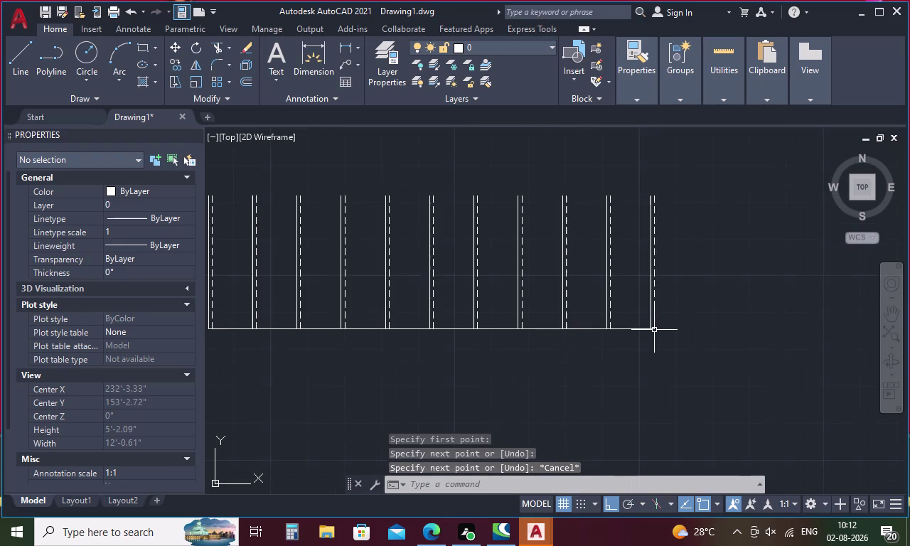
scroll(down, 3)
key(Escape)
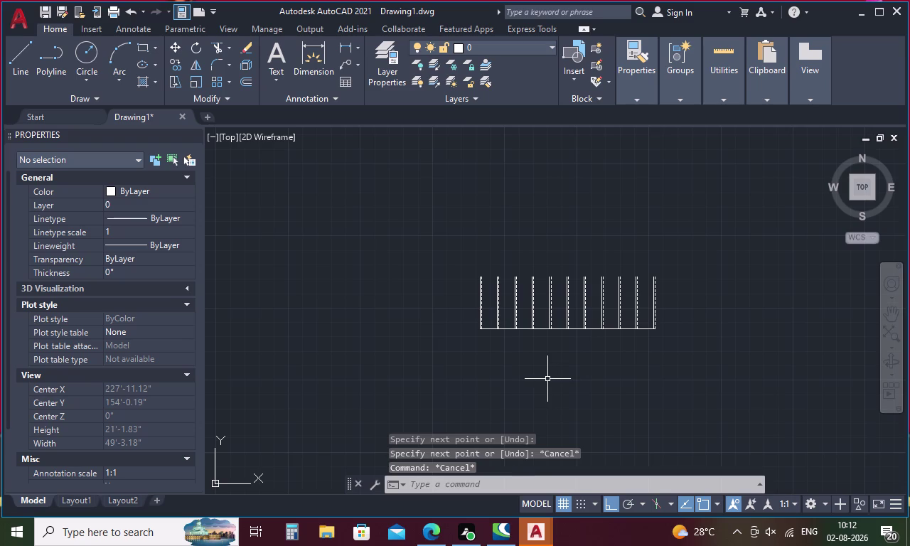
Offset the base line 3' upward to create the rail top line.
key(o)
key(Return)
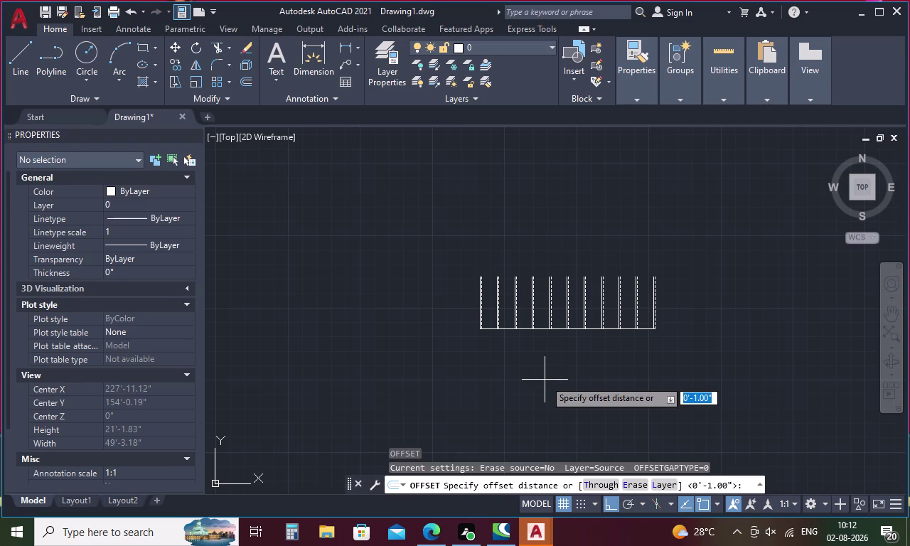
text(3')
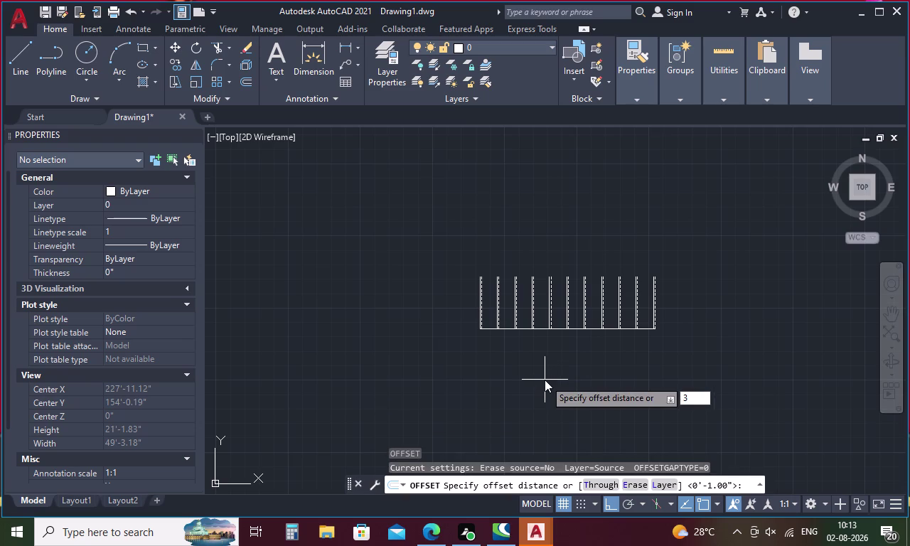
key(Return)
click(542, 327)
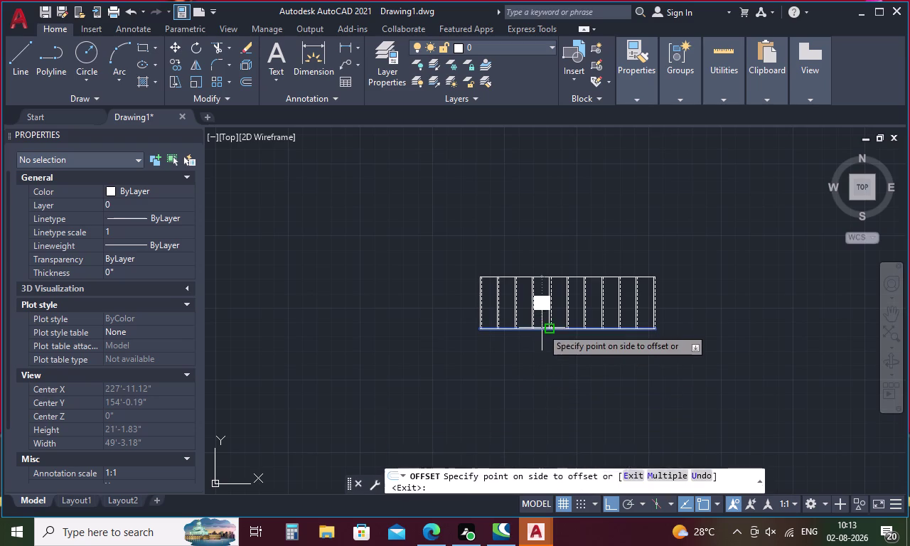
click(557, 255)
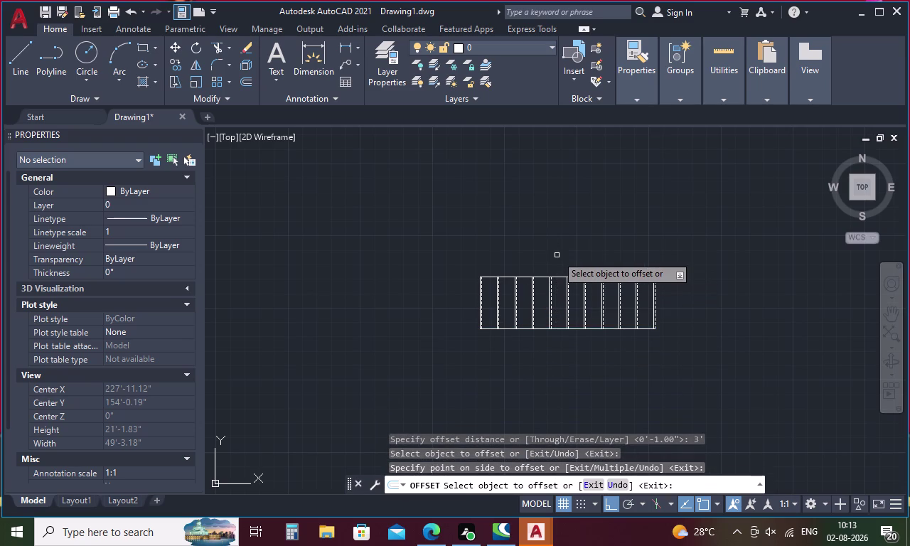
key(Escape)
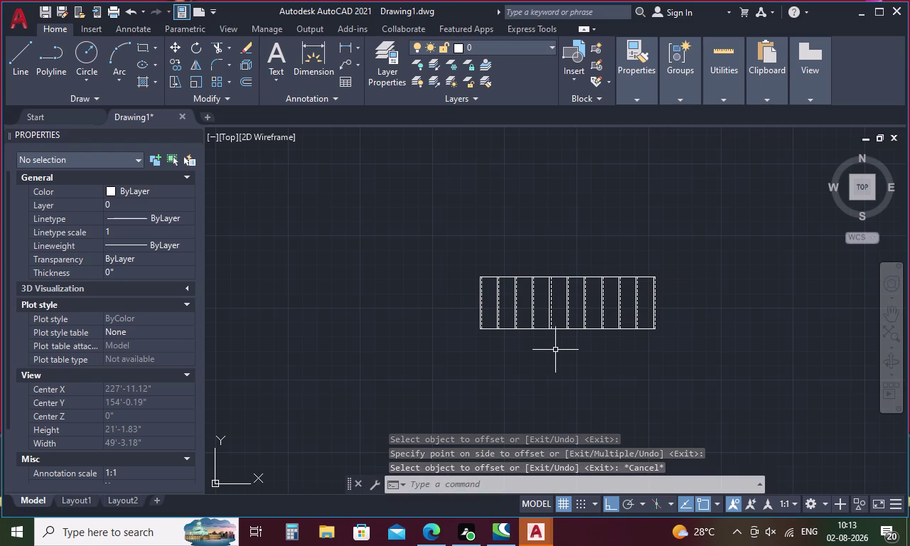
Offset the top line 2" upward.
scroll(up, 3)
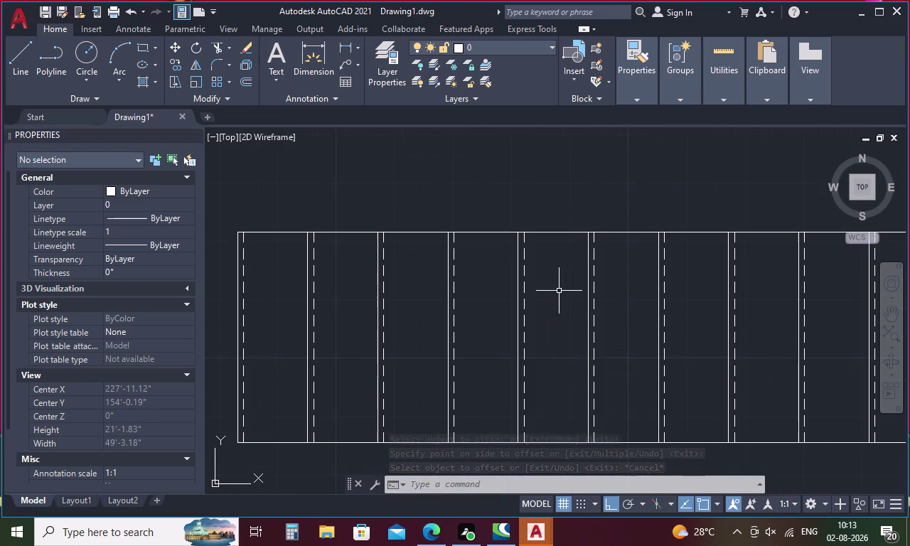
key(o)
key(Return)
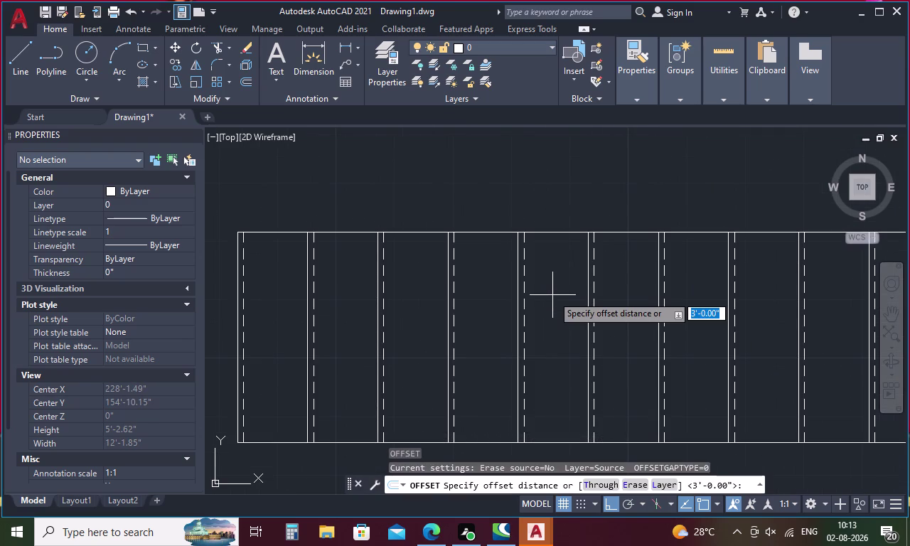
key(2)
key(Return)
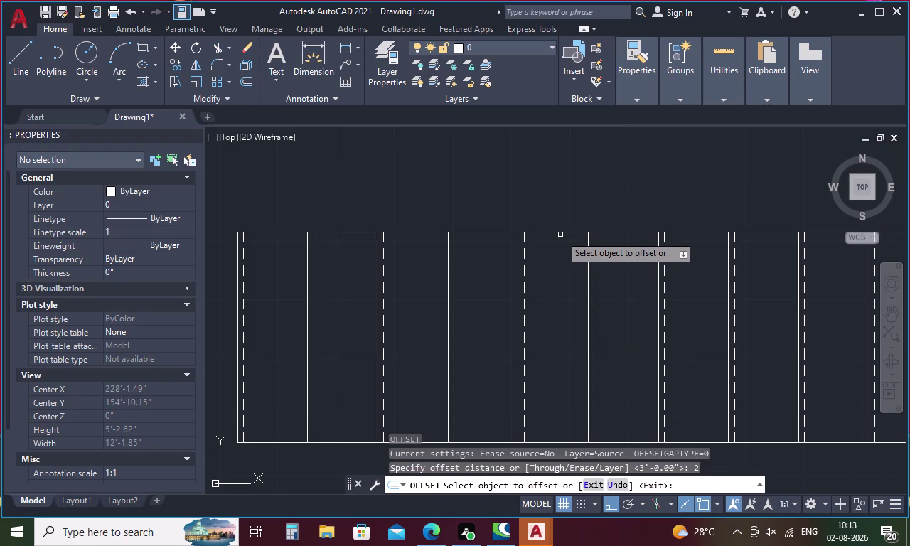
click(562, 231)
click(564, 207)
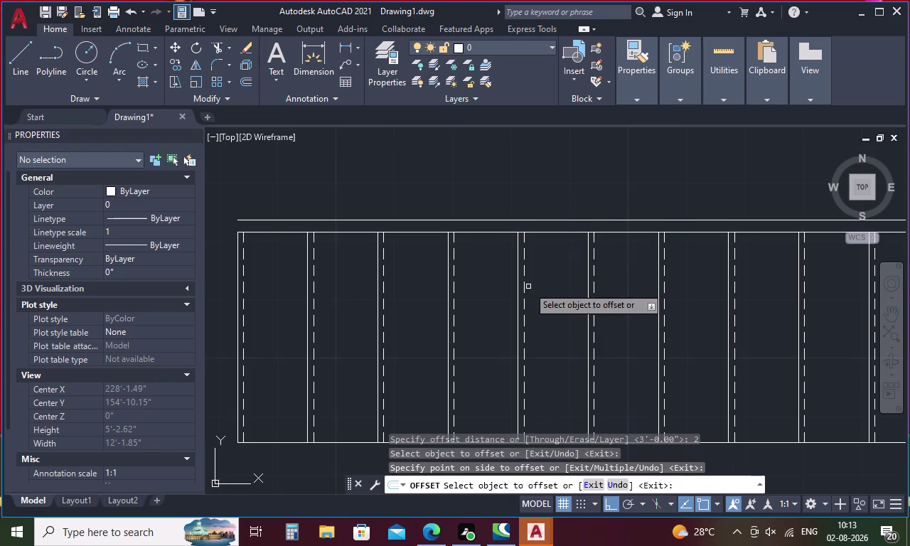
scroll(down, 3)
middle_drag(527, 385, 515, 338)
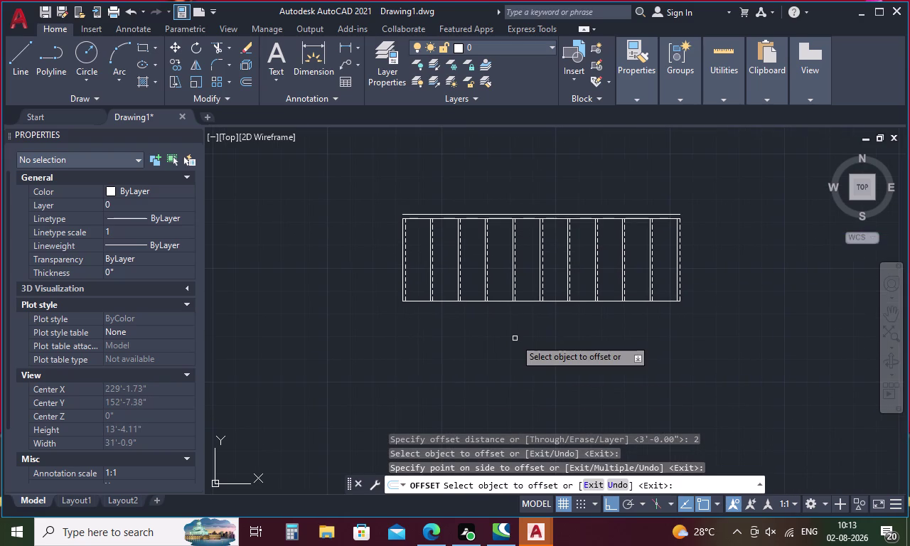
key(Escape)
Offset the base line by 0.75" to add a line beside it.
key(o)
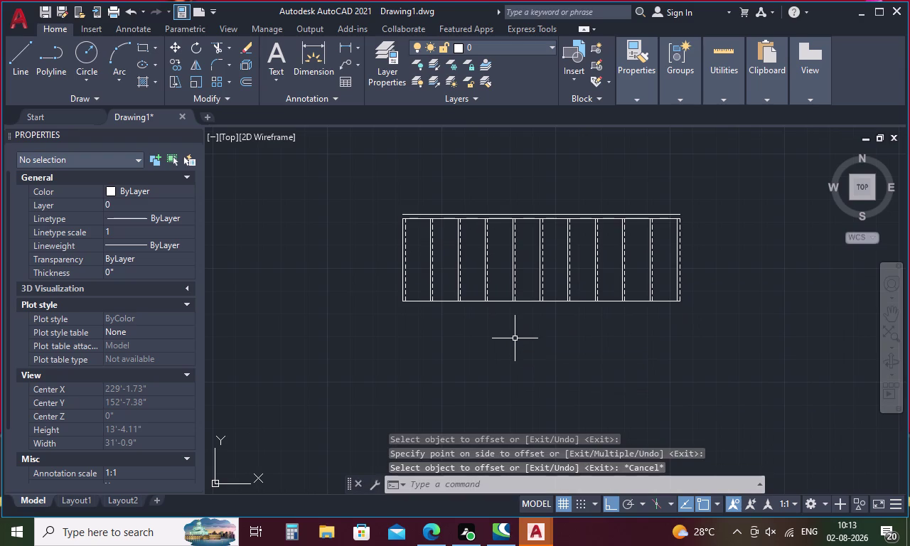
key(Return)
text(.7)
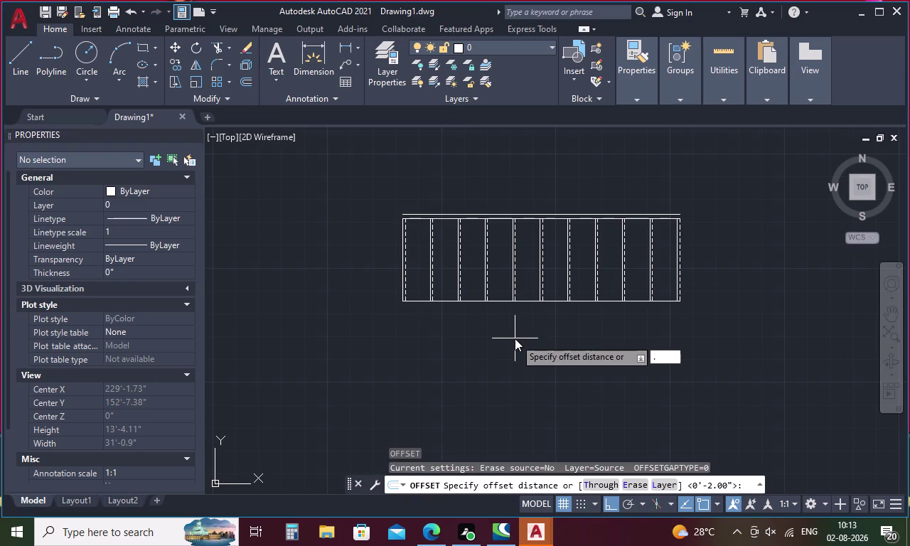
text(5)
key(Return)
click(525, 301)
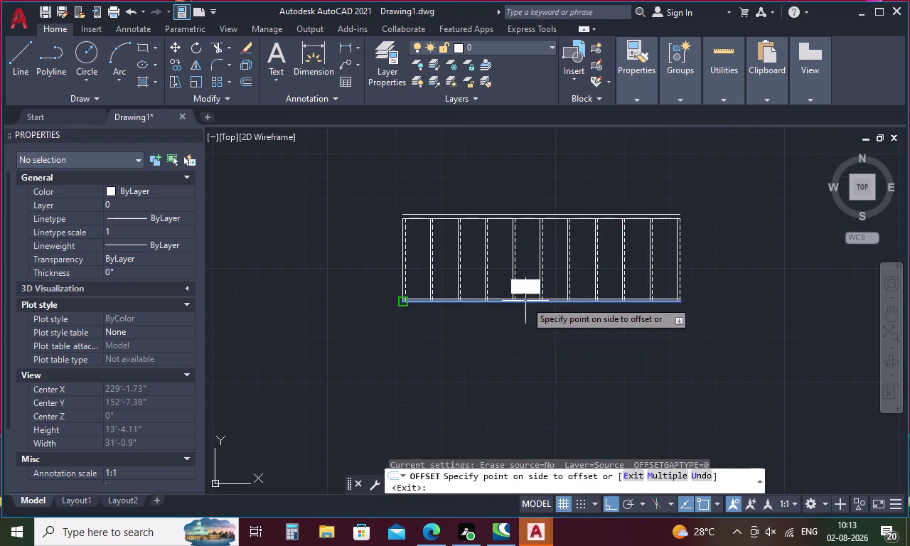
click(523, 332)
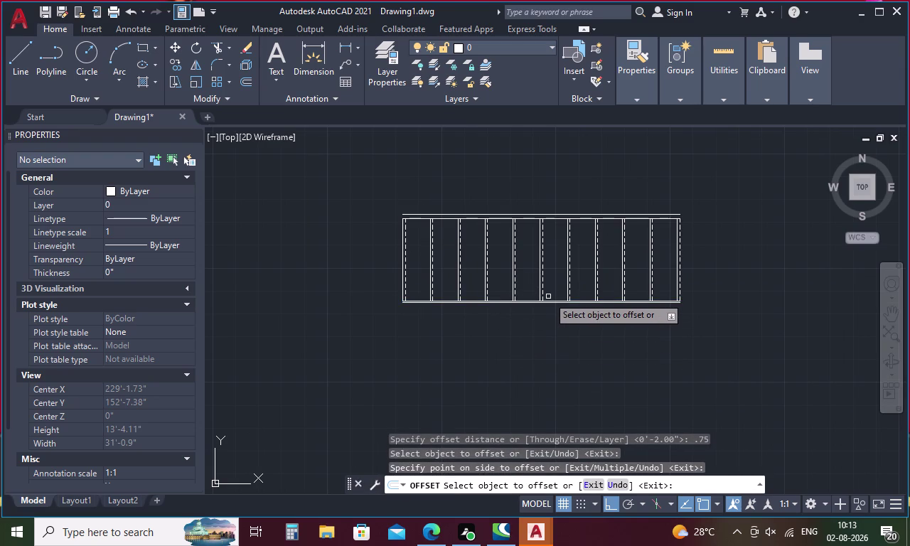
scroll(down, 3)
scroll(up, 3)
scroll(down, 3)
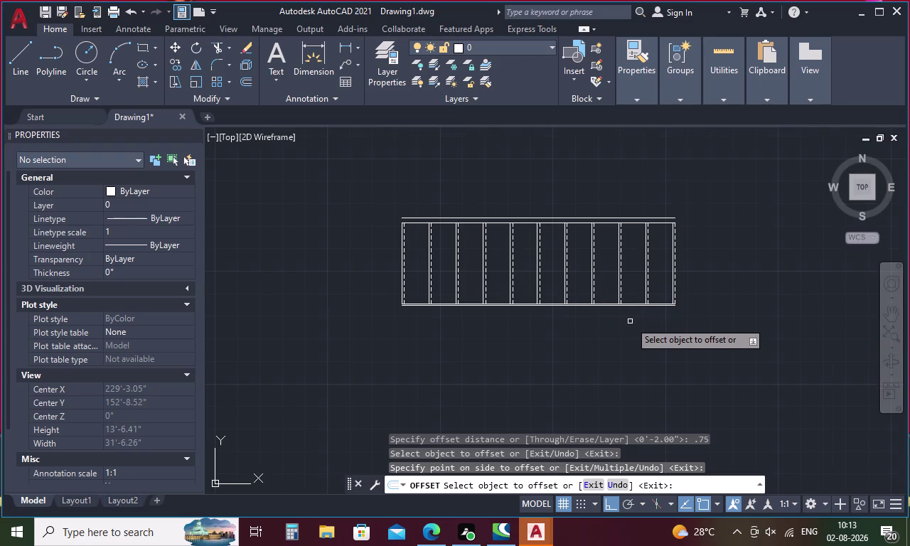
key(space)
key(space)
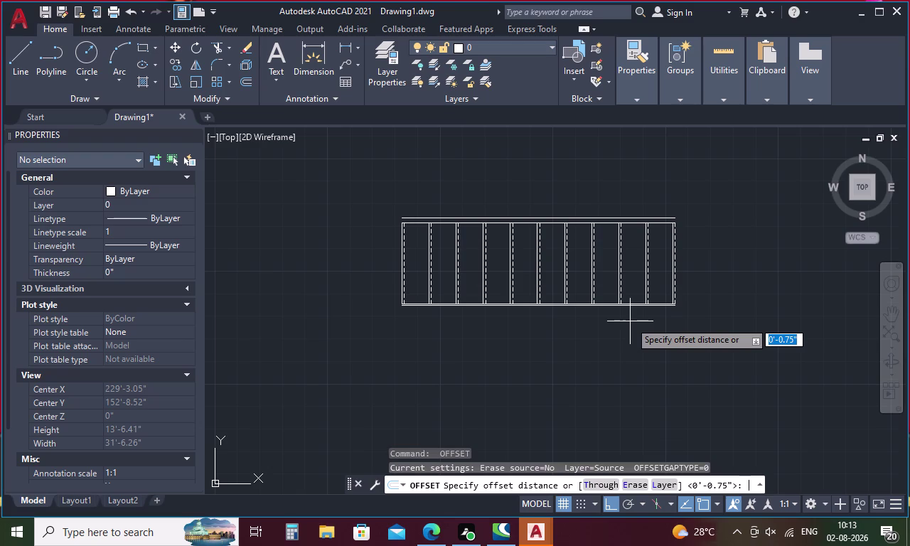
Offset the base line 9" downward.
key(9)
key(Return)
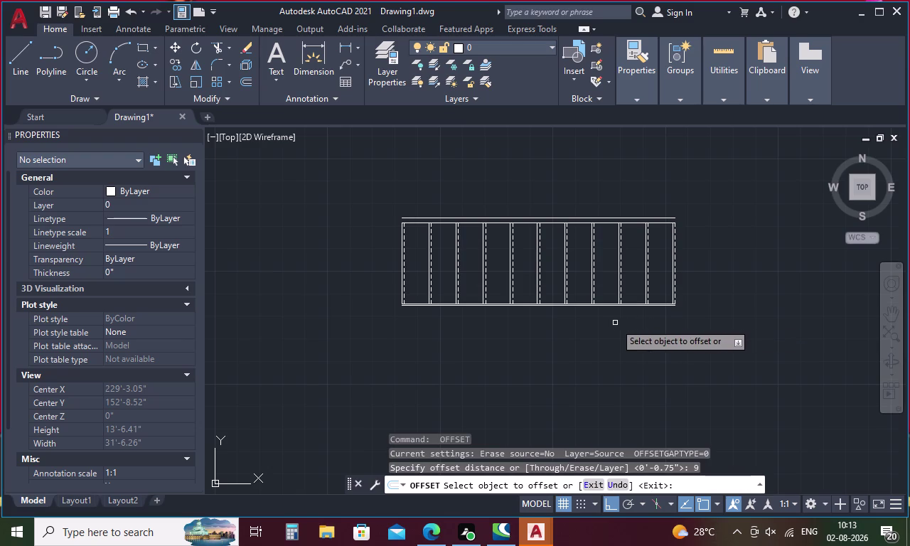
scroll(up, 3)
click(568, 266)
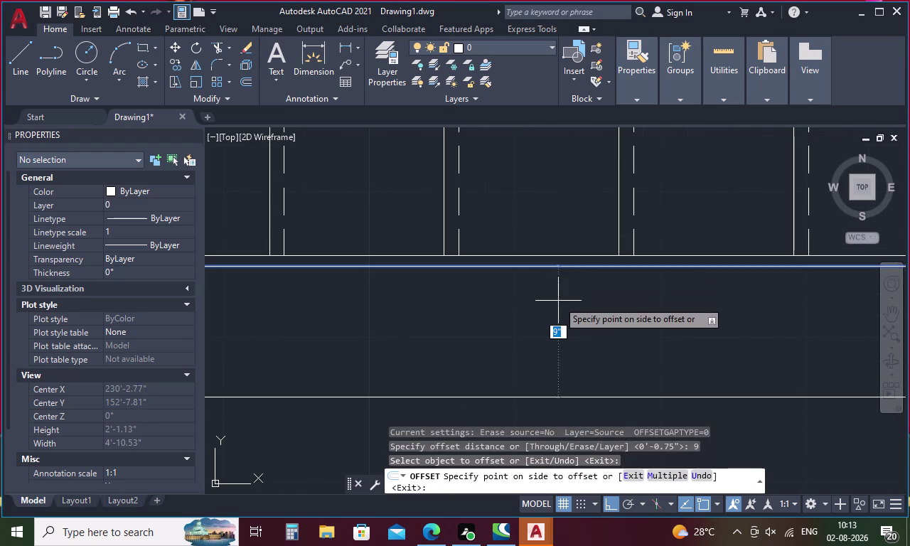
click(558, 301)
scroll(down, 3)
key(space)
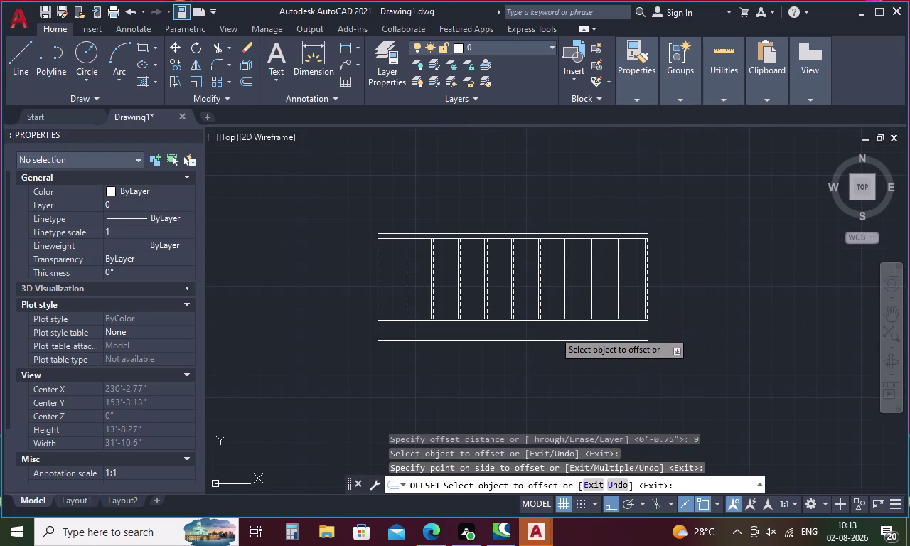
key(space)
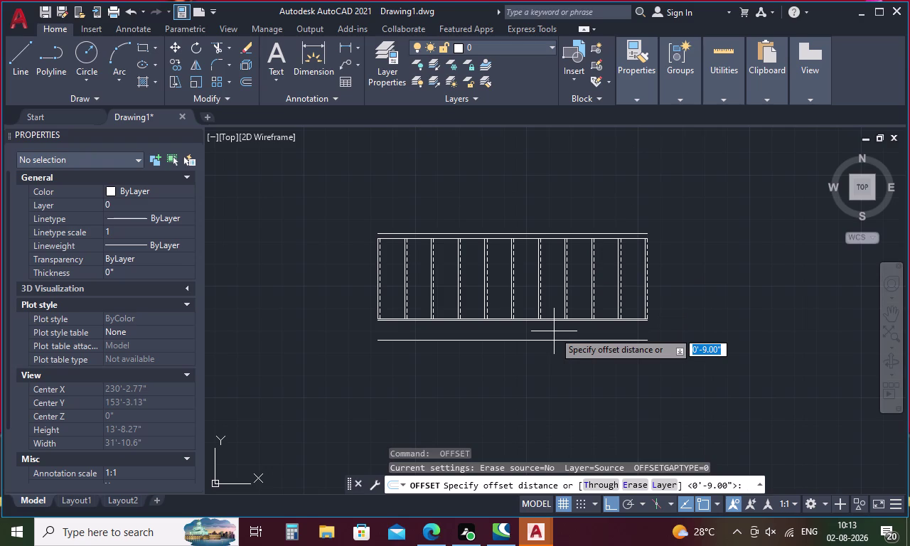
Offset the line under the stair plan 0.75" downward to make a double line.
key(period)
key(7)
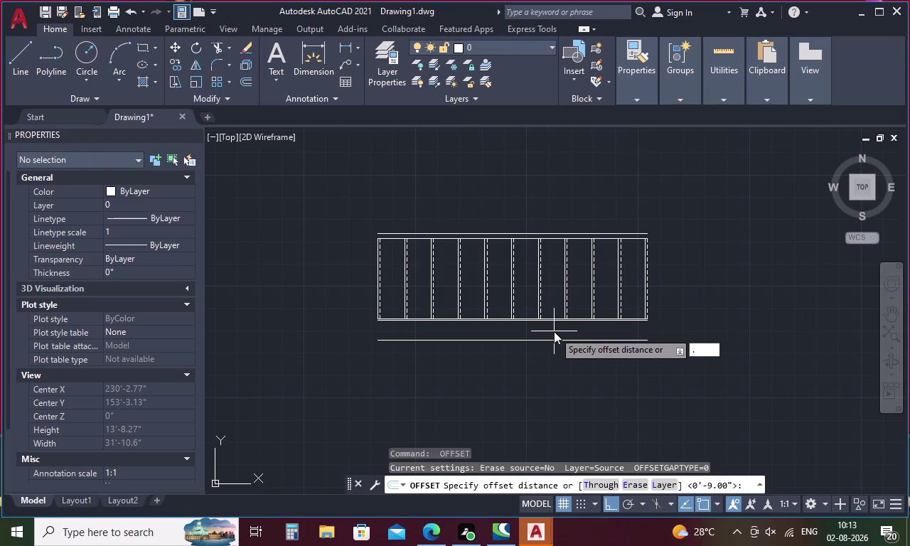
key(5)
key(Return)
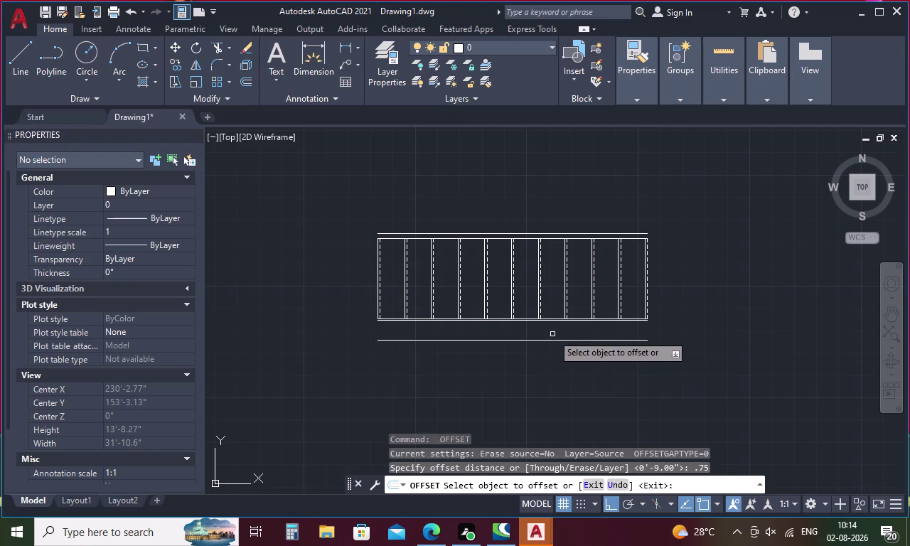
click(549, 341)
click(543, 366)
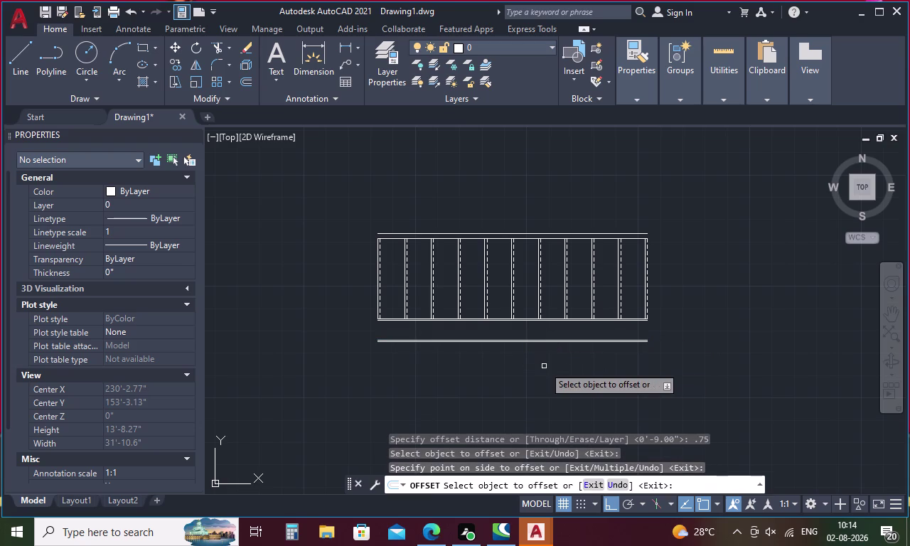
key(Escape)
Offset the stair plan's left end line 3'4" to the left.
key(o)
key(Return)
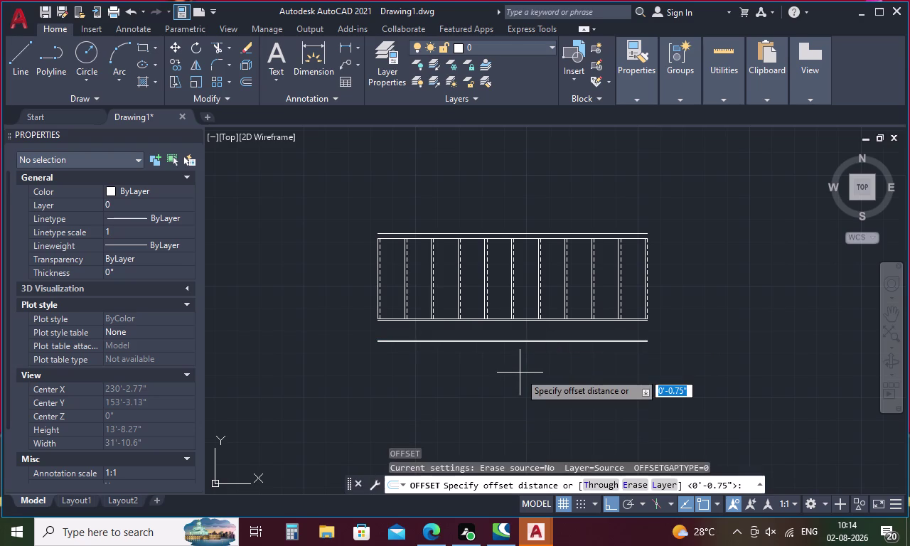
key(3)
key(Return)
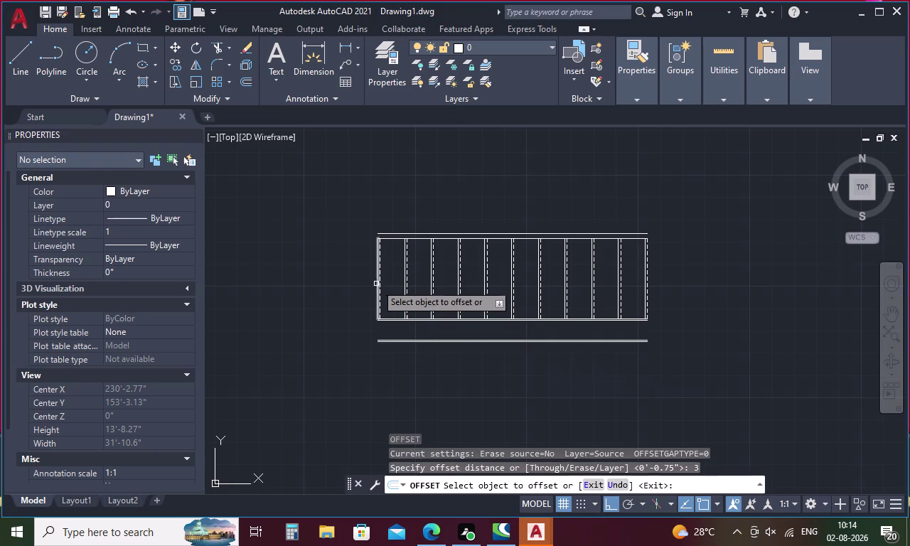
scroll(up, 3)
click(381, 275)
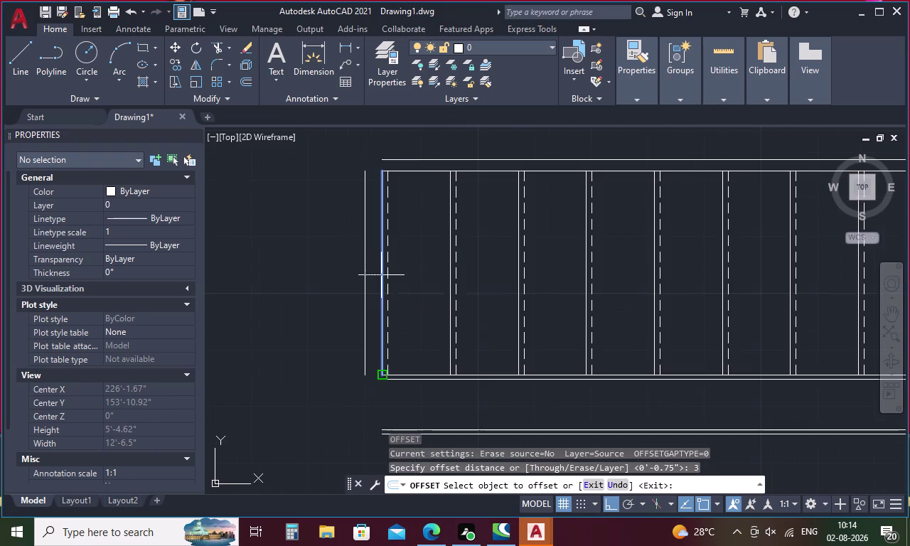
key(Escape)
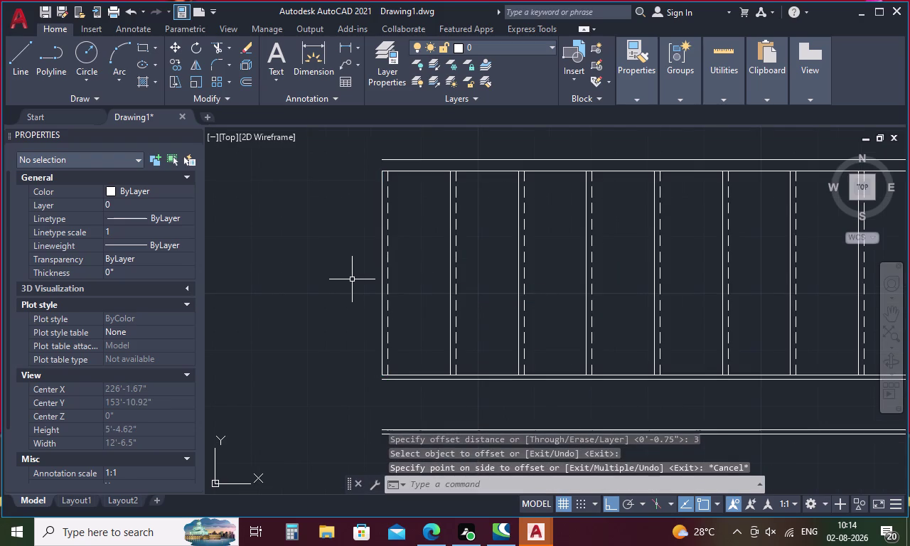
key(o)
key(Return)
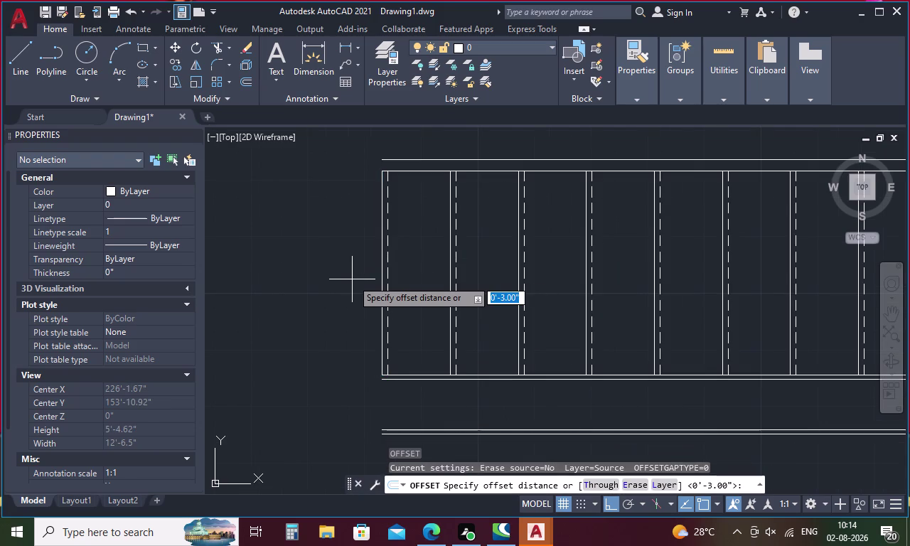
text(3';4)
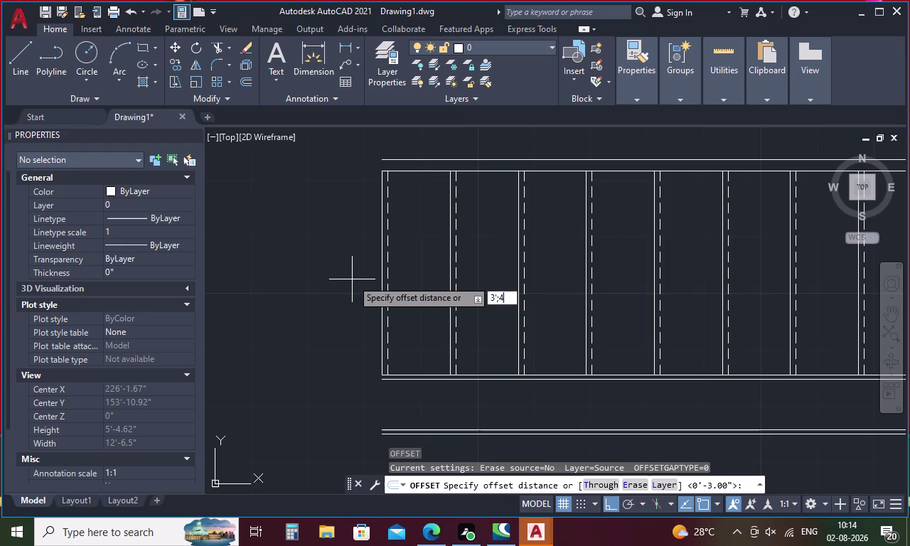
key(shift+quotedbl)
key(Return)
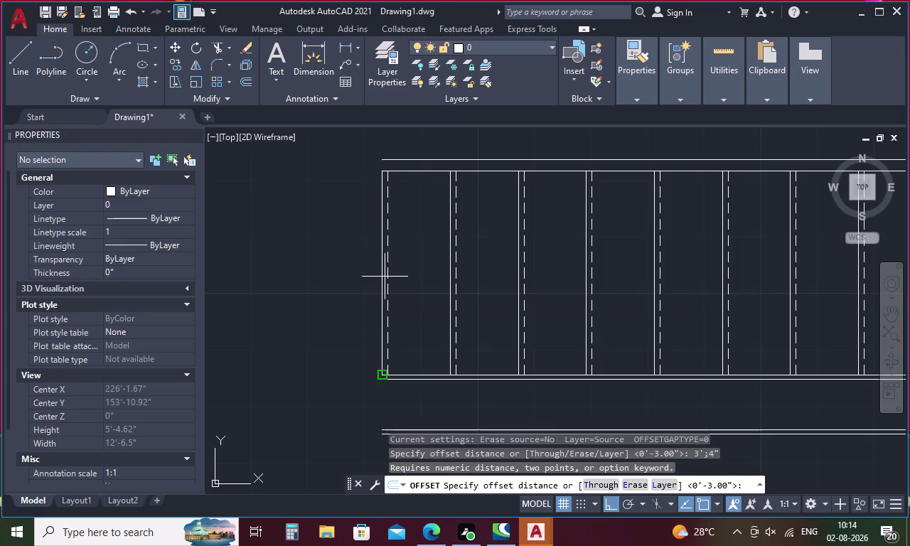
key(Escape)
key(Escape)
key(o)
key(Return)
key(3)
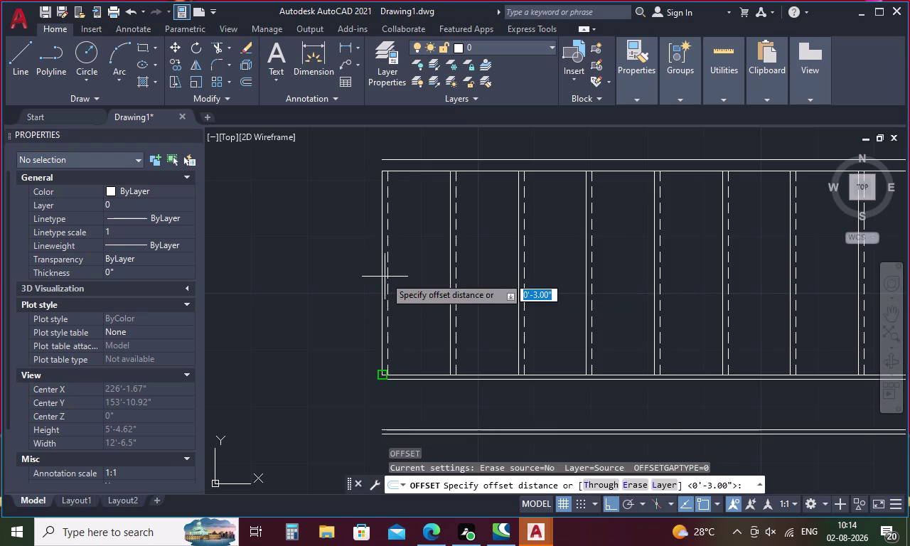
text('4)
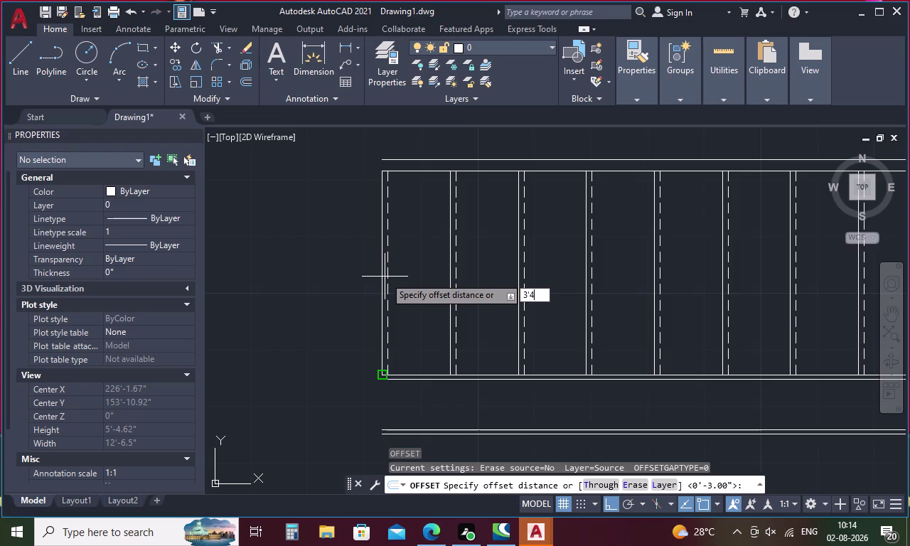
text(")
key(Return)
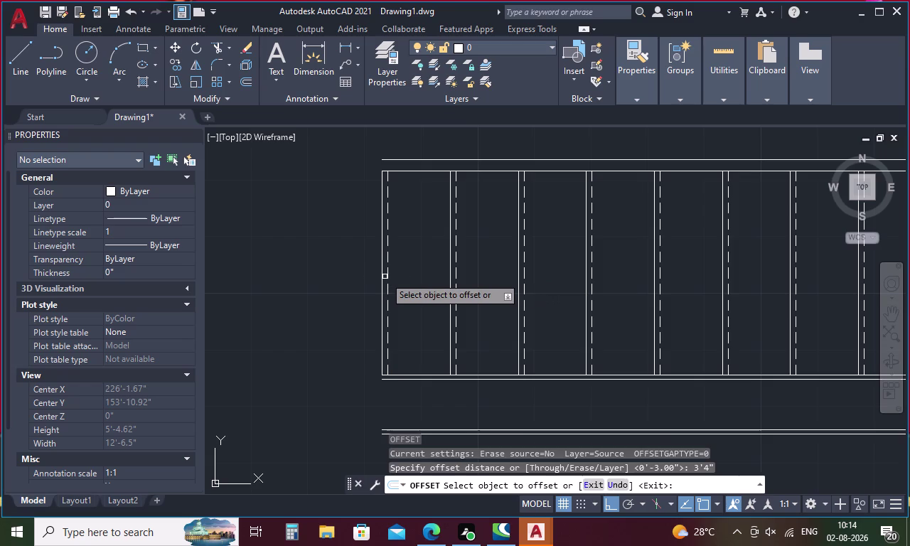
click(381, 279)
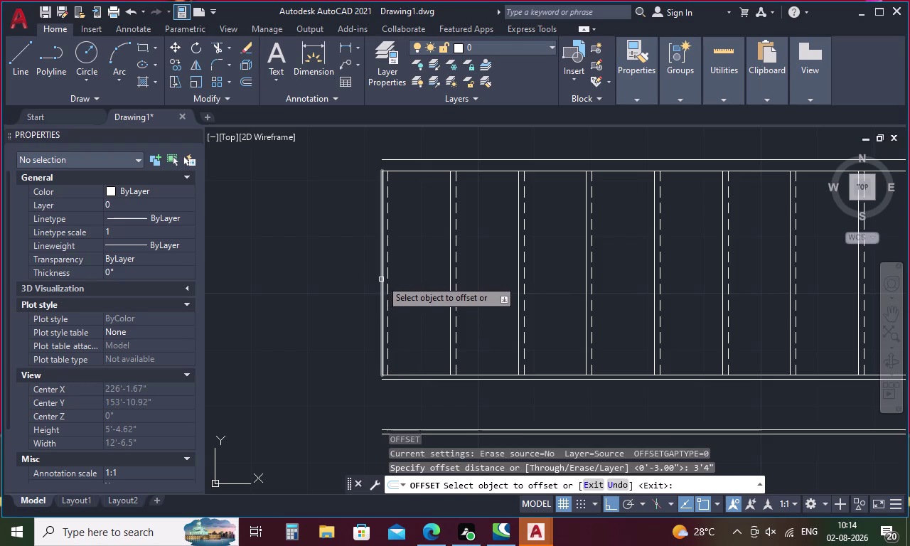
click(336, 288)
Offset the stair plan's right end line 3'4" to the right.
scroll(down, 3)
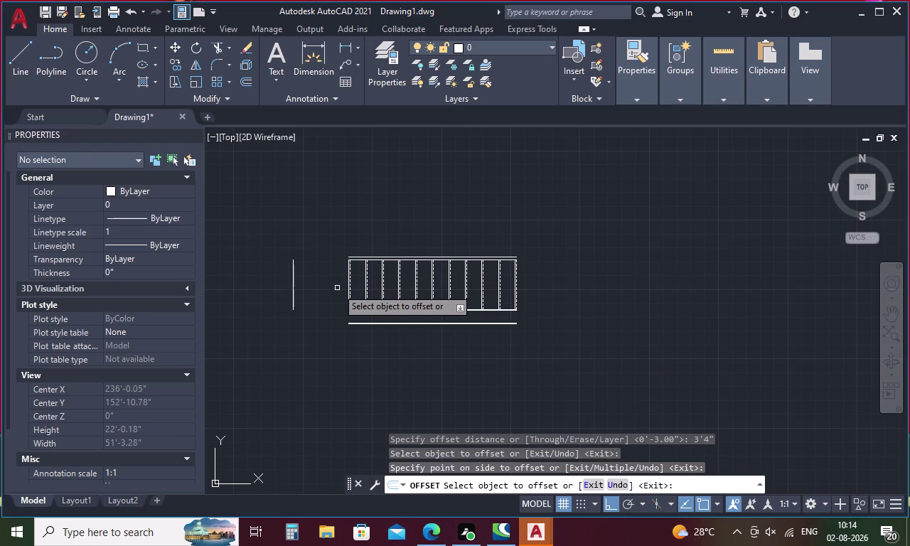
scroll(up, 3)
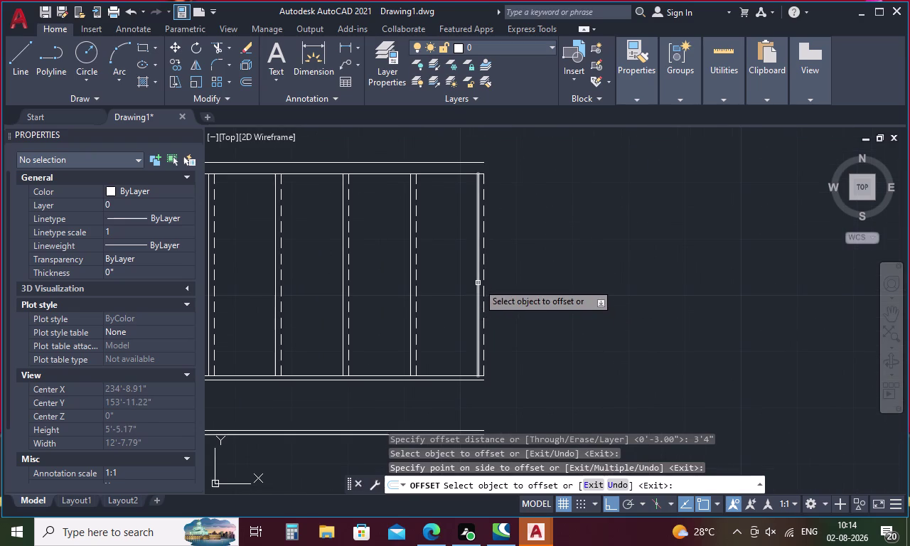
click(478, 283)
click(573, 295)
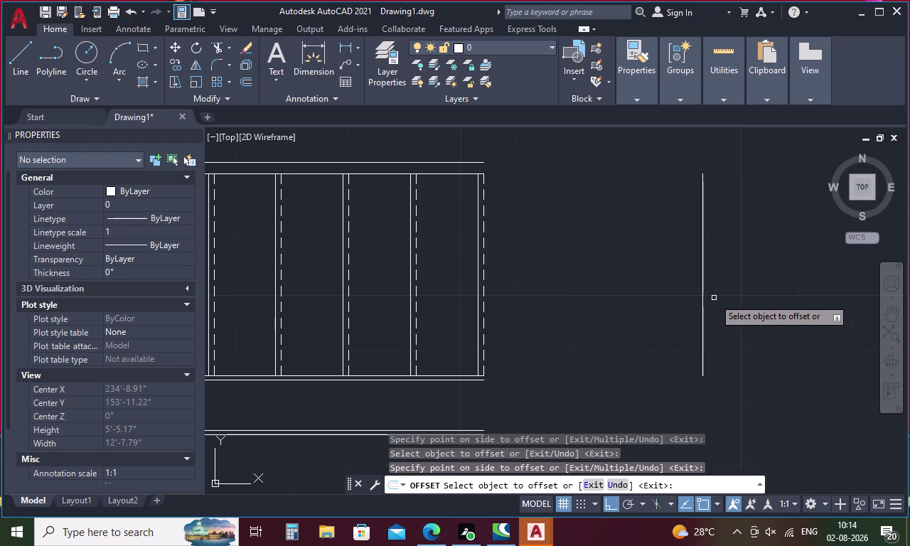
key(Escape)
key(l)
key(Return)
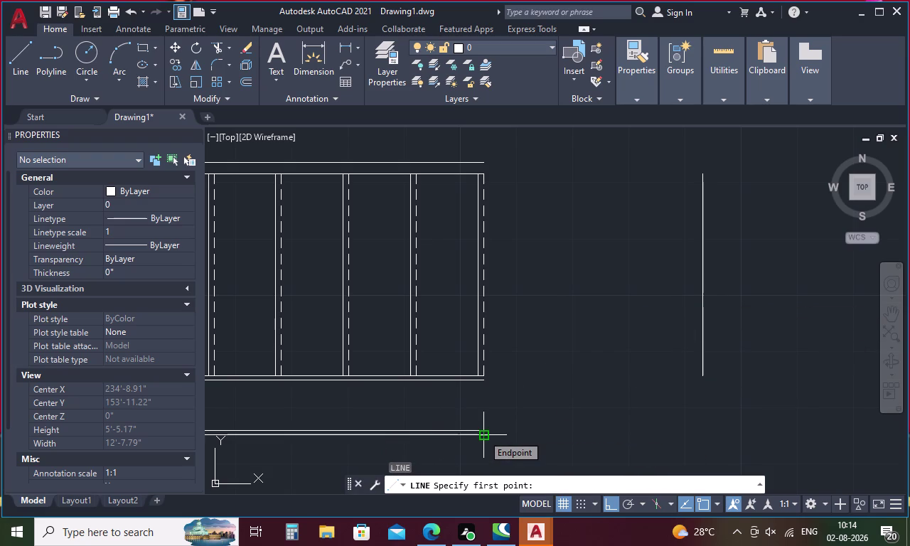
Draw a line from the stair plan's bottom-right corner to the right vertical line.
key(Escape)
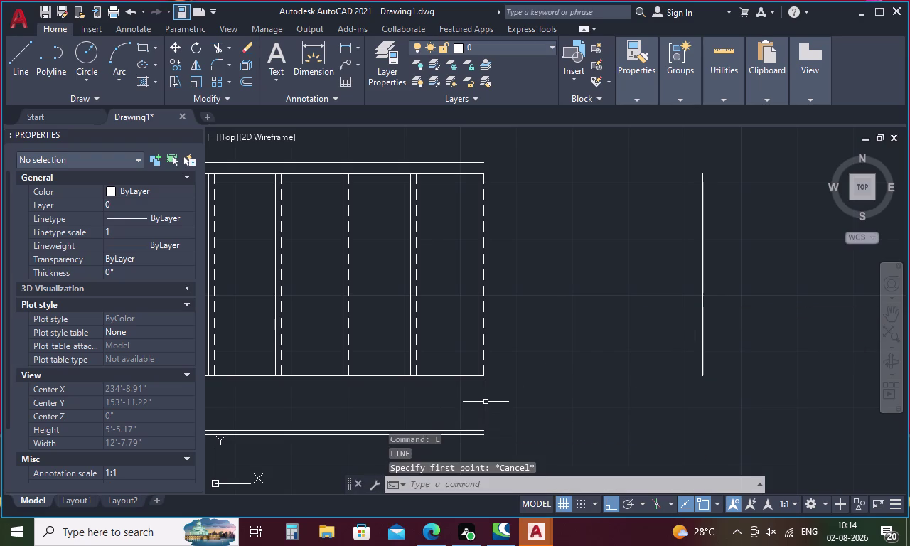
key(l)
key(Return)
scroll(up, 3)
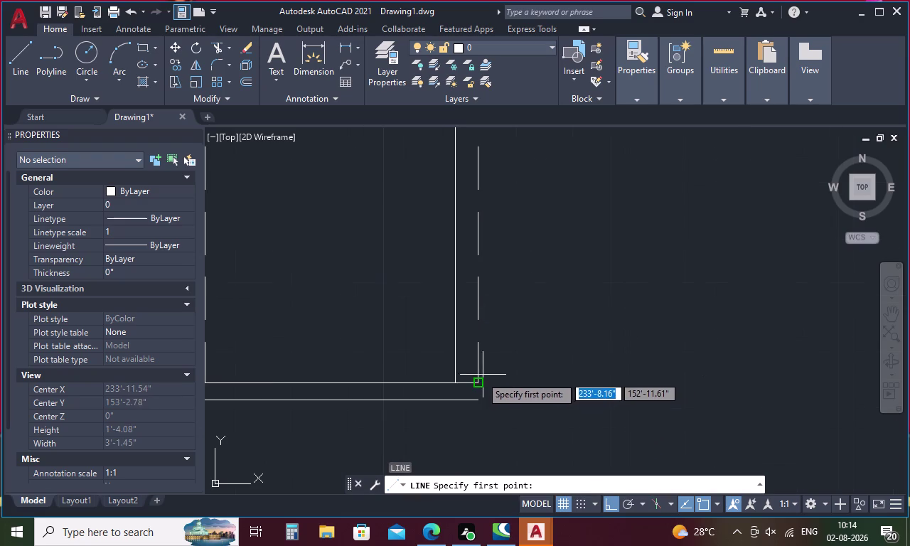
click(477, 379)
scroll(down, 3)
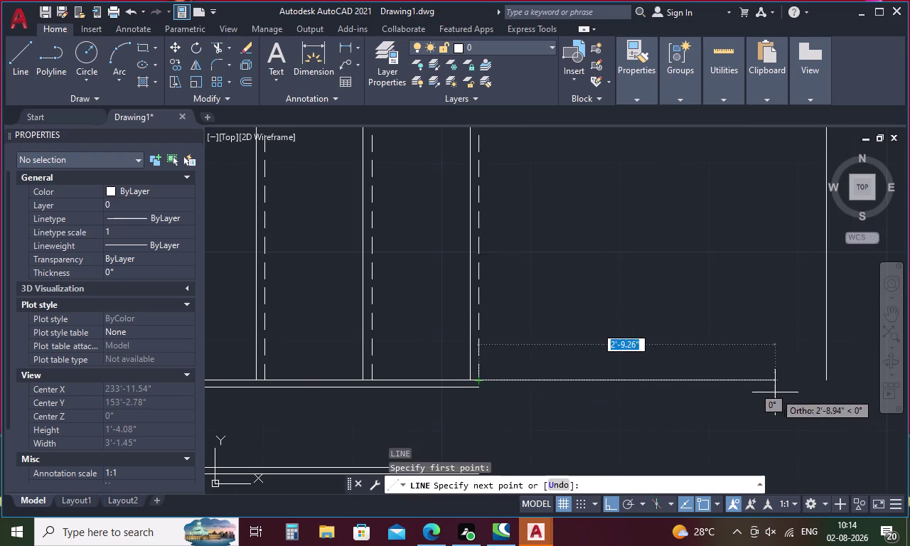
scroll(down, 3)
scroll(up, 3)
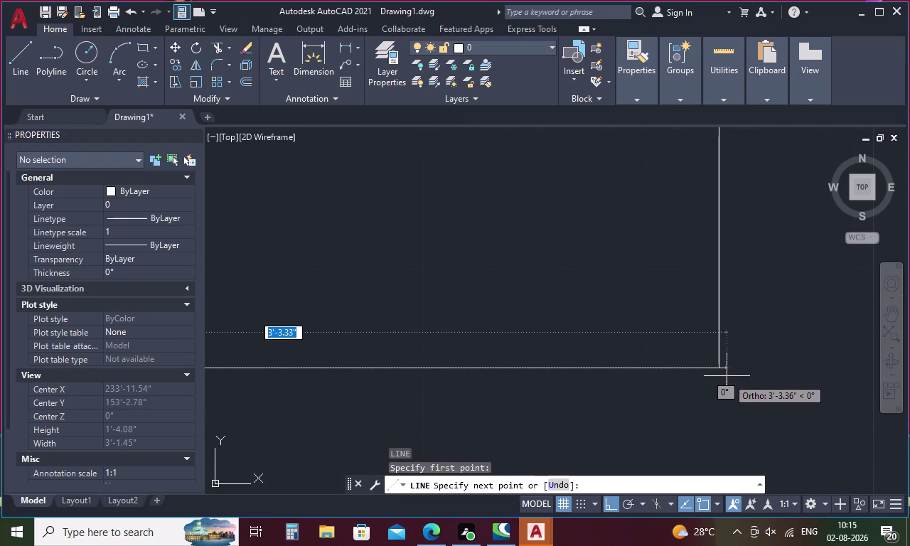
click(718, 371)
scroll(down, 3)
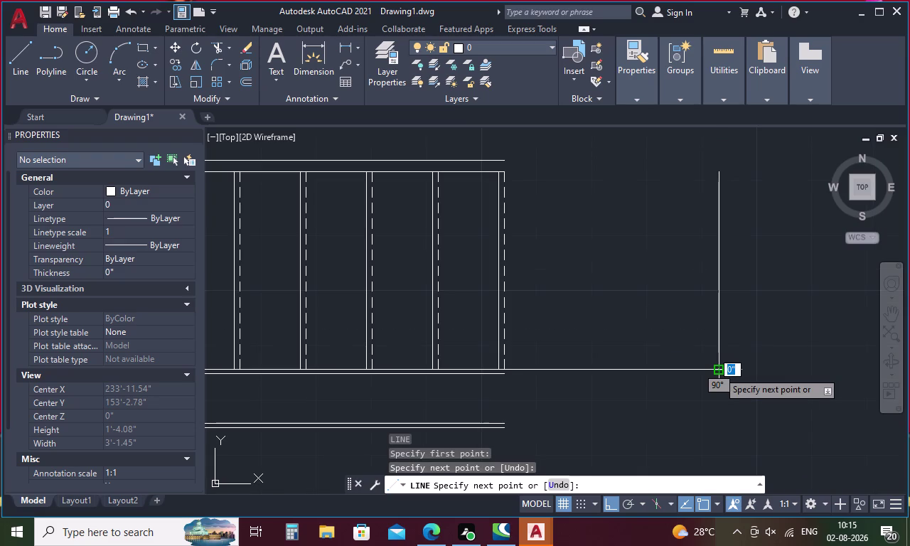
key(Escape)
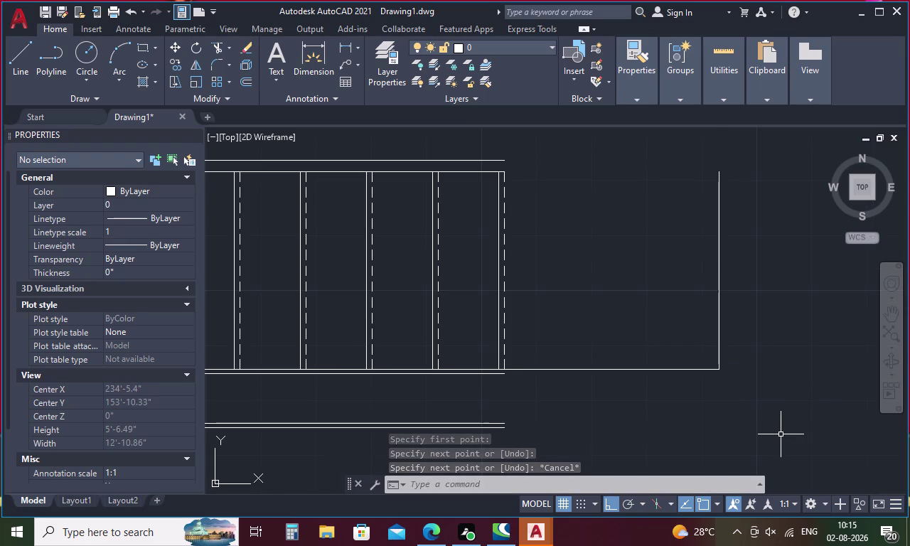
key(Escape)
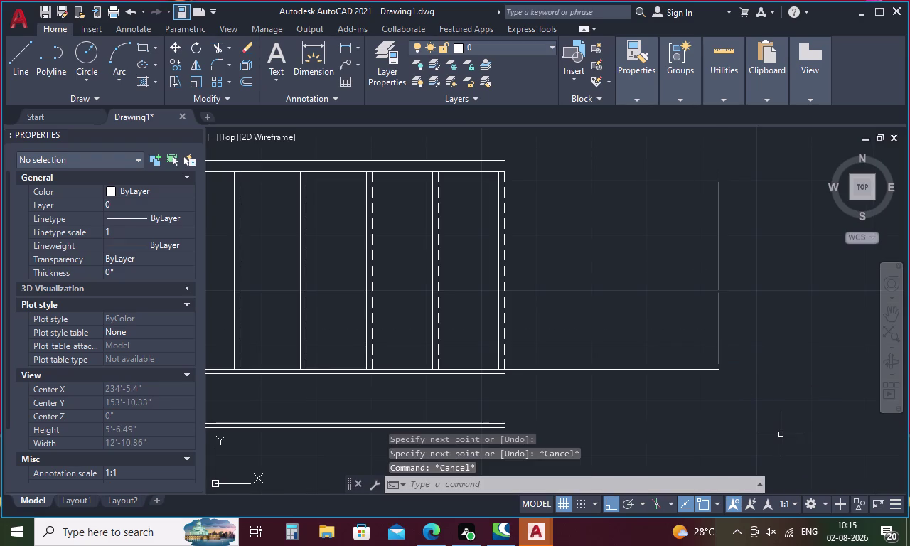
Offset the landing's bottom line 3'4" upward to form its top edge.
key(o)
key(Return)
key(3)
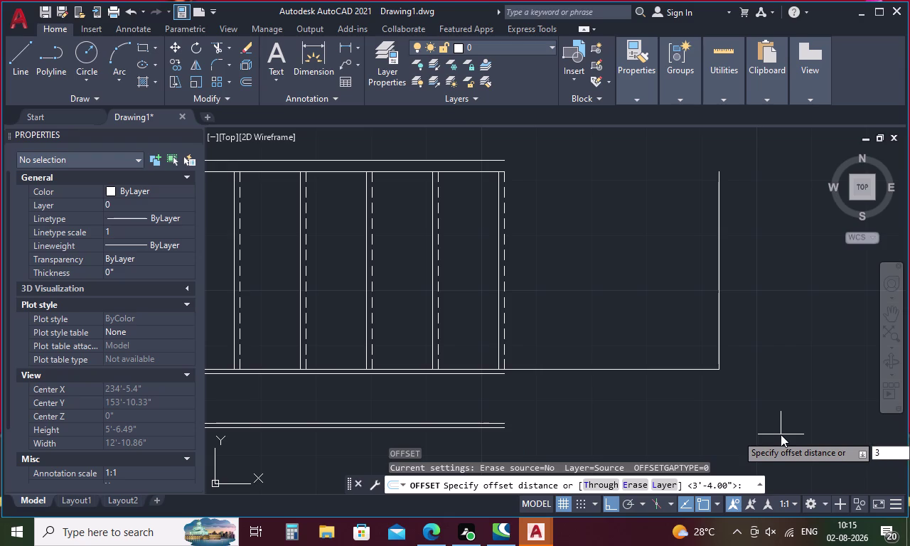
text('4")
key(Return)
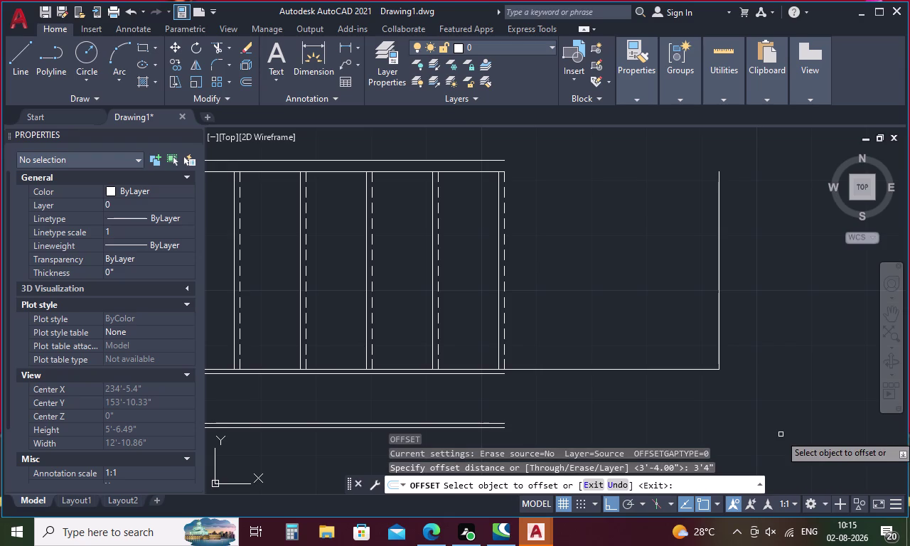
click(667, 369)
click(661, 338)
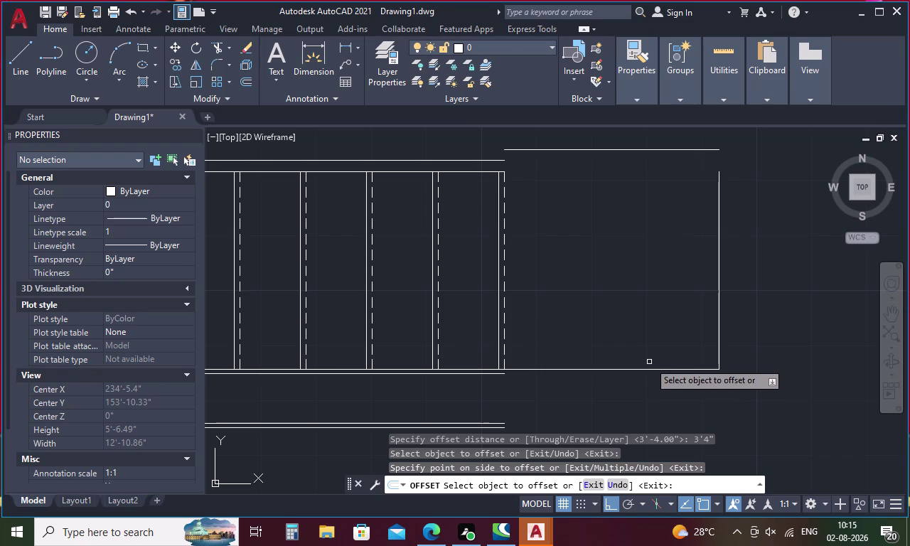
key(Escape)
scroll(down, 3)
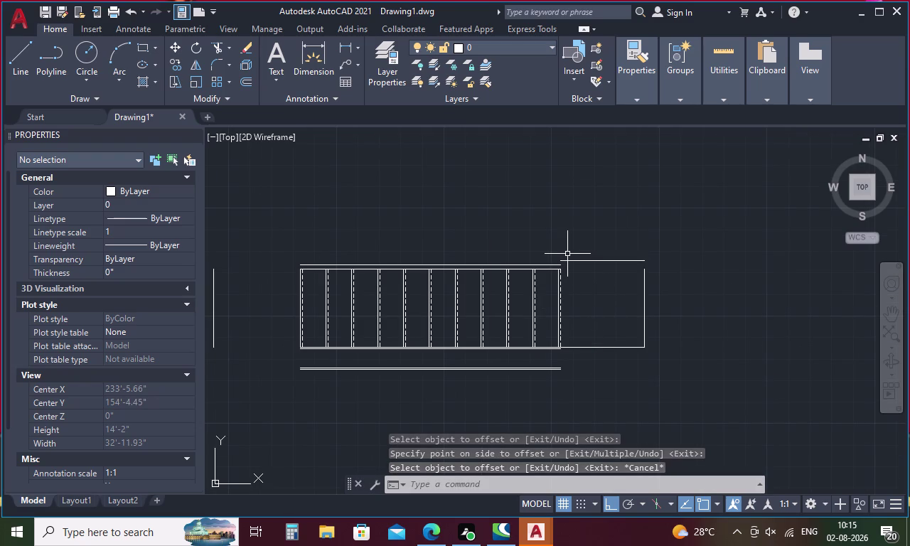
scroll(up, 3)
scroll(down, 3)
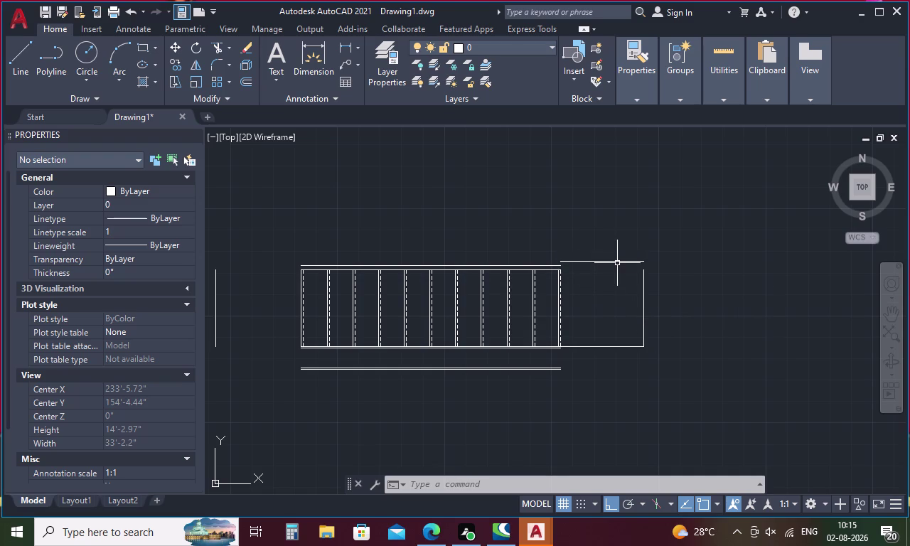
Draw a 3' line from the landing's top right corner along its top edge.
key(l)
key(Return)
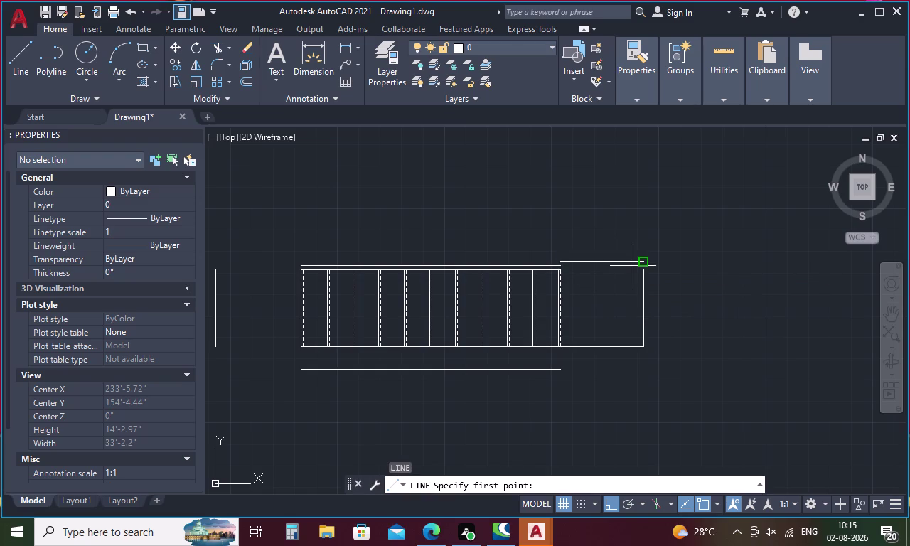
key(Escape)
key(l)
key(Return)
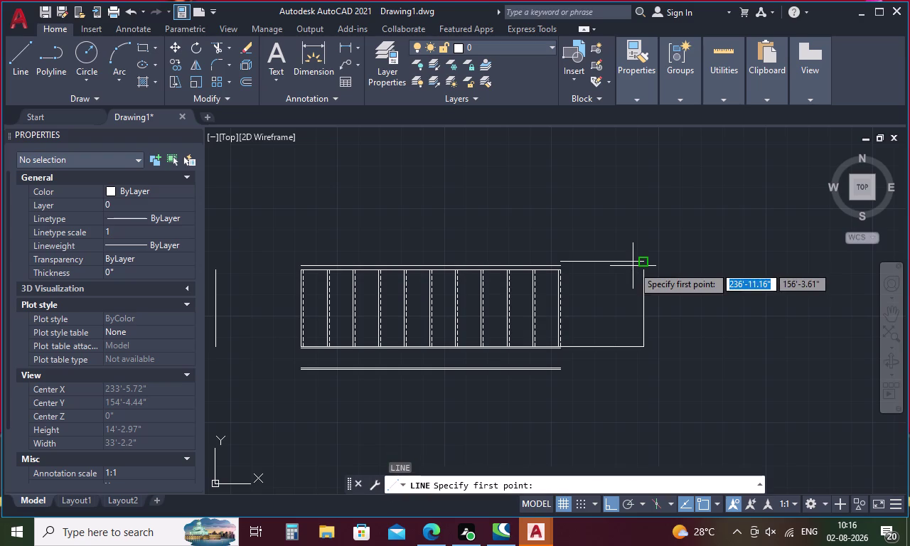
click(641, 260)
key(3)
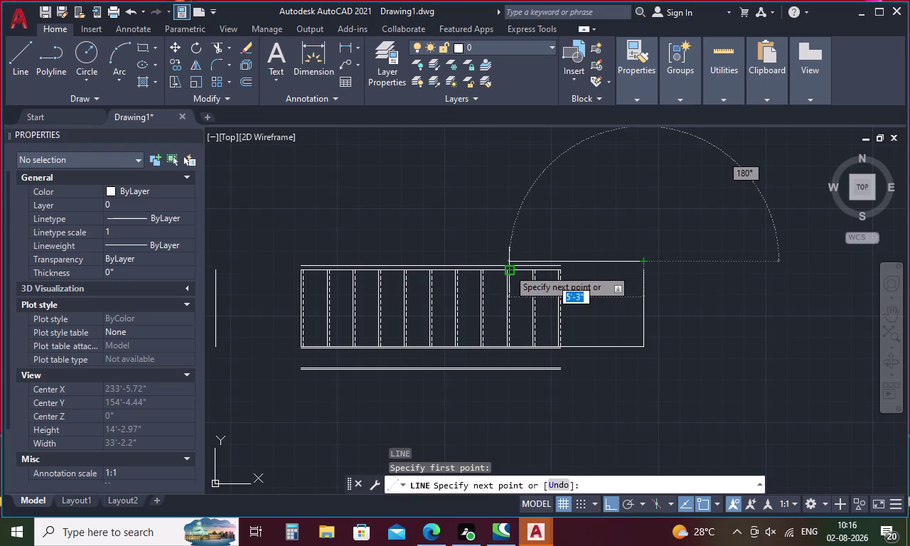
key(apostrophe)
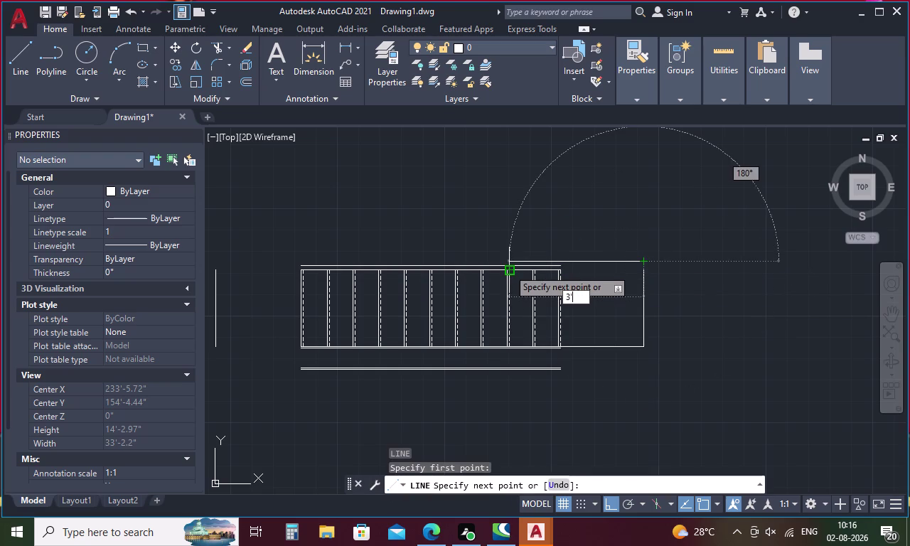
key(Return)
key(Escape)
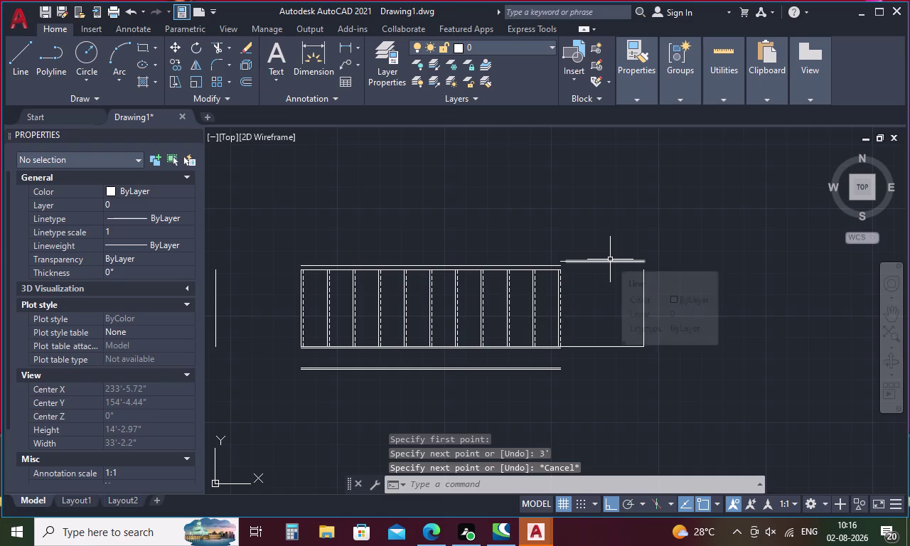
key(o)
key(Return)
Make two 1-unit offset copies above the 3' line, then delete the extra copy.
key(1)
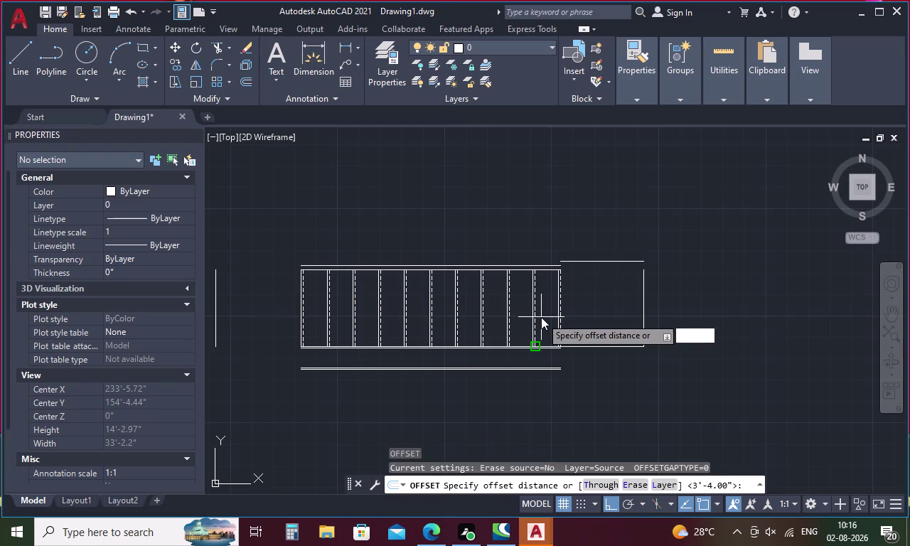
key(Return)
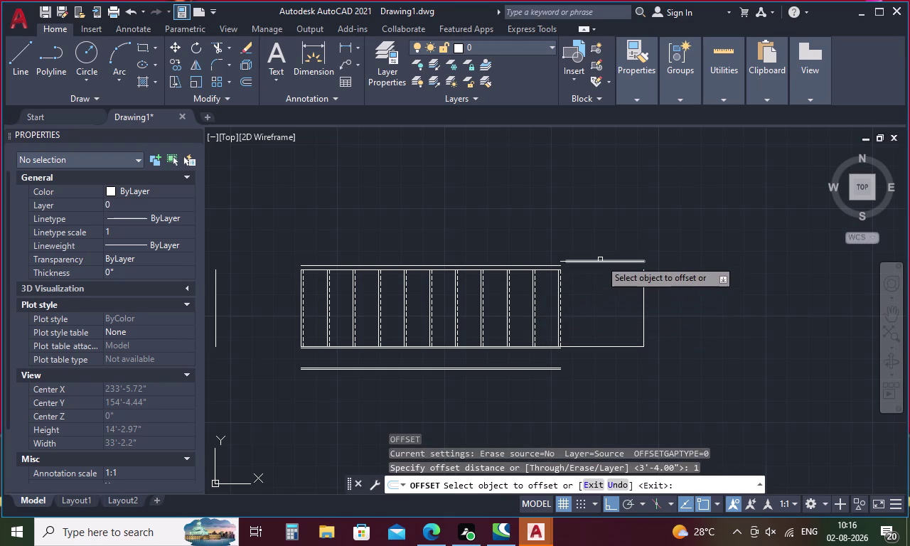
click(600, 259)
click(601, 256)
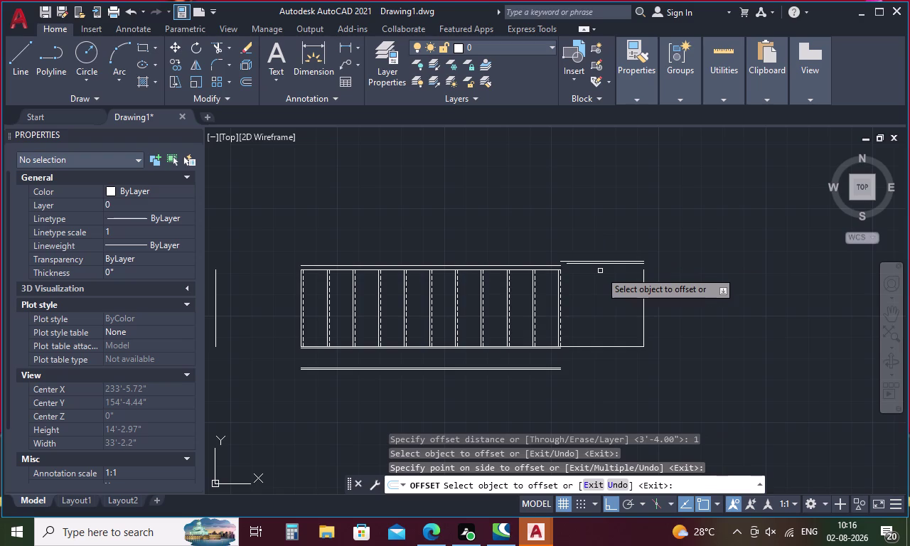
scroll(up, 3)
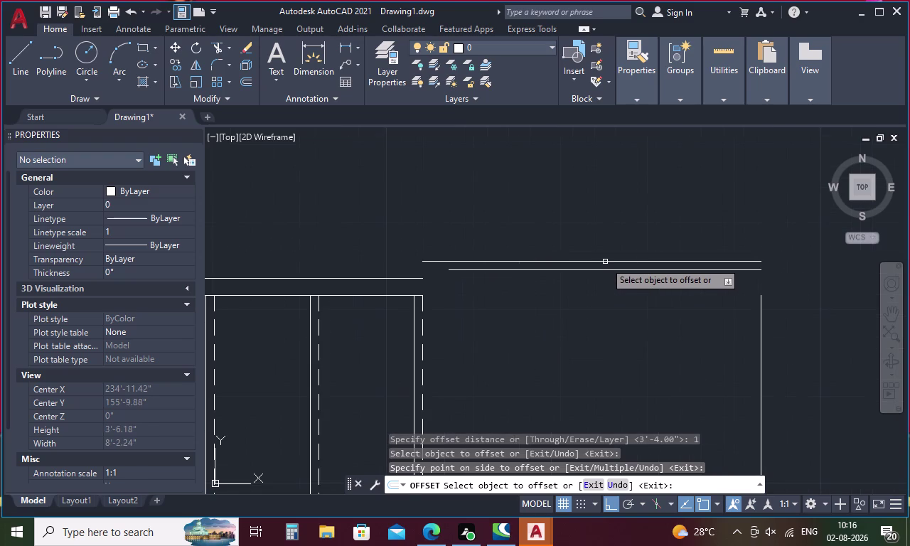
click(605, 261)
click(609, 243)
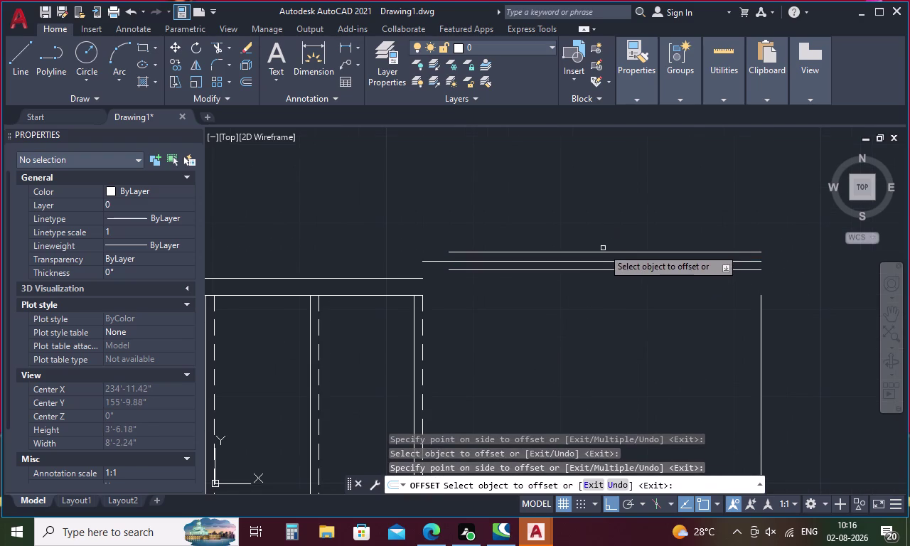
key(Escape)
click(589, 273)
click(591, 265)
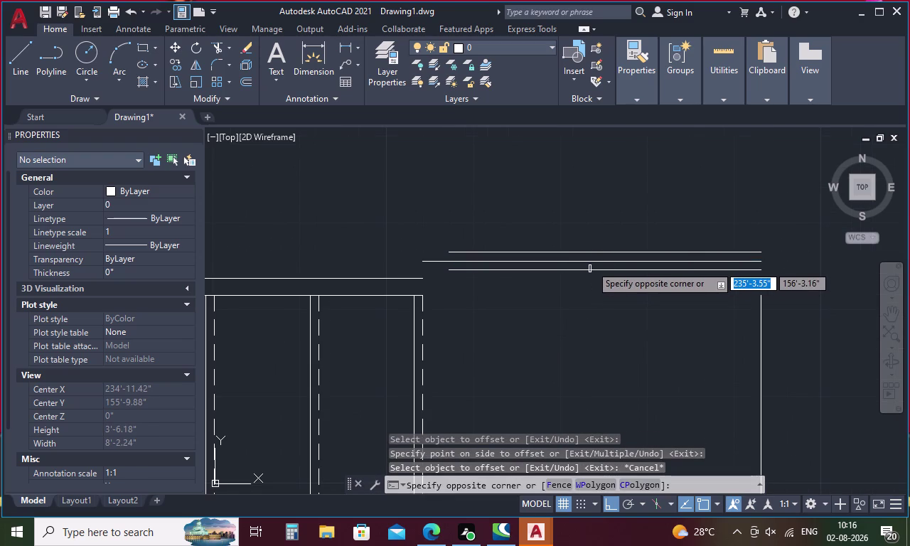
click(592, 269)
key(Delete)
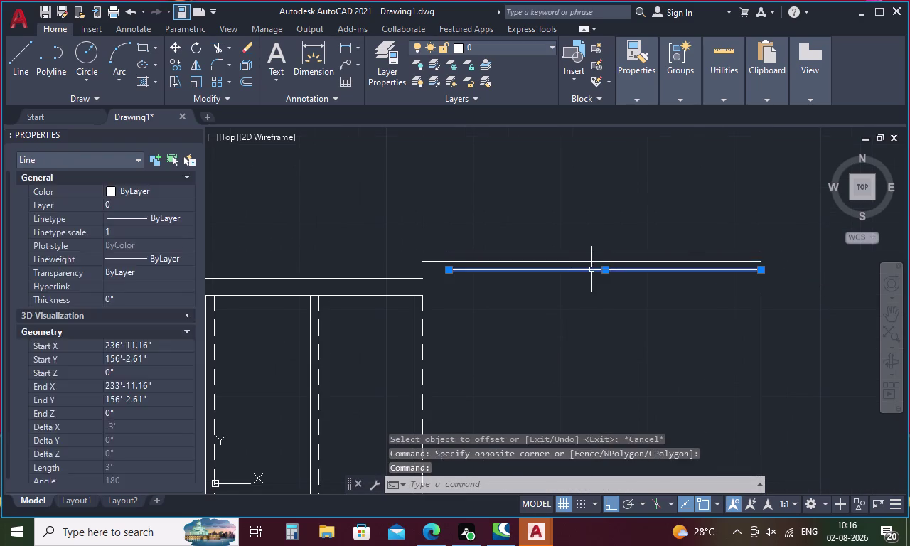
Match the dashed riser's properties onto the upper line and delete the longer solid line.
text(ma)
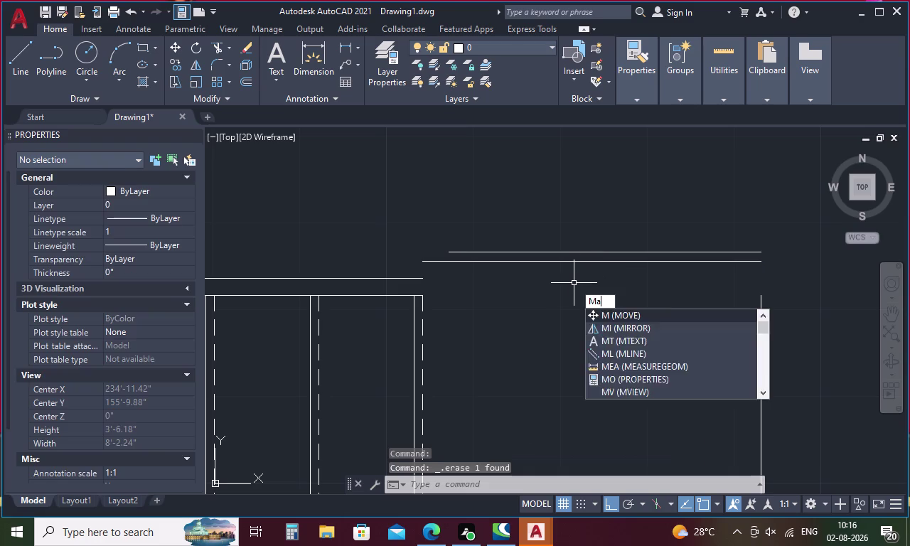
key(Return)
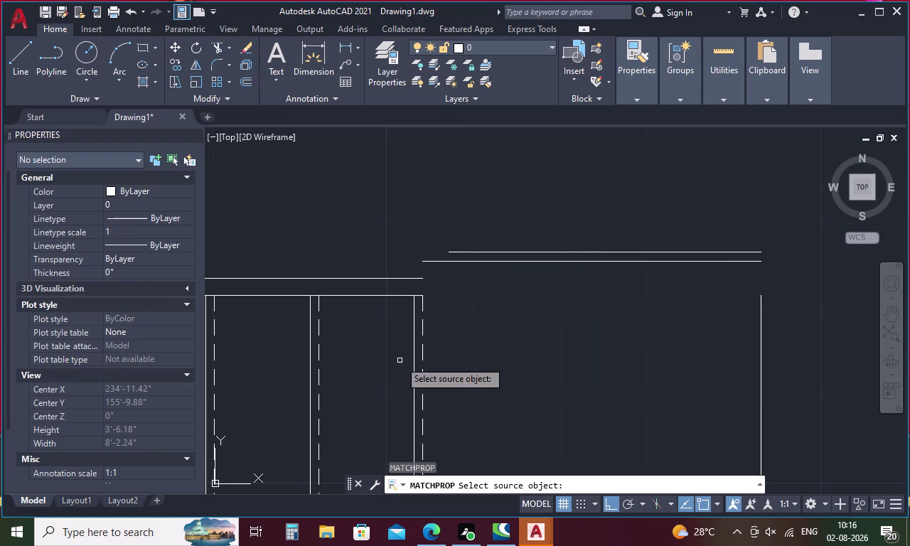
click(422, 329)
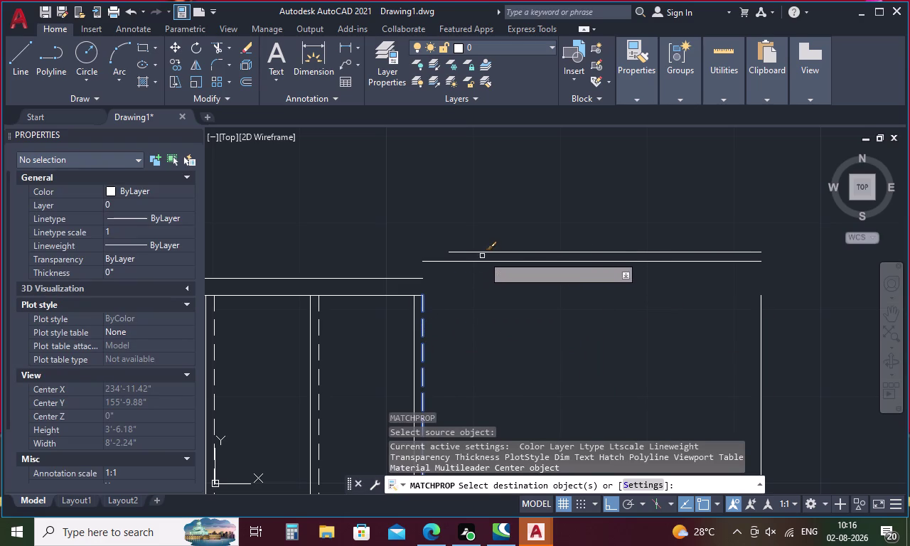
click(488, 252)
key(Escape)
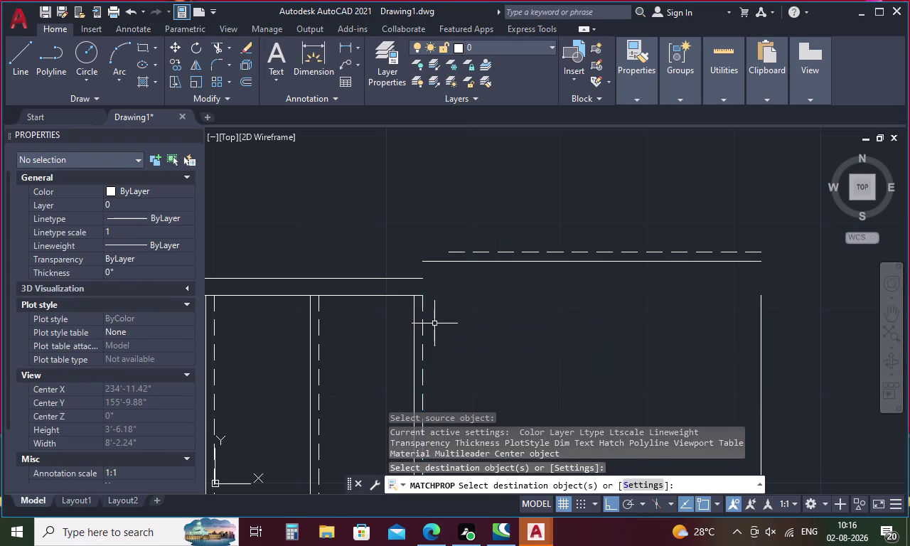
click(435, 260)
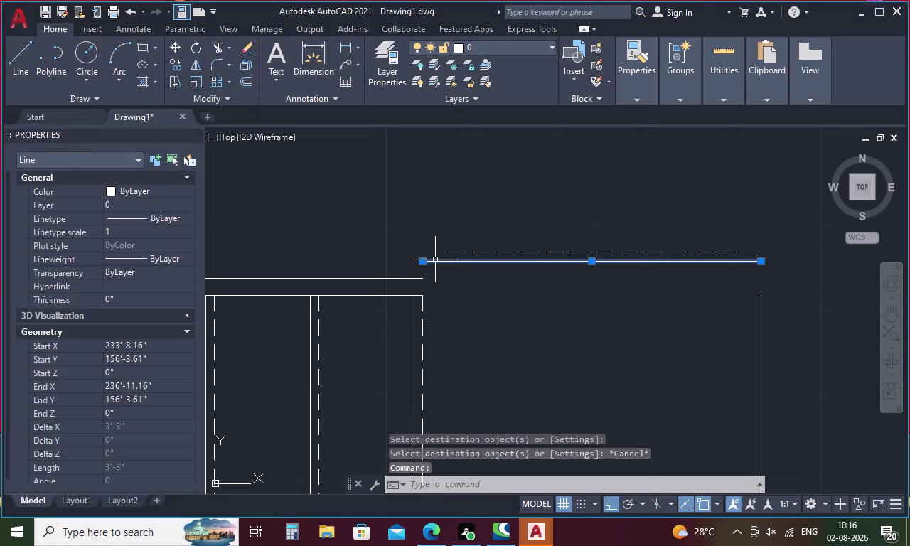
key(Delete)
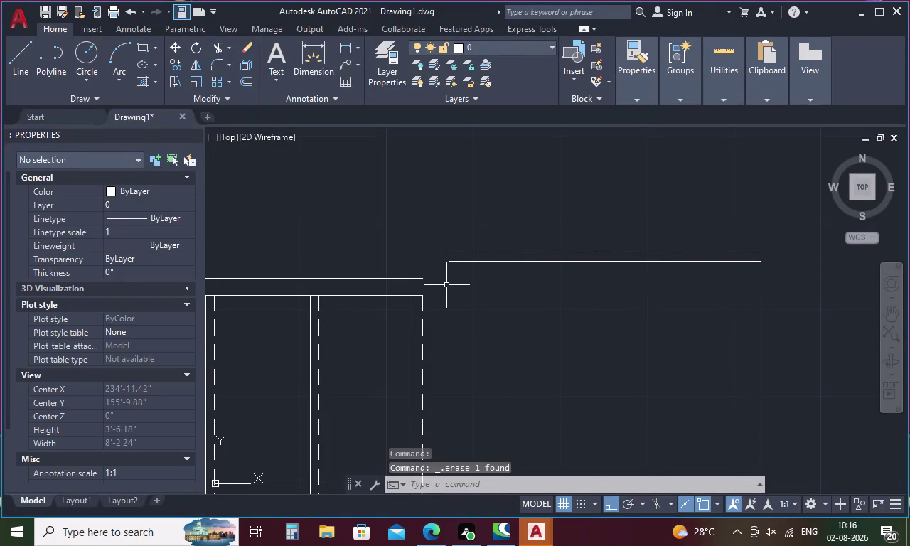
Copy the dashed-and-solid line pair as a 5-item array spaced 1' apart.
text(co)
key(Return)
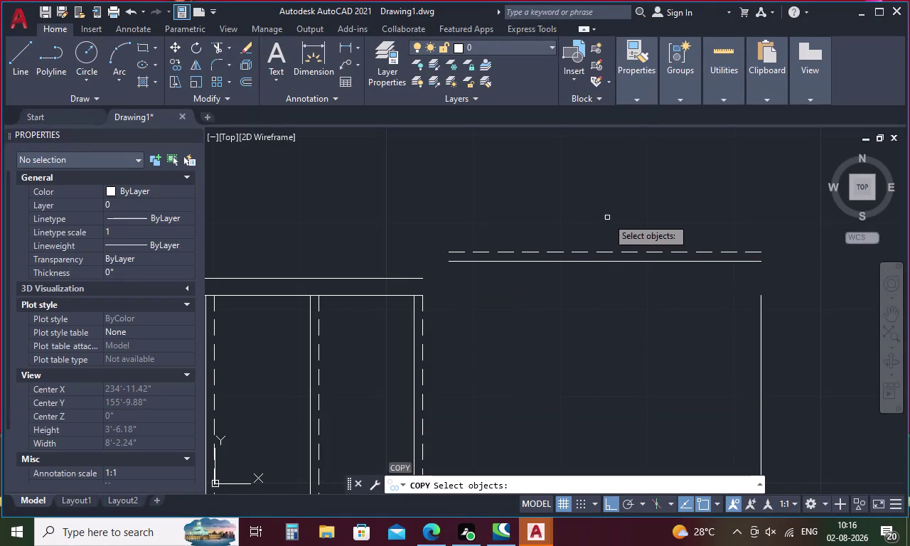
drag(607, 217, 563, 292)
right_click(520, 302)
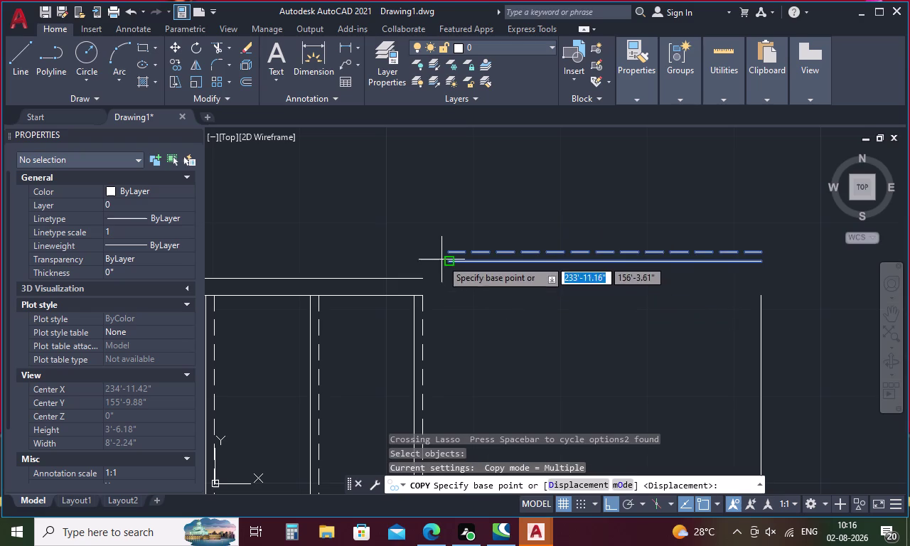
click(446, 262)
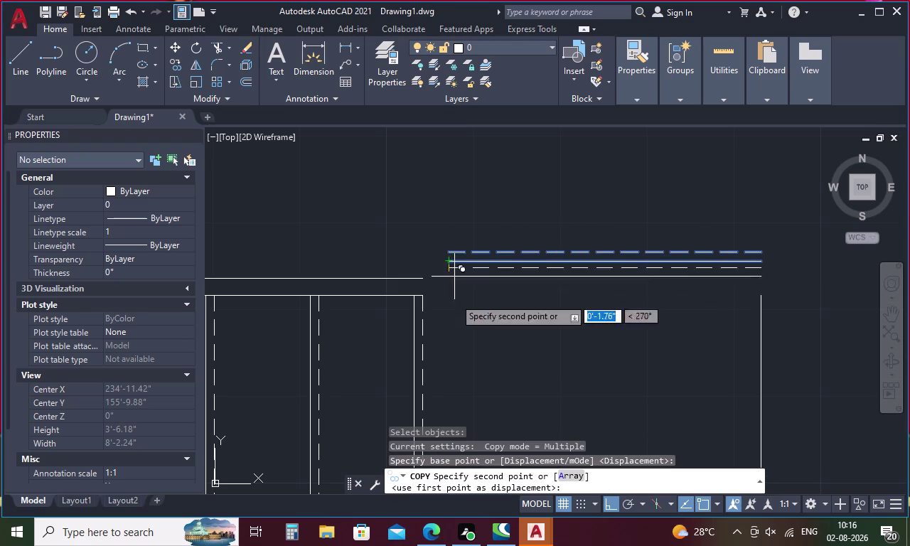
click(569, 477)
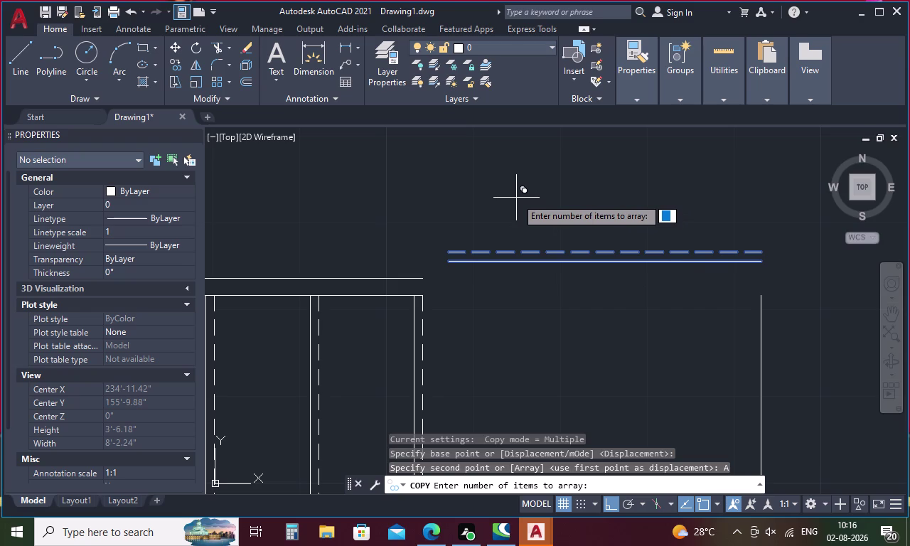
key(5)
key(Return)
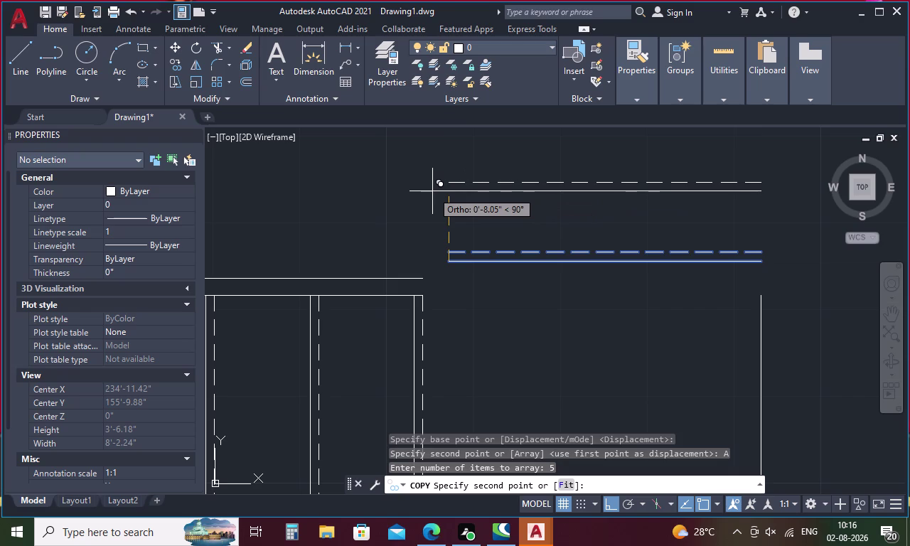
key(1)
key(apostrophe)
key(Return)
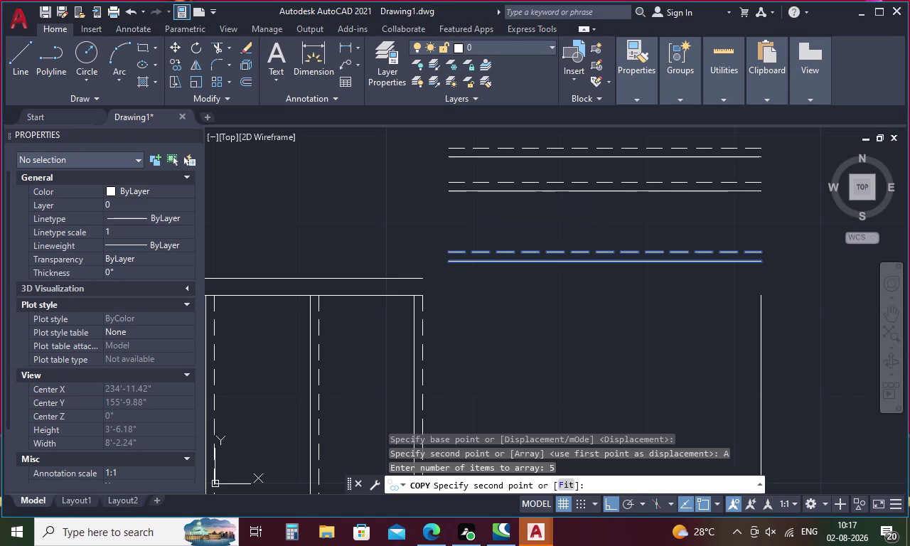
key(Escape)
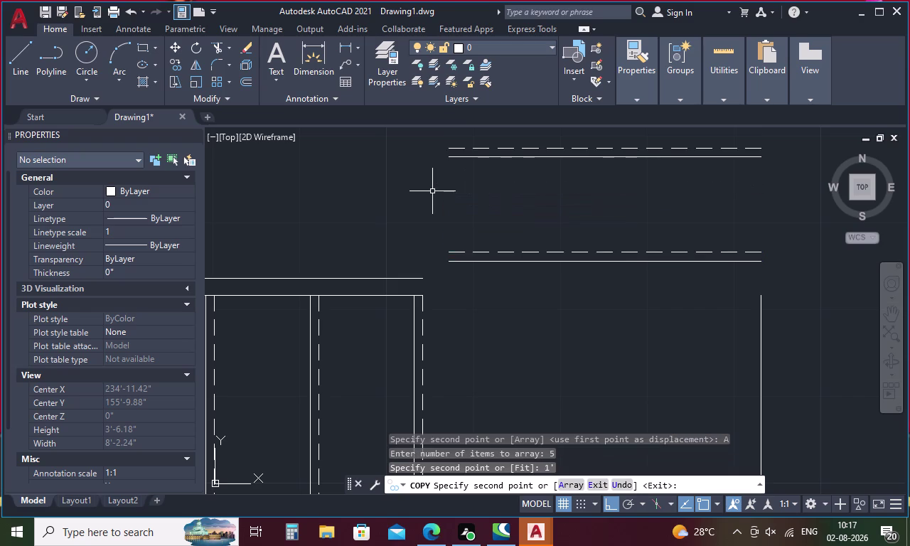
scroll(down, 3)
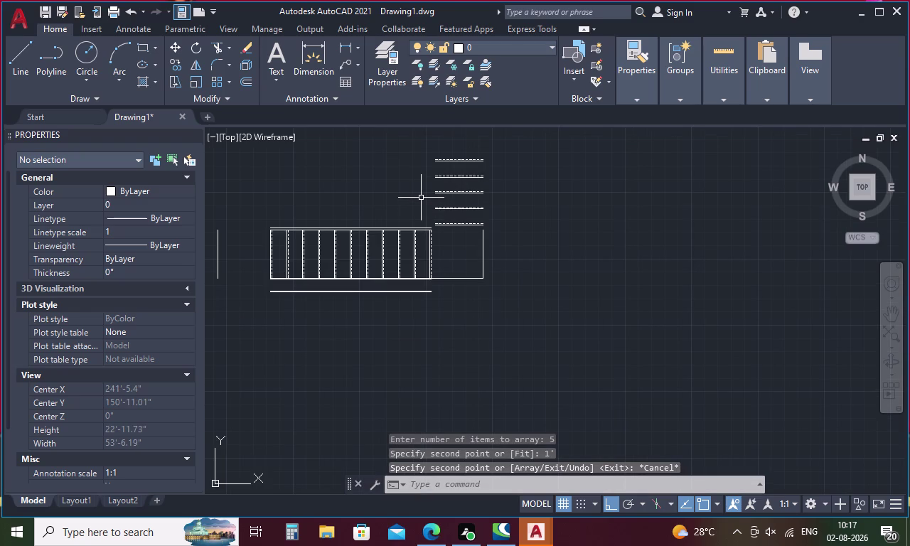
Join the landing's bottom edge line and the flight's bottom line with JOIN.
middle_drag(420, 197, 426, 221)
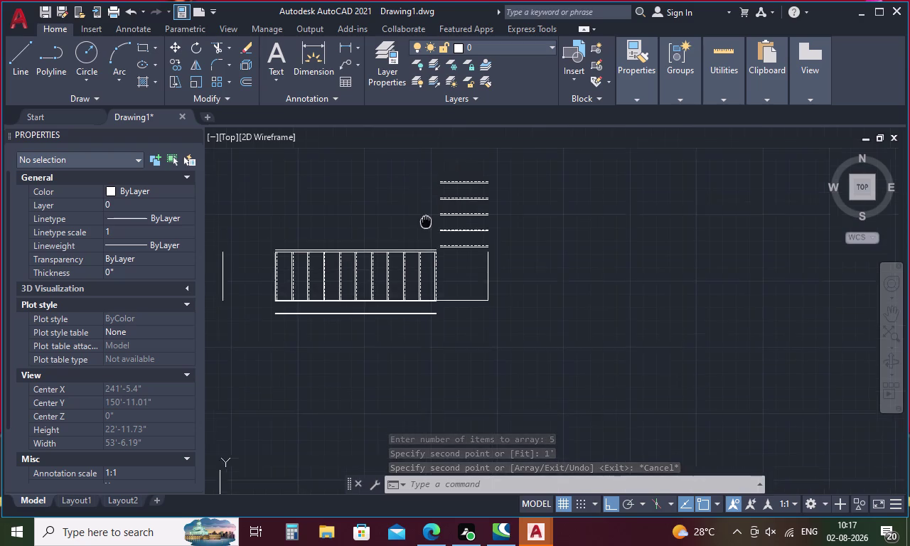
middle_drag(426, 221, 435, 244)
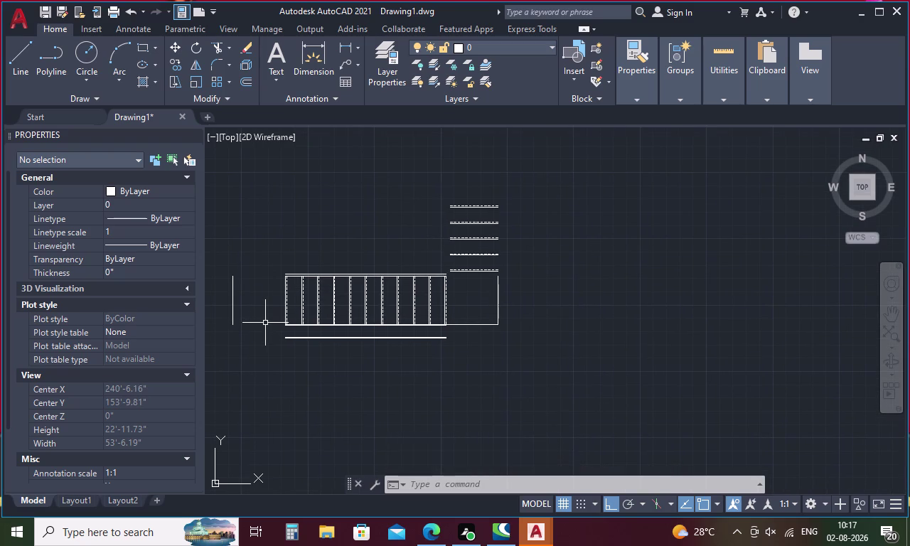
key(Escape)
scroll(up, 3)
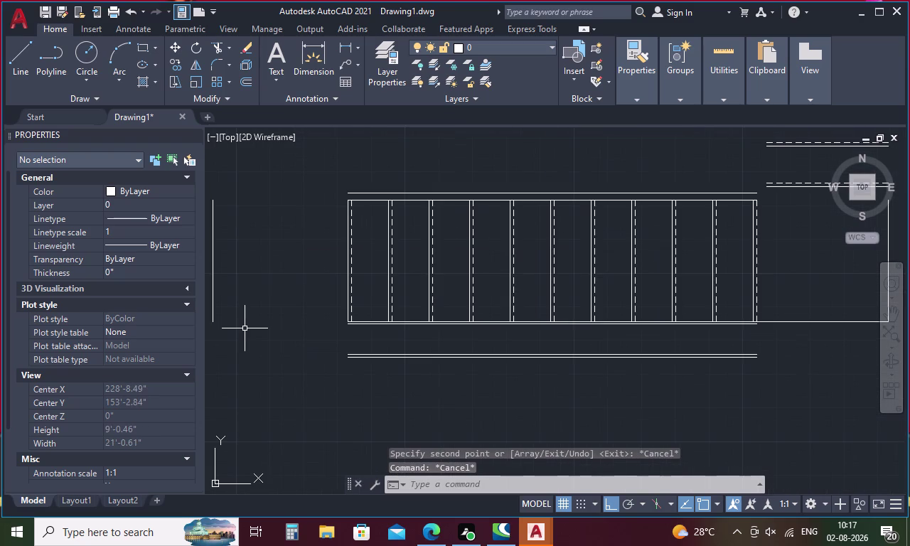
scroll(down, 3)
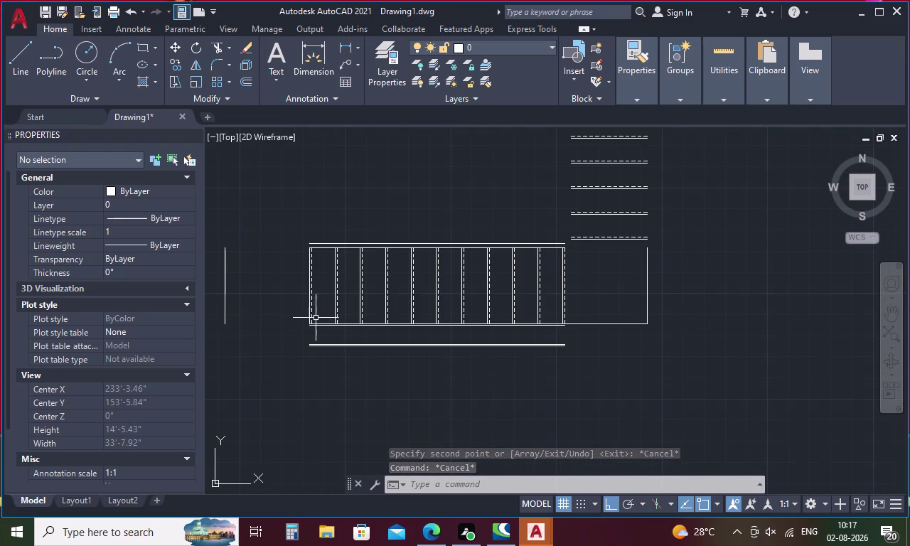
middle_drag(681, 248, 683, 293)
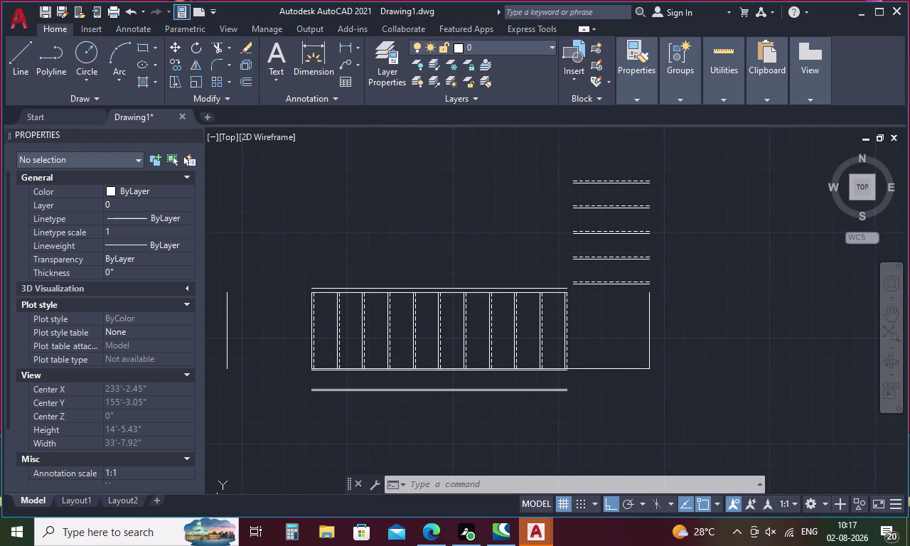
click(573, 368)
scroll(up, 3)
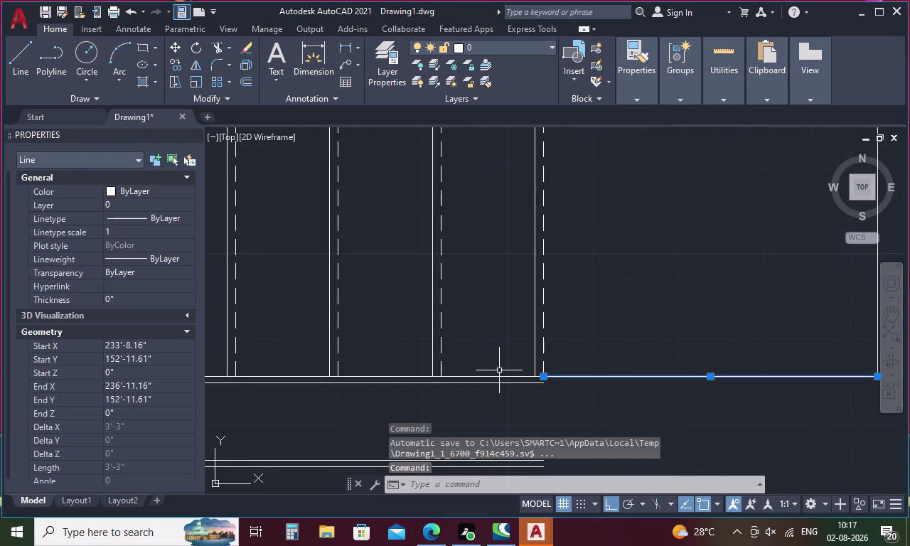
click(498, 376)
key(j)
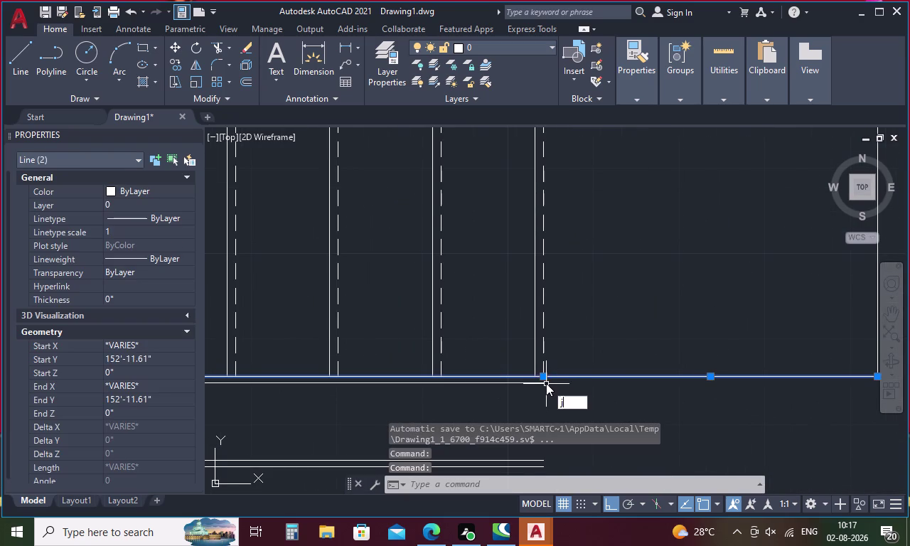
key(Return)
scroll(down, 3)
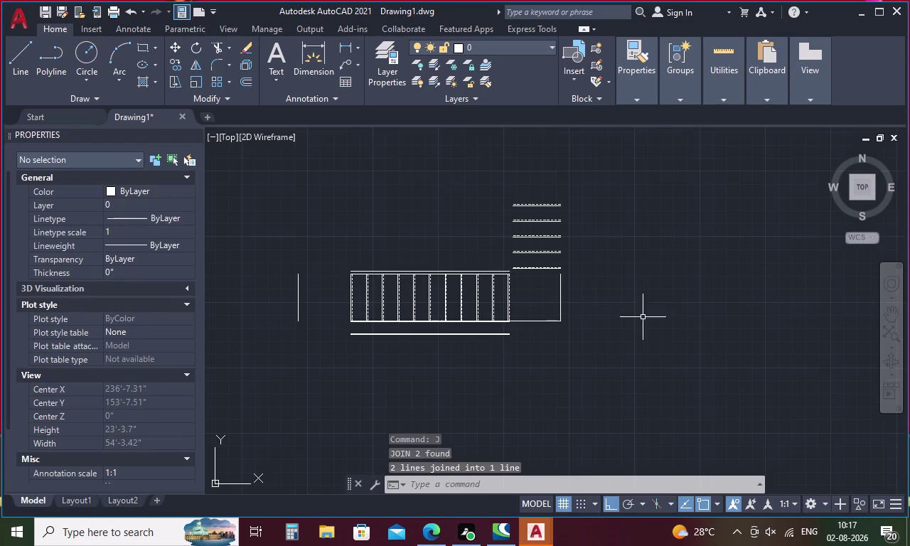
key(Escape)
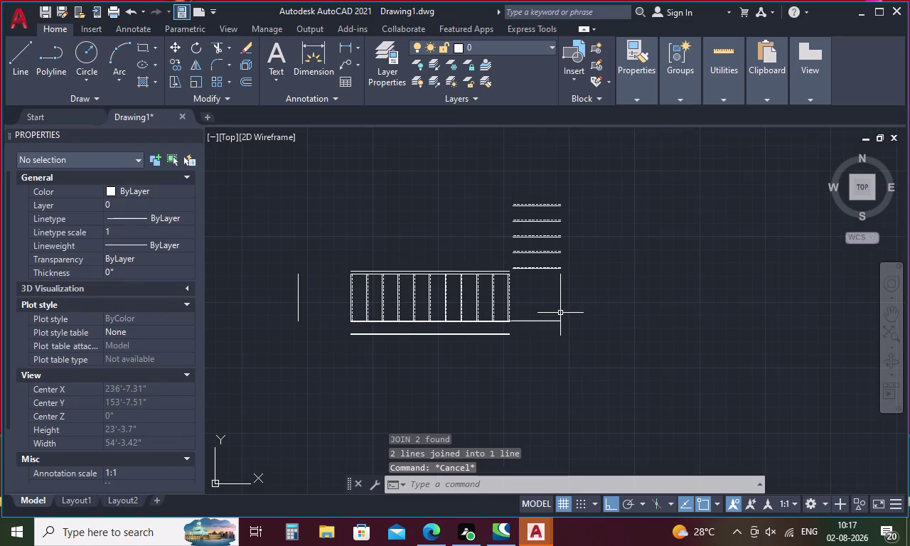
scroll(up, 3)
Offset the right-end vertical line 0.75 in to the right.
key(o)
key(Return)
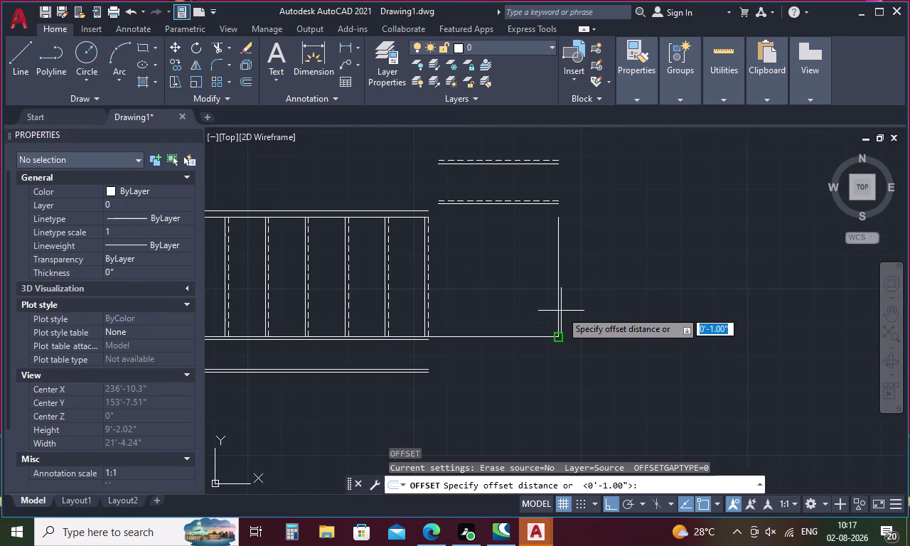
key(period)
text(7)
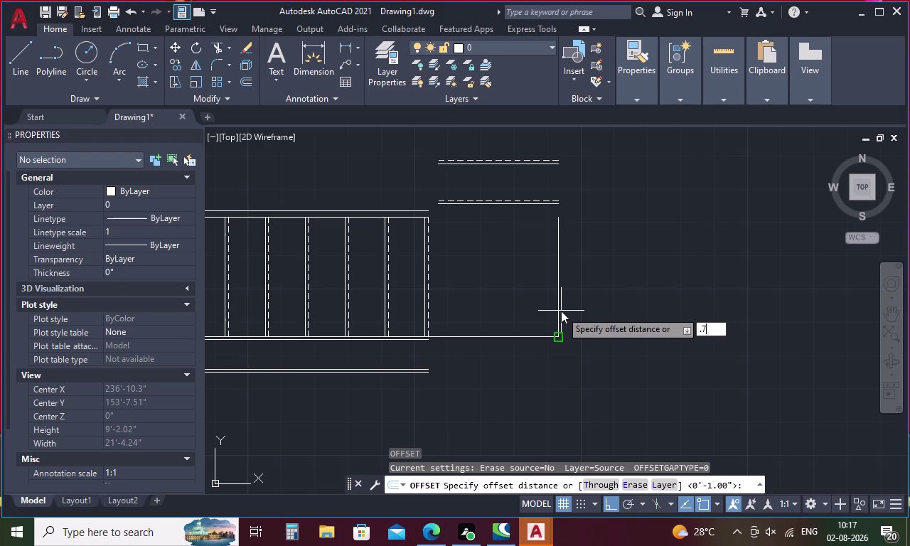
text(5)
key(Return)
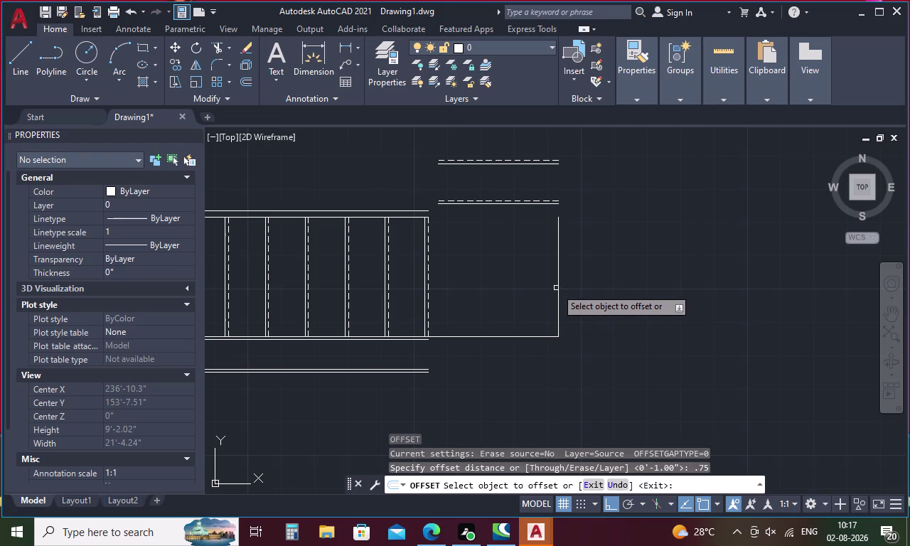
click(557, 282)
click(588, 275)
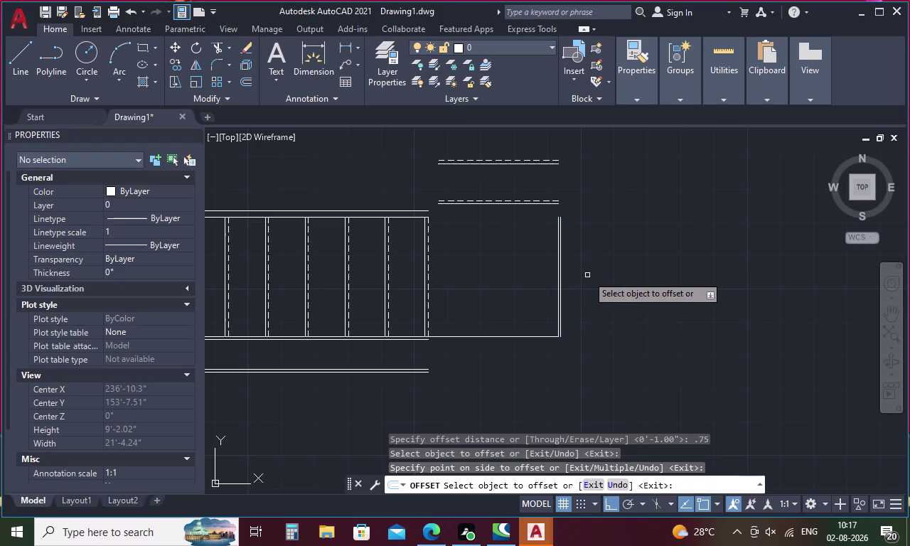
key(space)
Offset the doubled vertical line 9 in to the right.
key(space)
key(9)
key(Return)
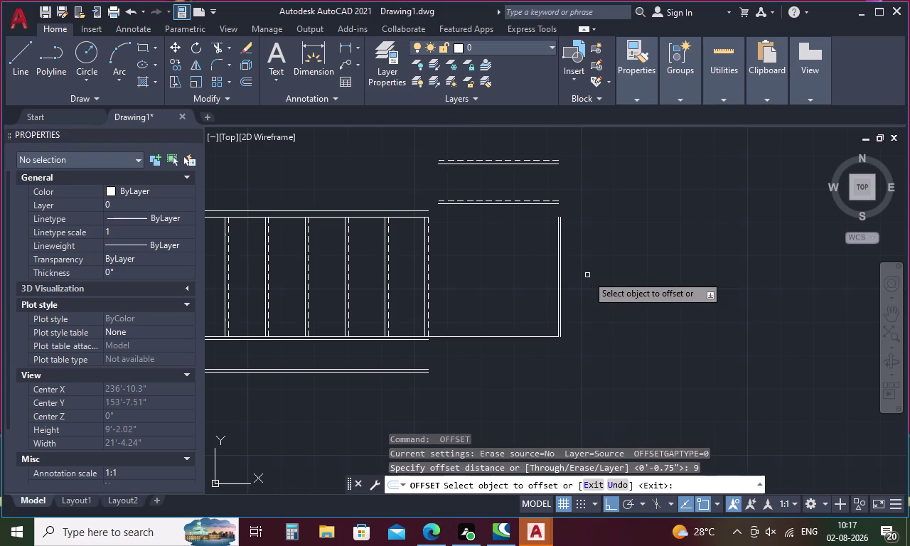
click(561, 261)
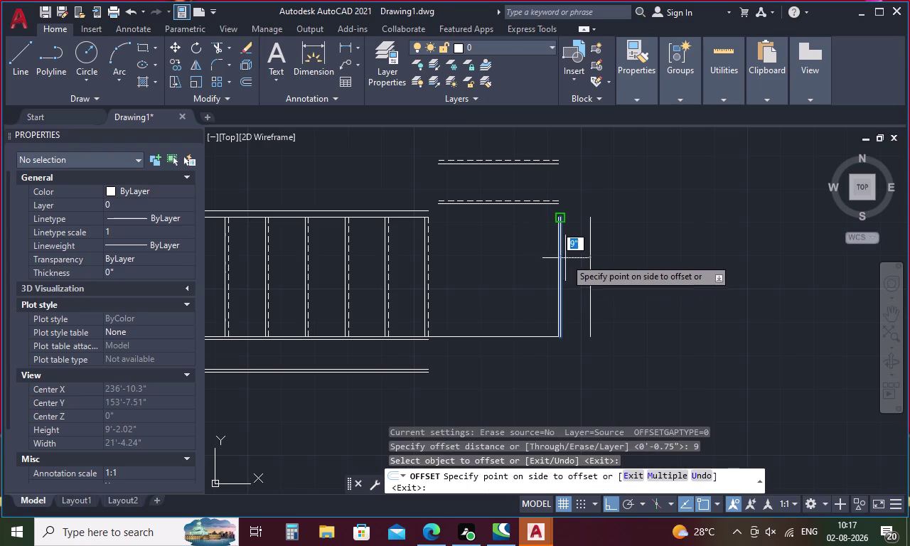
click(587, 258)
key(space)
Offset the new vertical line 0.75 in to the right to double it.
key(space)
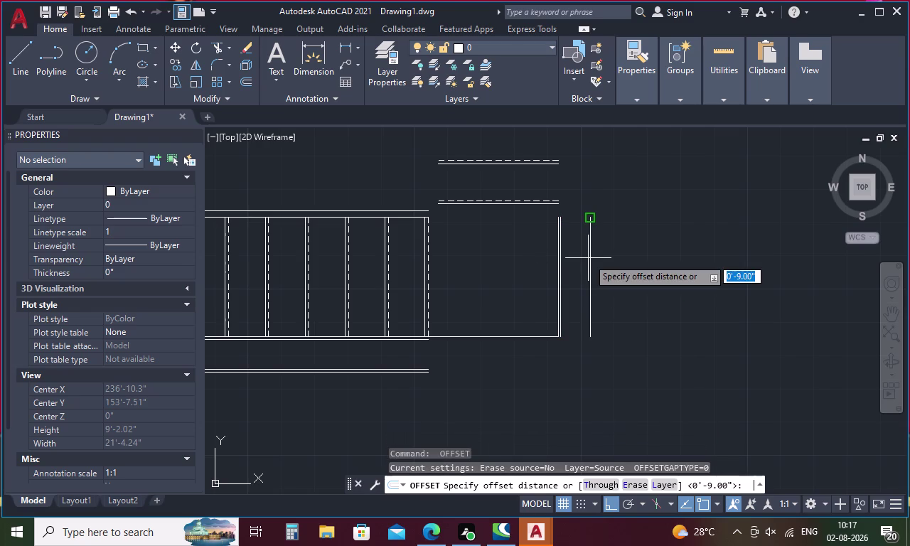
text(.75)
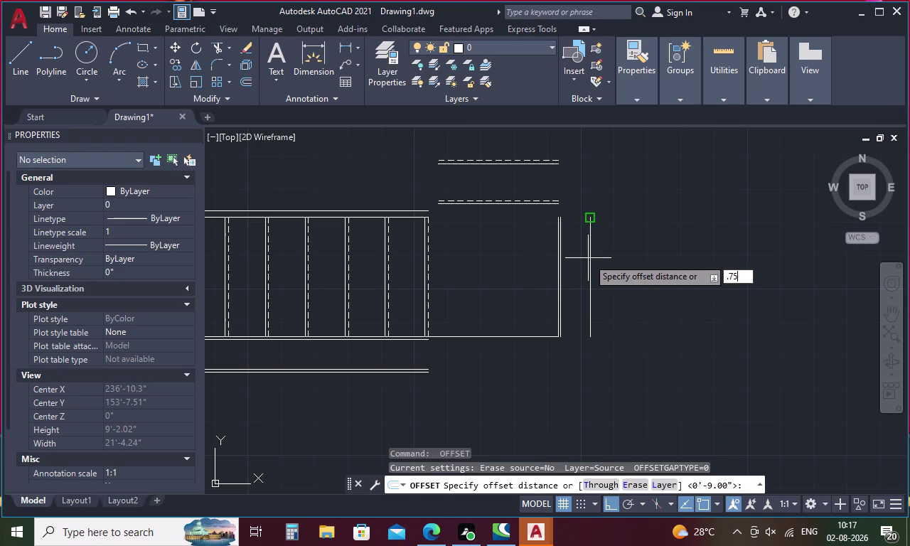
key(Return)
click(591, 256)
click(647, 256)
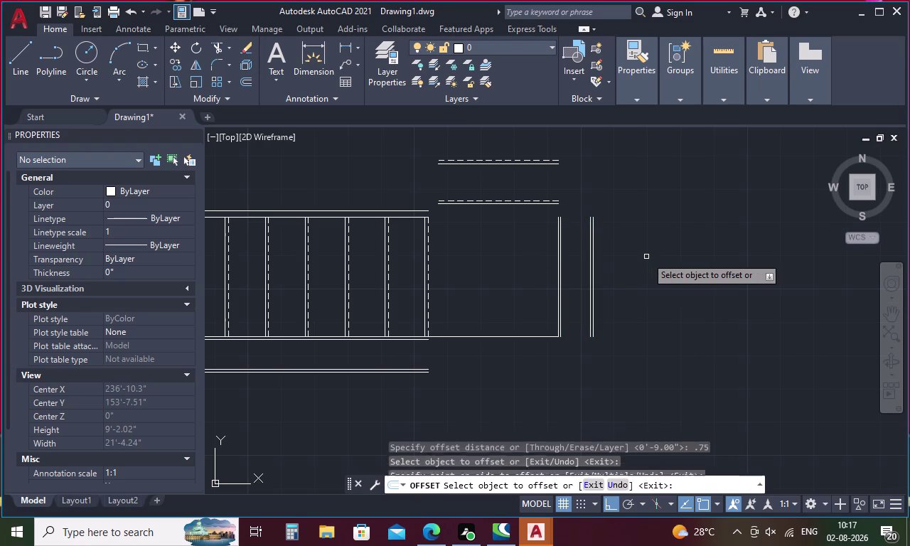
key(Escape)
Fillet the stair's bottom line and its vertical line into a sharp radius-0 corner.
key(f)
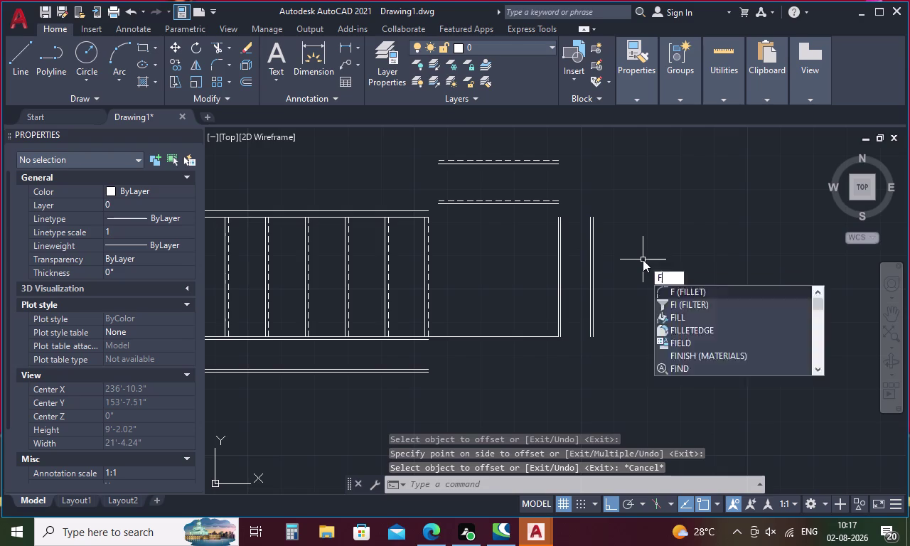
key(Return)
scroll(up, 3)
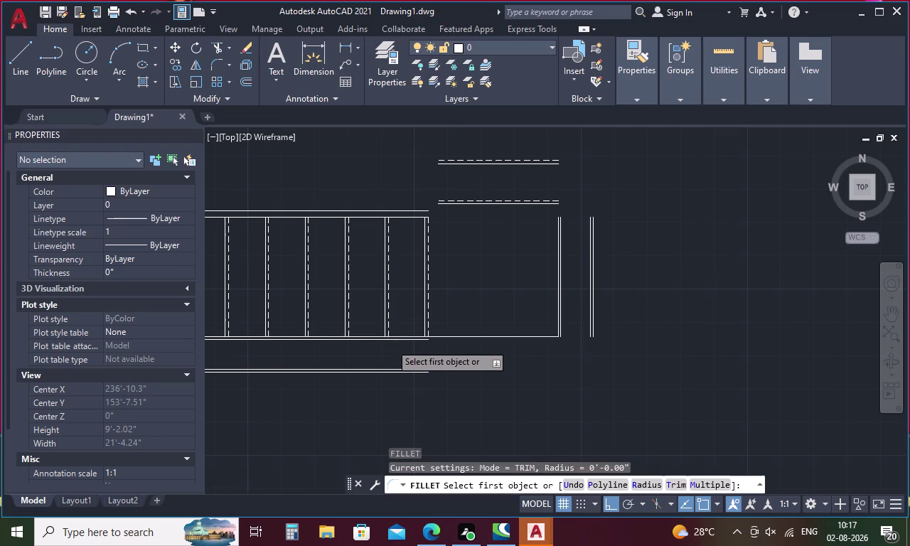
scroll(up, 3)
click(391, 336)
scroll(down, 3)
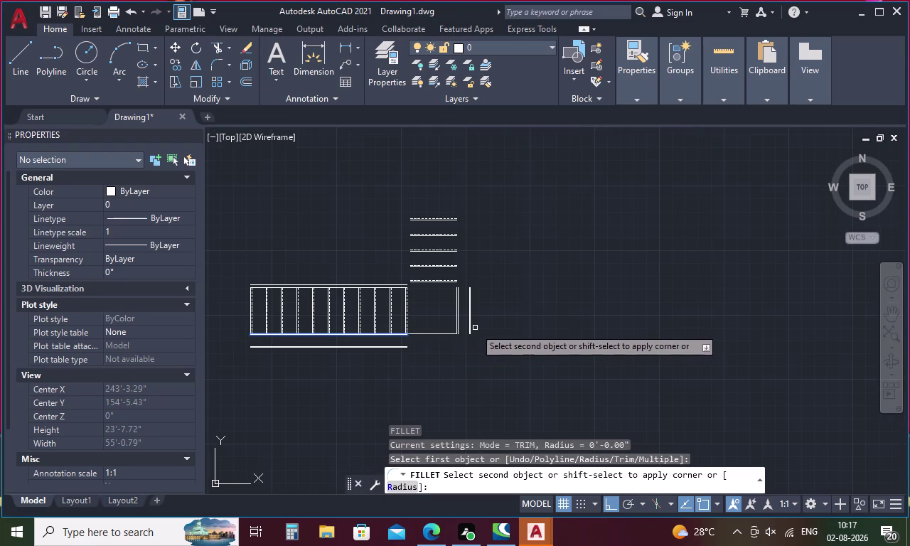
scroll(up, 3)
click(415, 339)
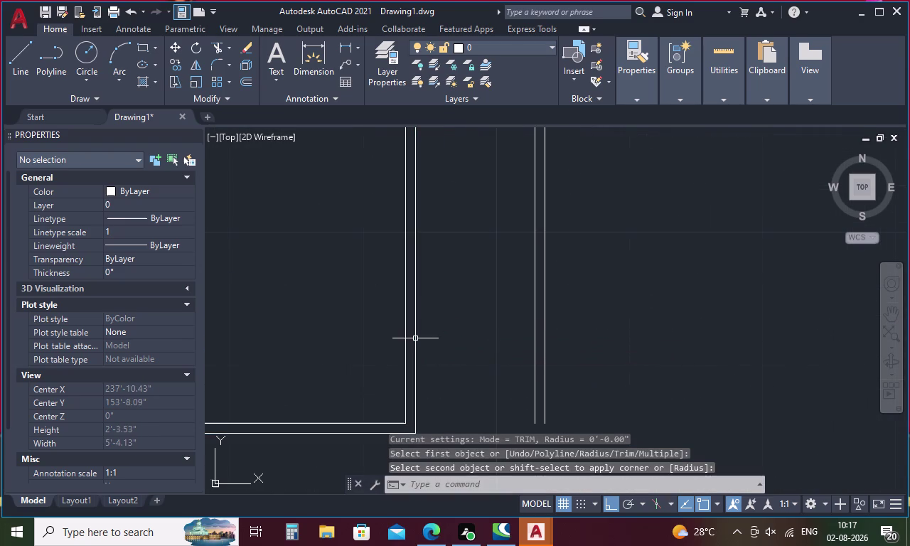
scroll(down, 3)
Fillet the lower outer line and the outer vertical line into a square corner.
key(space)
scroll(up, 3)
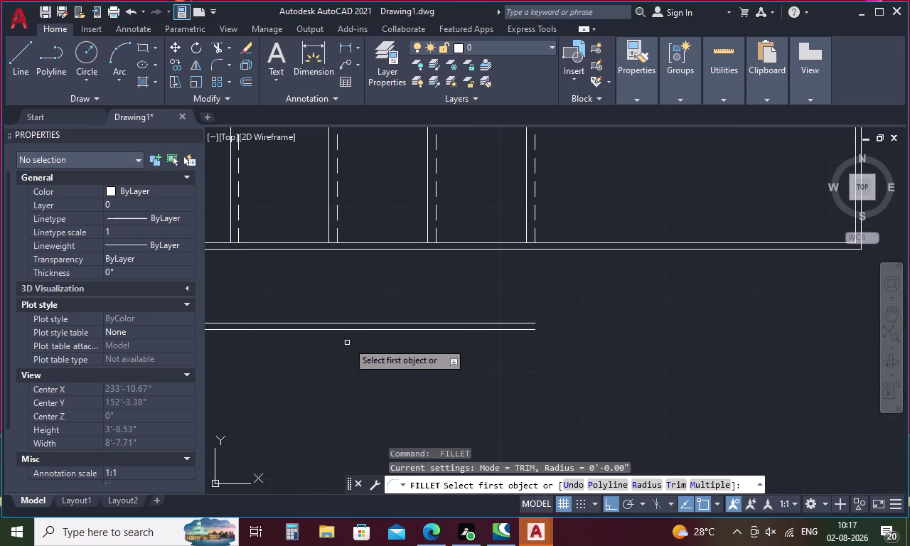
click(365, 322)
scroll(down, 3)
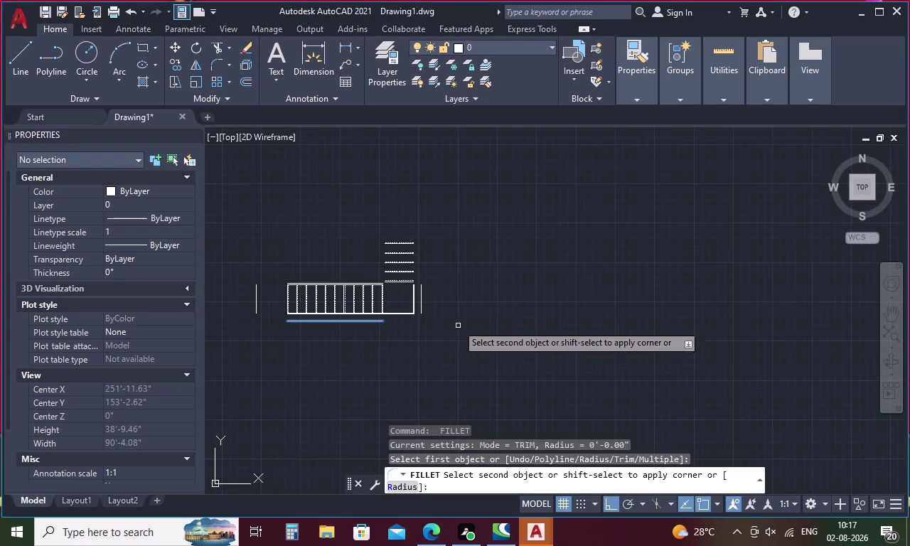
scroll(up, 3)
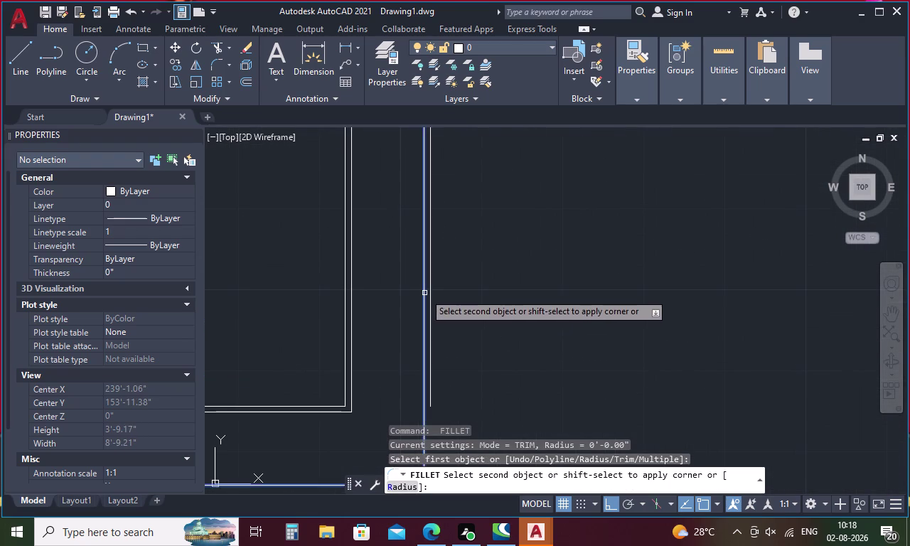
click(424, 293)
scroll(down, 3)
scroll(up, 3)
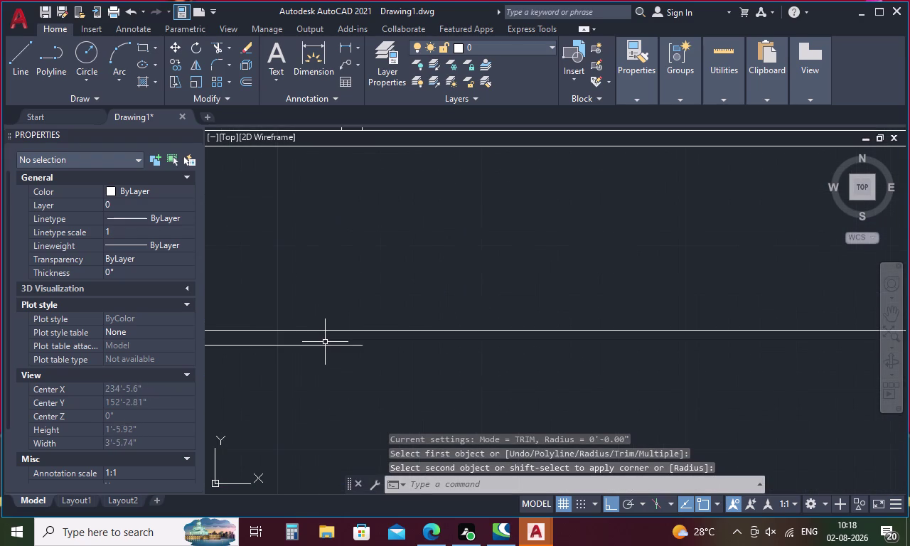
Fillet the remaining bottom horizontal line to its matching vertical line.
key(space)
click(325, 347)
scroll(down, 3)
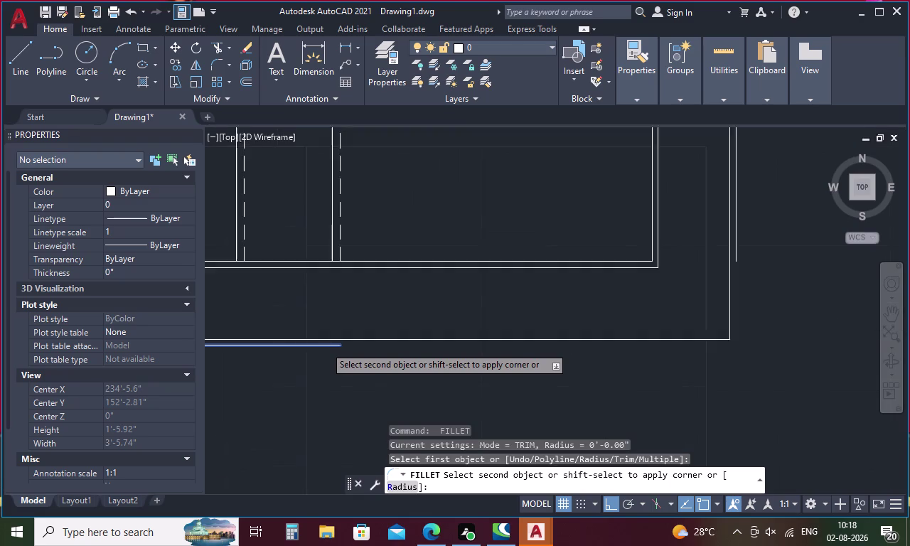
scroll(down, 3)
scroll(up, 3)
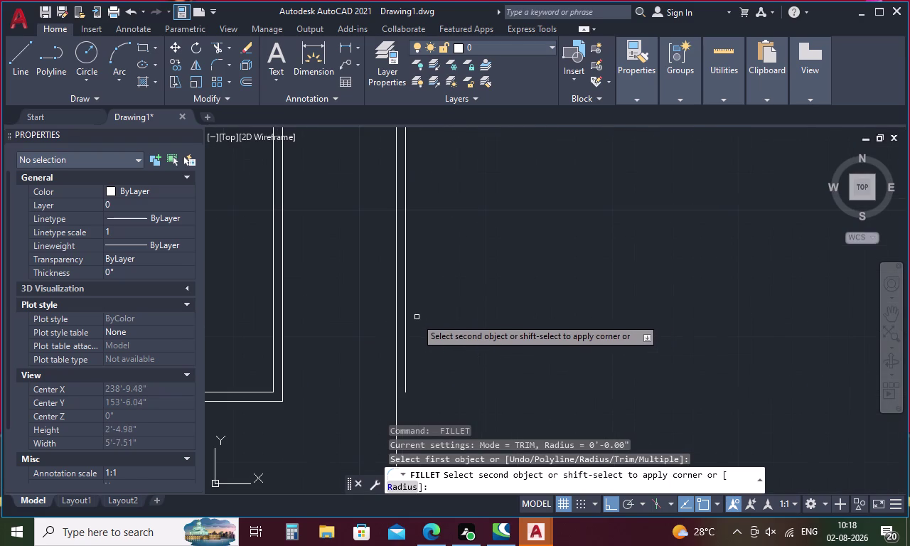
click(405, 322)
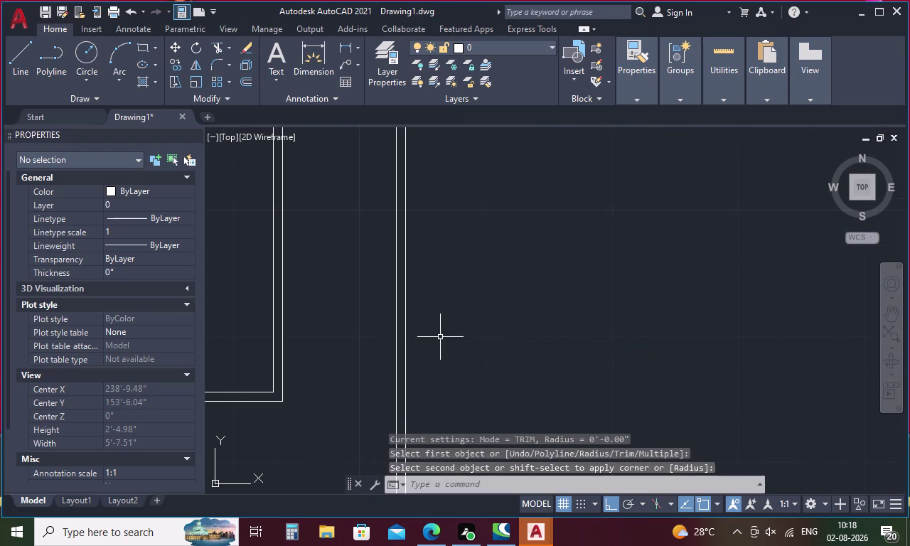
scroll(down, 3)
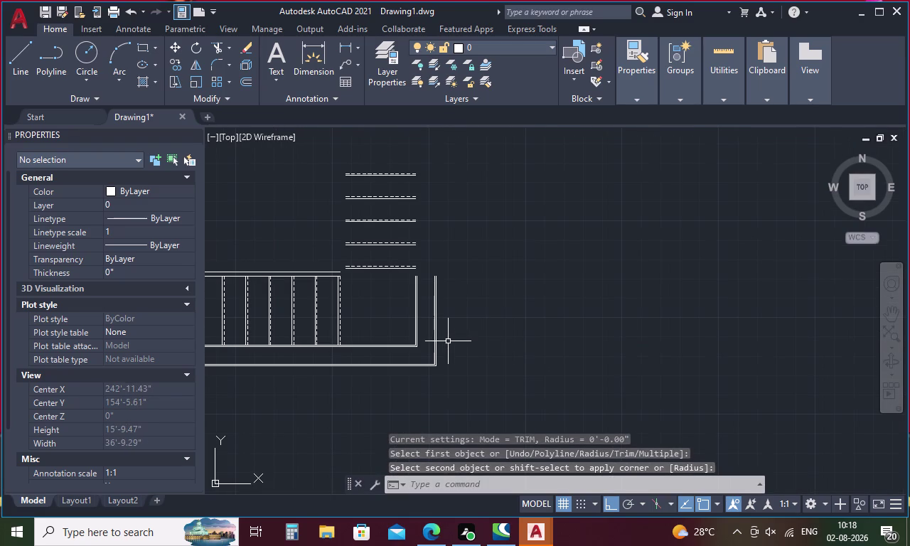
key(Escape)
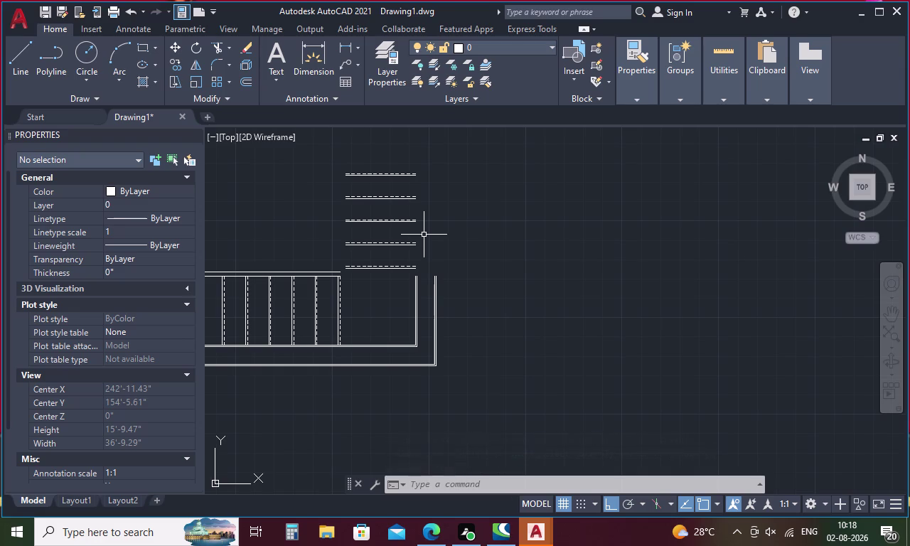
key(Escape)
Run EXTEND and try extending handrail lines without a boundary.
text(e)
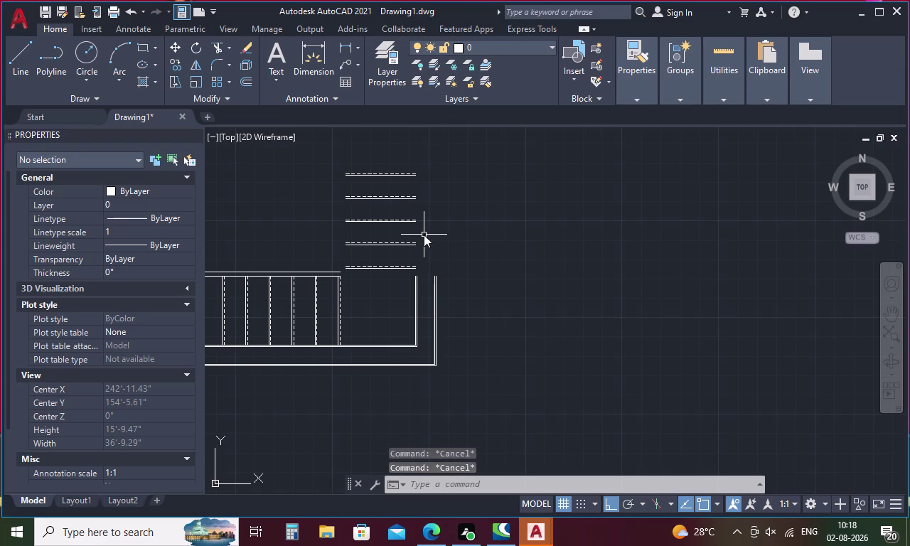
text(x)
key(Return)
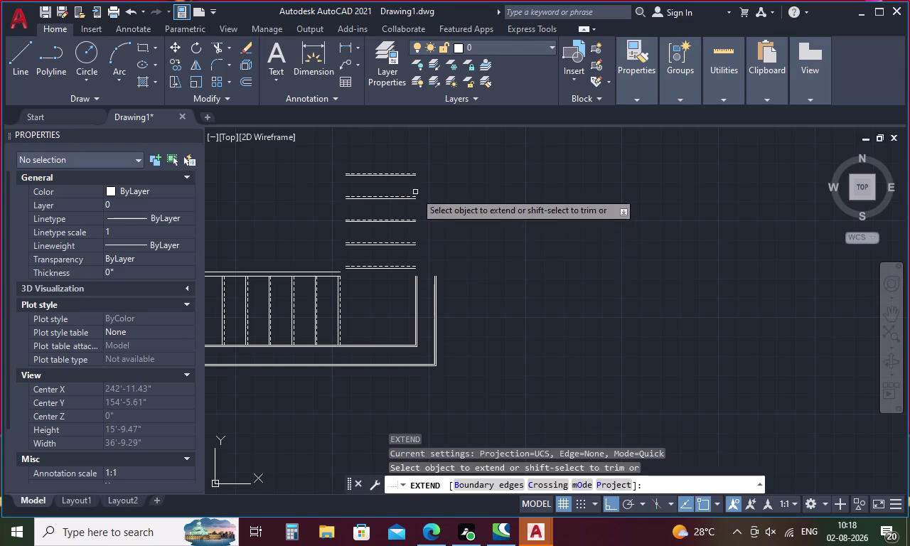
click(491, 478)
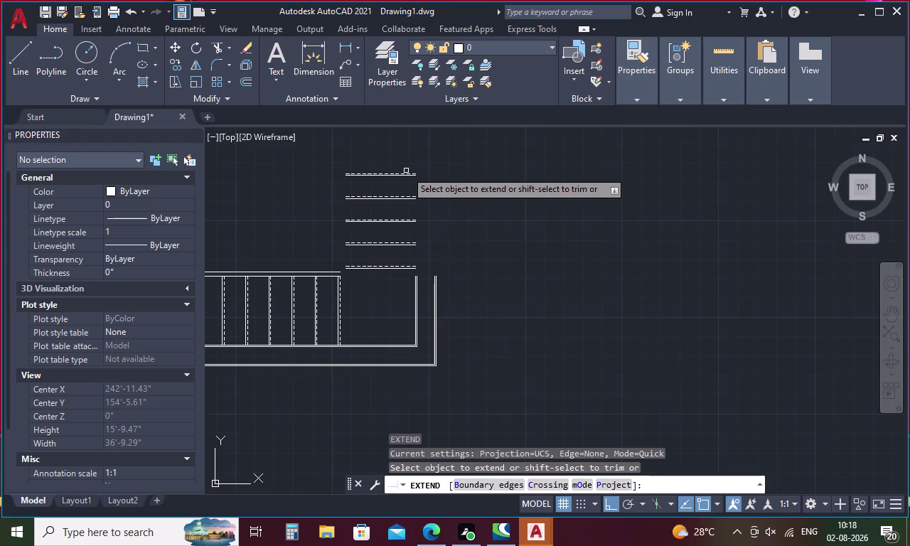
scroll(up, 3)
click(411, 180)
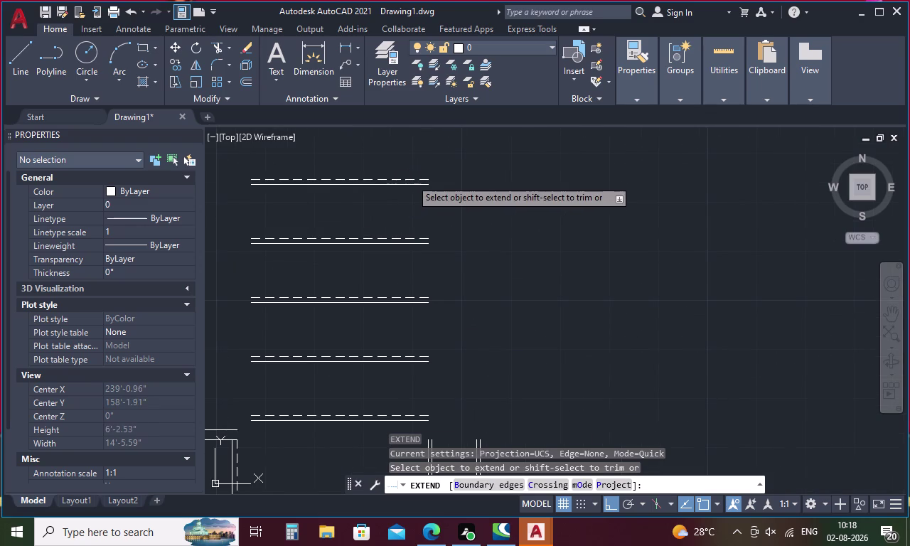
Use the top handrail line as boundary and extend the inner vertical line to it.
right_click(507, 231)
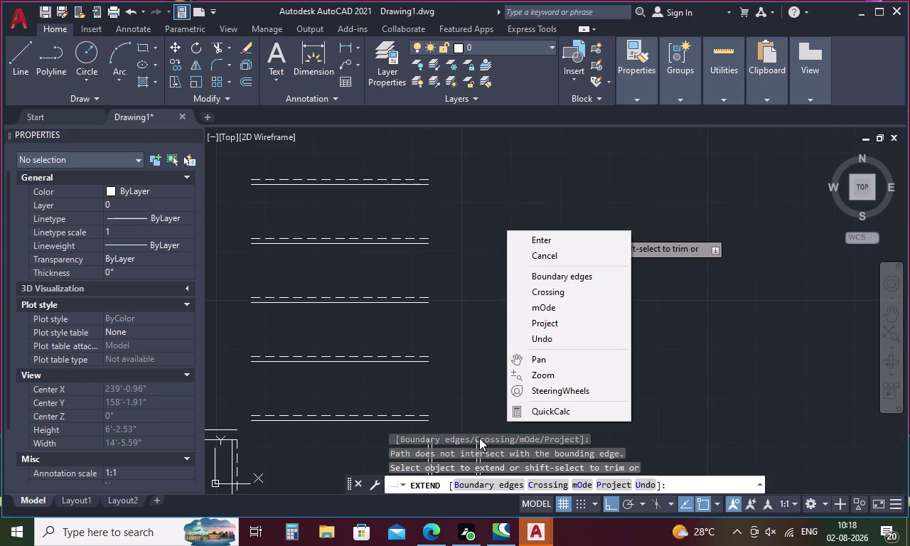
click(488, 479)
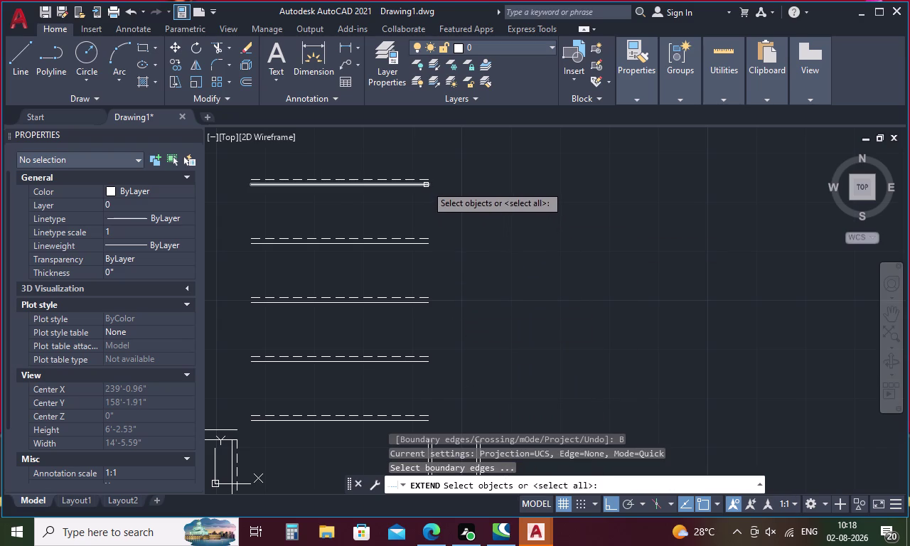
click(426, 185)
right_click(485, 233)
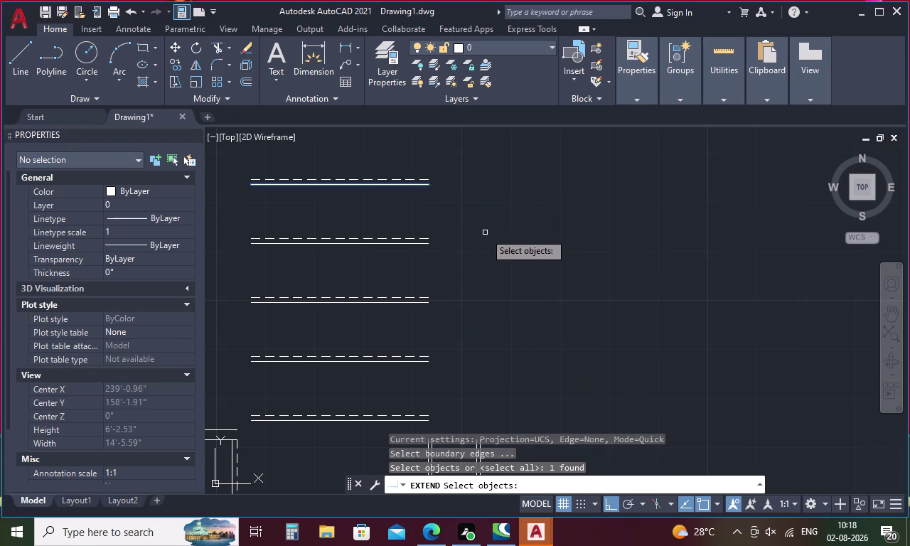
middle_drag(481, 332, 499, 207)
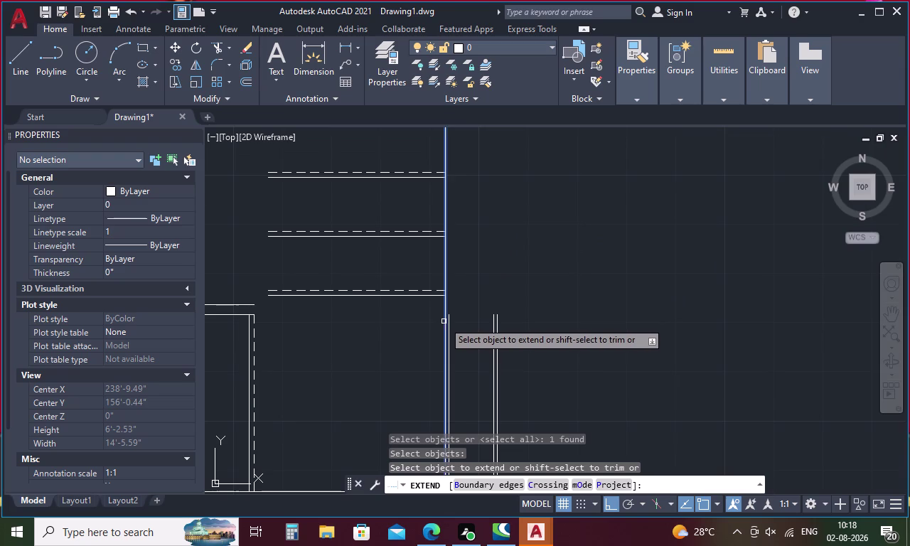
click(444, 321)
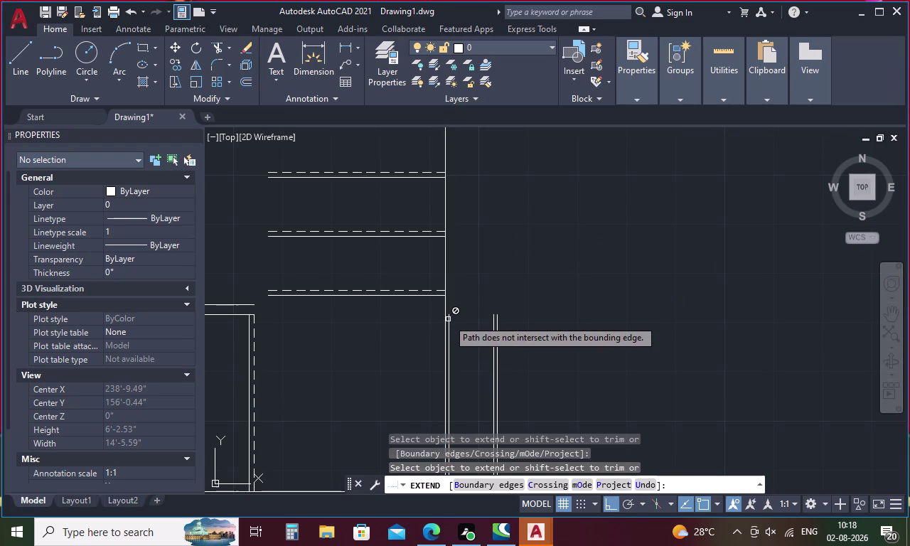
key(Escape)
scroll(down, 3)
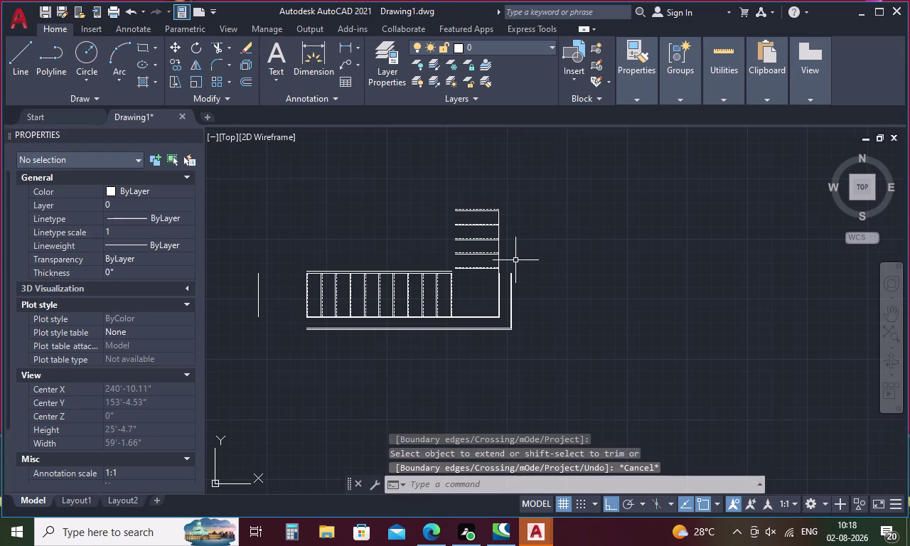
Draw a short line rightward from the end of the top rail line.
key(l)
key(Return)
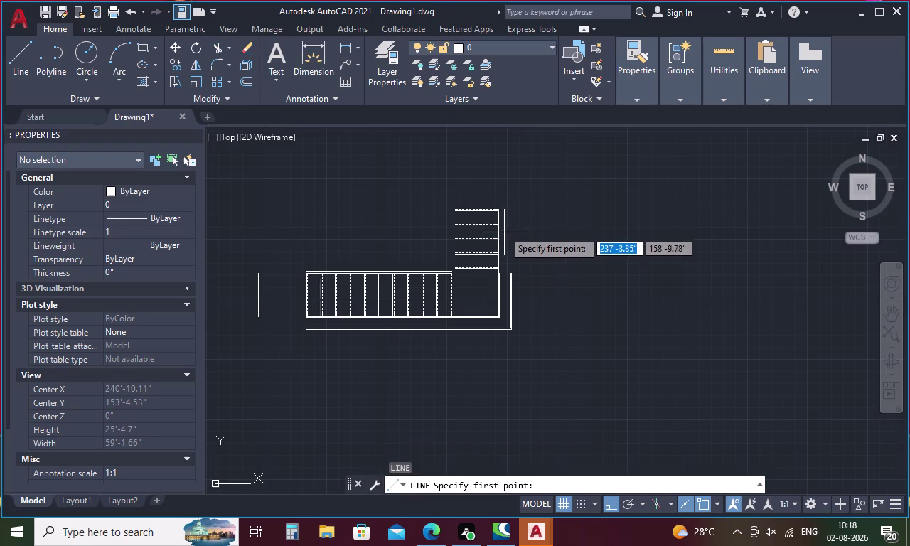
scroll(up, 3)
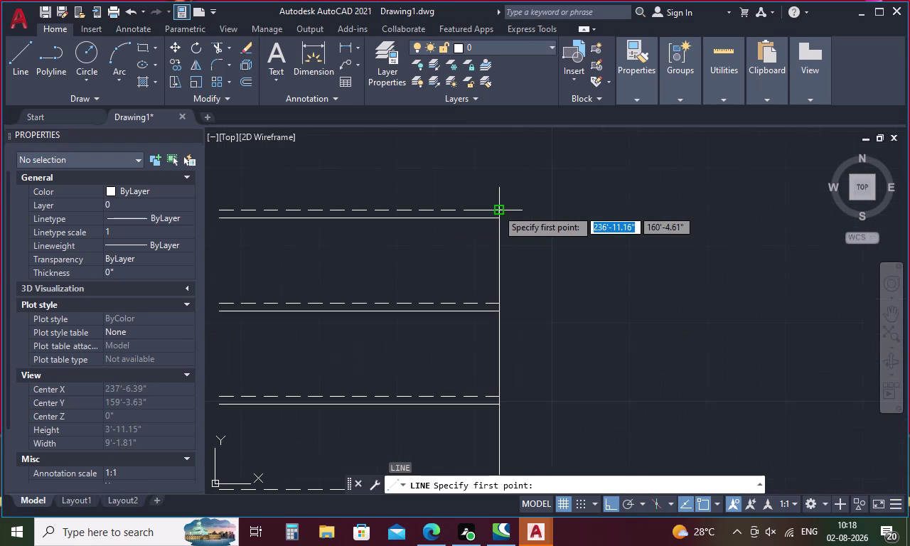
click(497, 209)
click(565, 206)
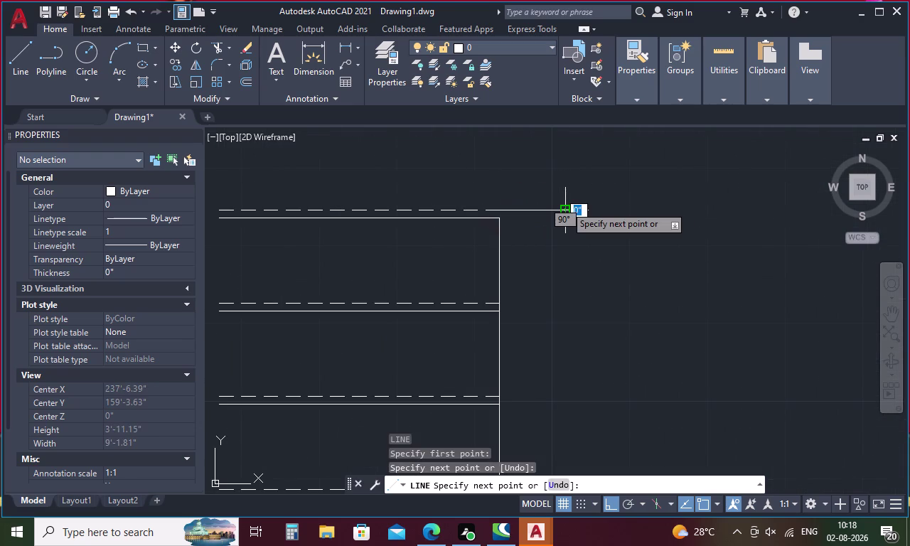
key(Escape)
scroll(down, 3)
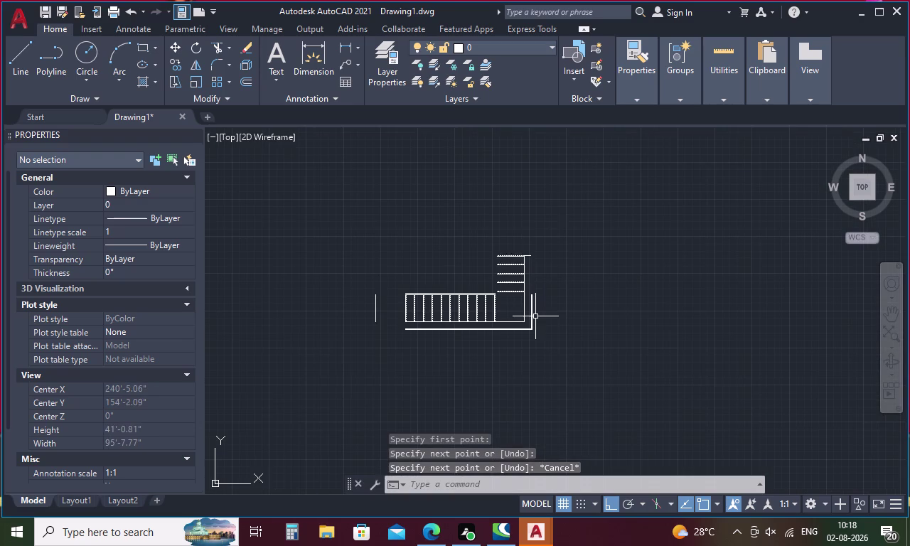
scroll(up, 3)
Cancel the line and start the EXTEND command again with EX.
key(Escape)
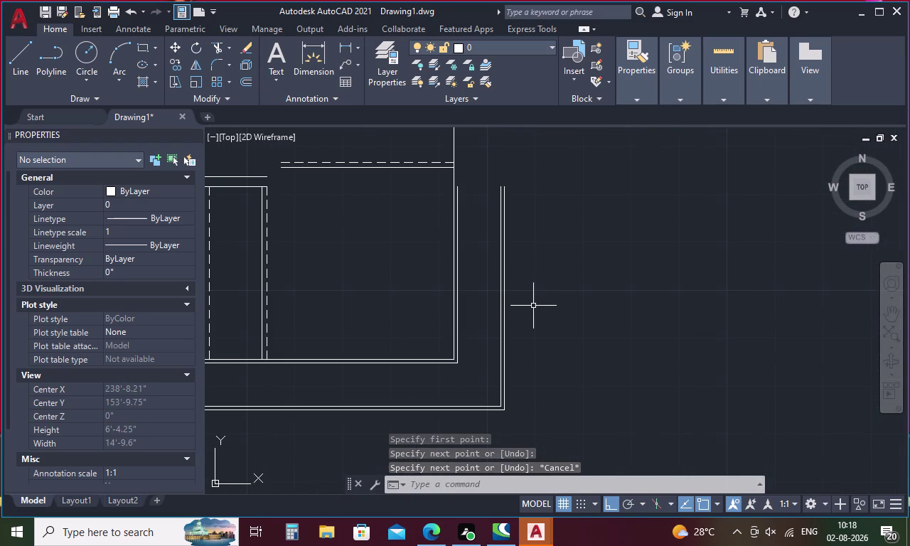
text(ex)
key(Return)
Extend the right-side vertical line beside the upper flight to its boundary.
scroll(down, 3)
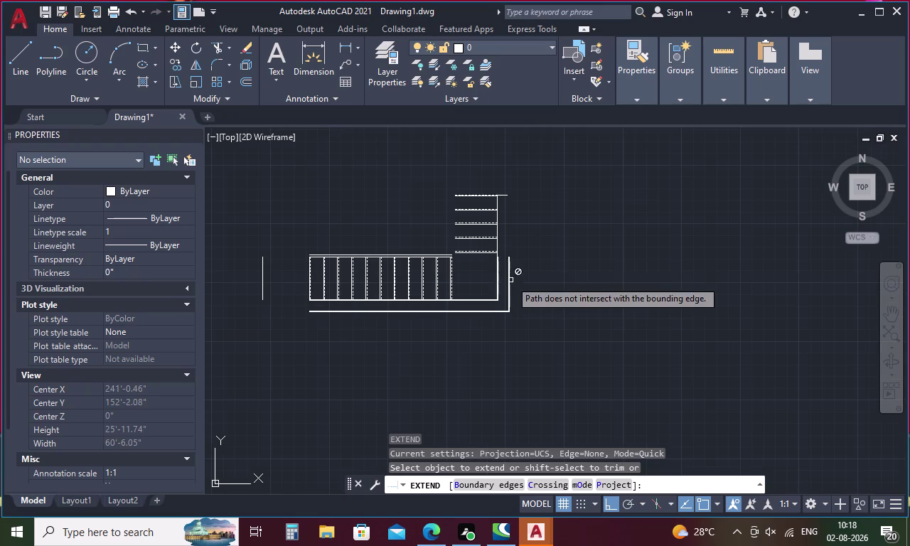
scroll(up, 3)
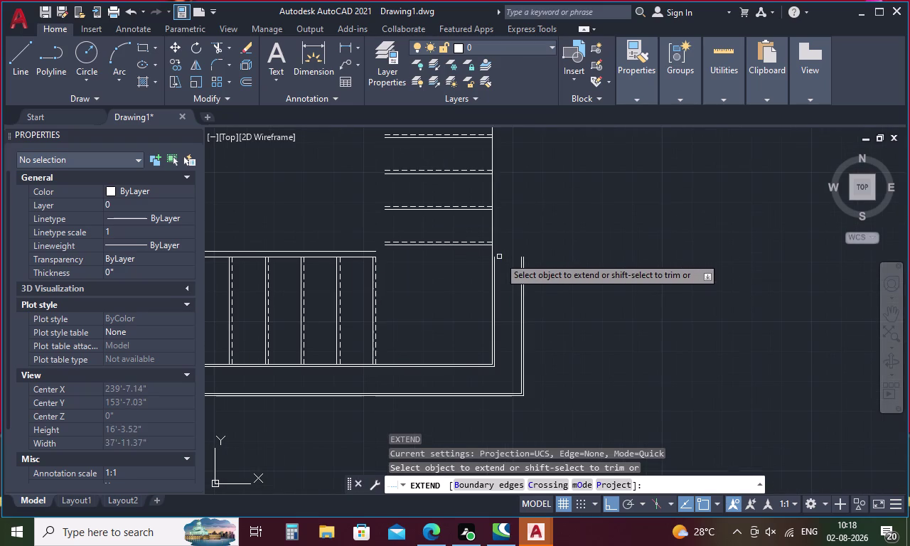
scroll(down, 3)
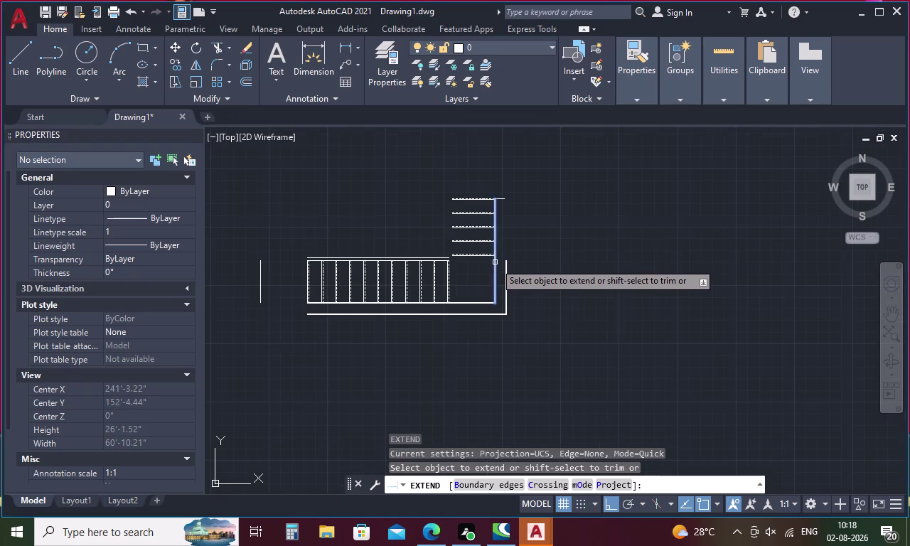
scroll(up, 3)
scroll(down, 3)
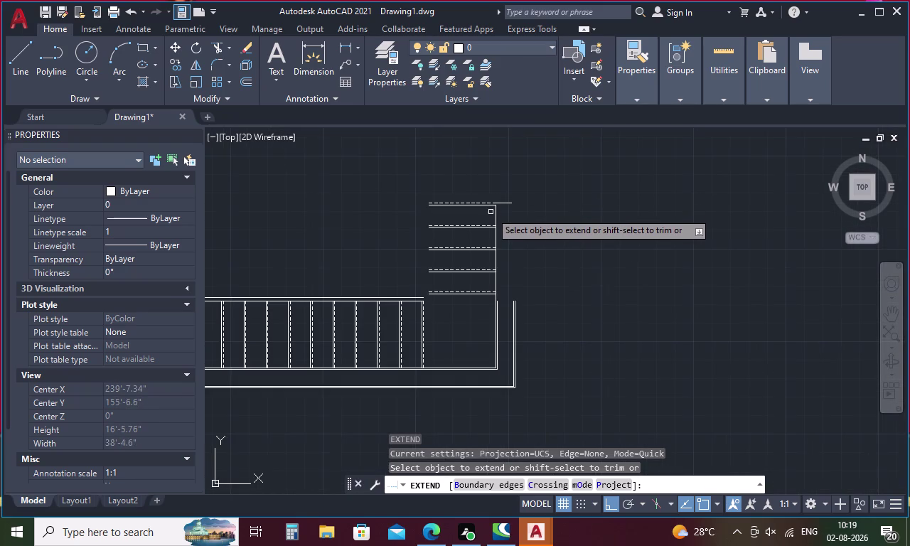
scroll(up, 3)
click(499, 361)
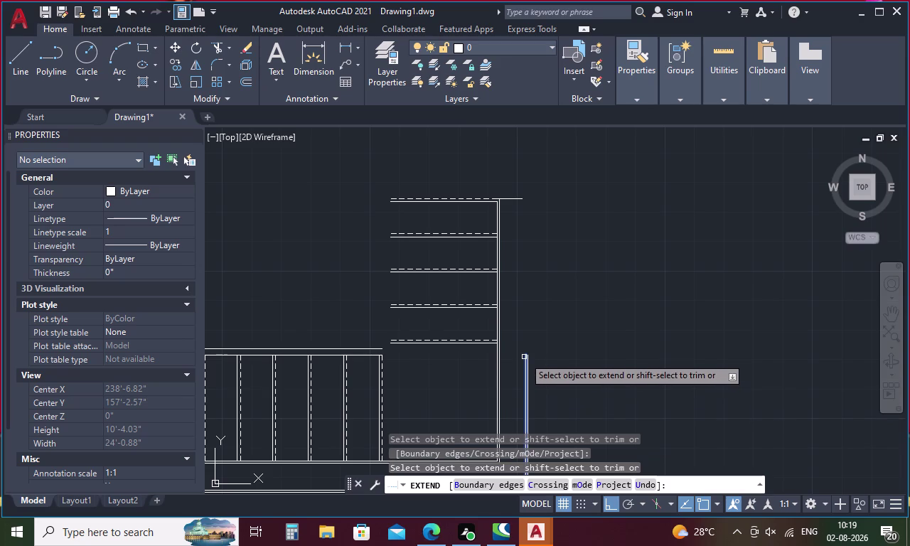
key(Escape)
Draw a short horizontal line from the top edge's right end further right.
key(l)
key(Return)
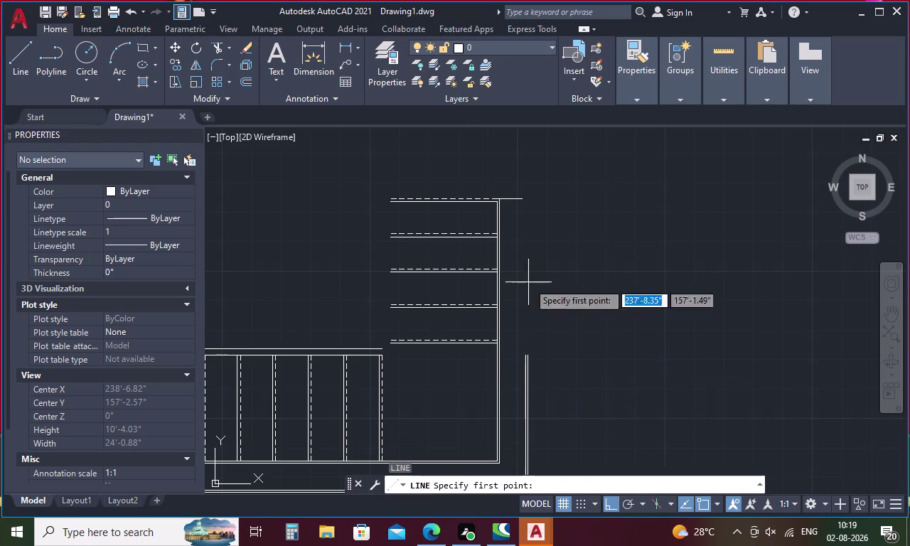
click(522, 201)
click(559, 204)
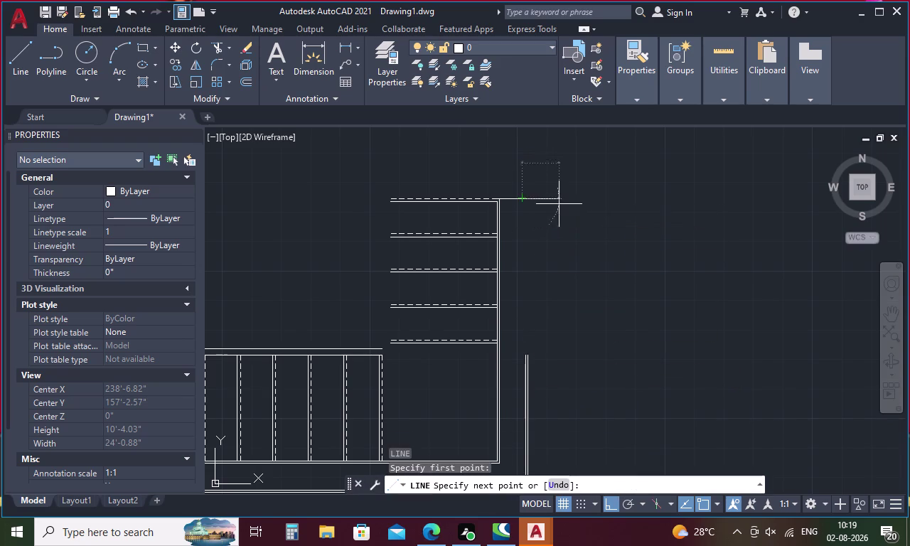
key(Escape)
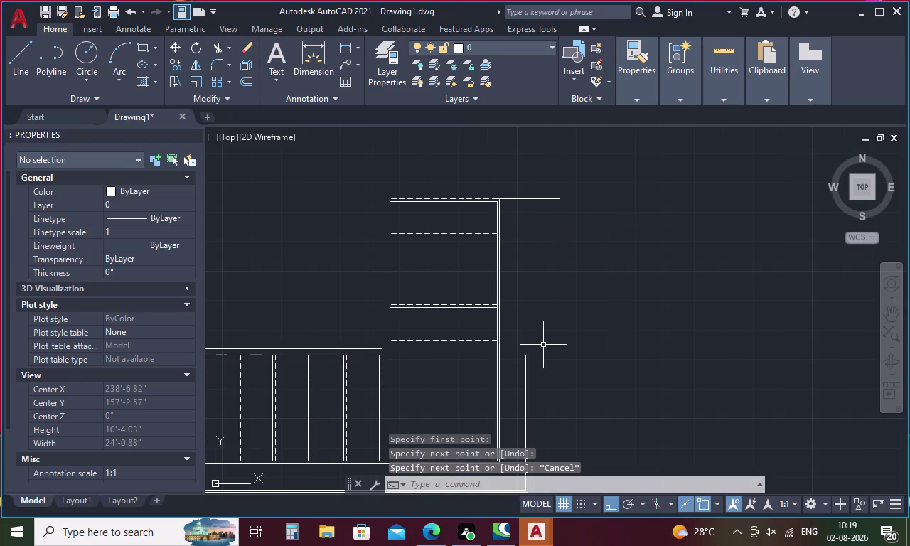
Extend the outer side line up to the upper flight's top edge.
key(e)
key(x)
key(Return)
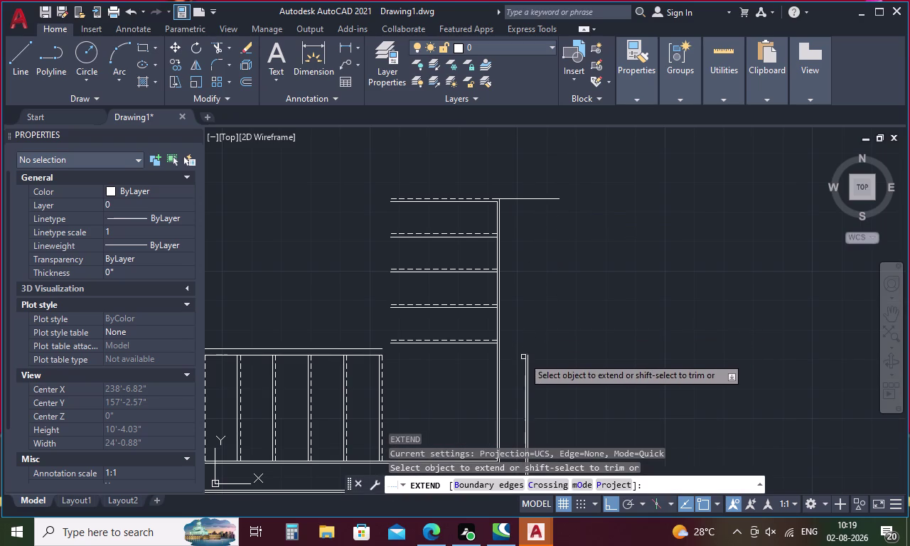
click(525, 359)
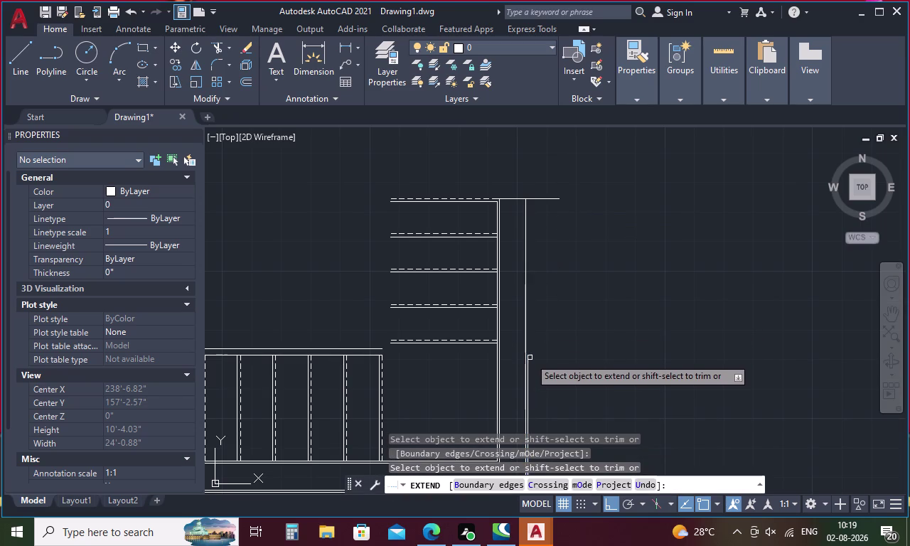
click(528, 359)
Extend the lower flight's top and bottom edges left to the construction line.
scroll(down, 3)
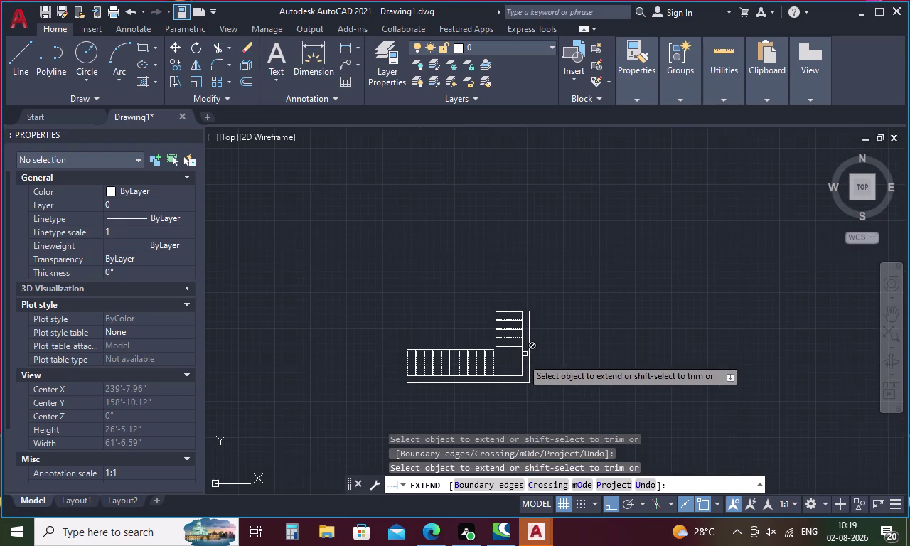
middle_drag(502, 388, 502, 323)
key(Escape)
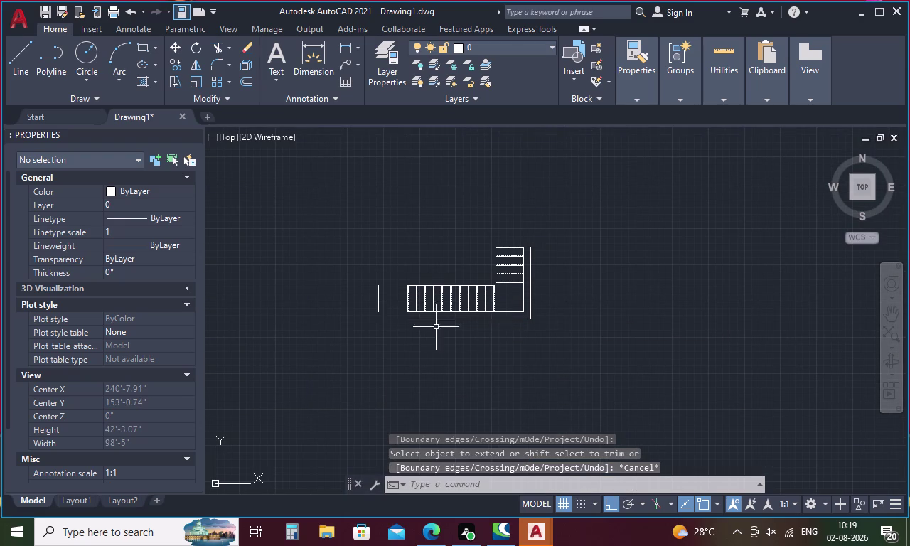
key(space)
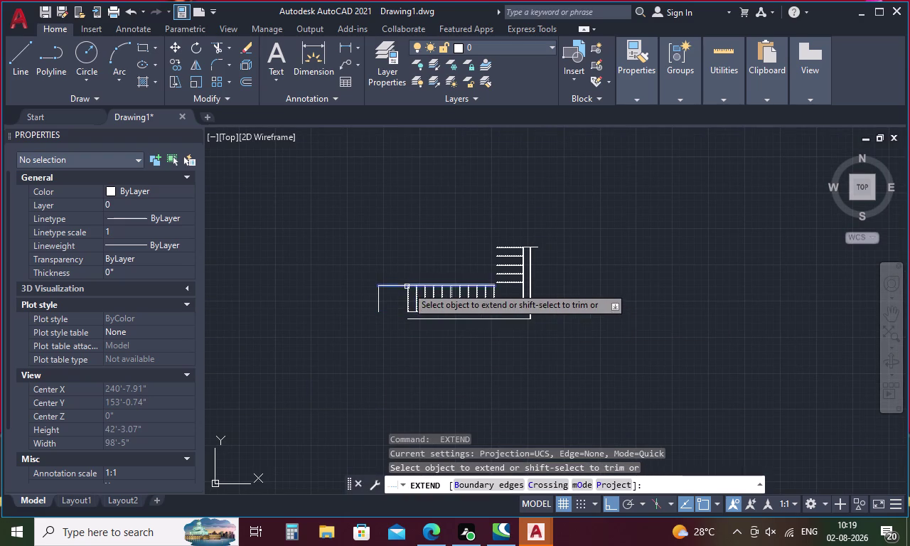
scroll(up, 3)
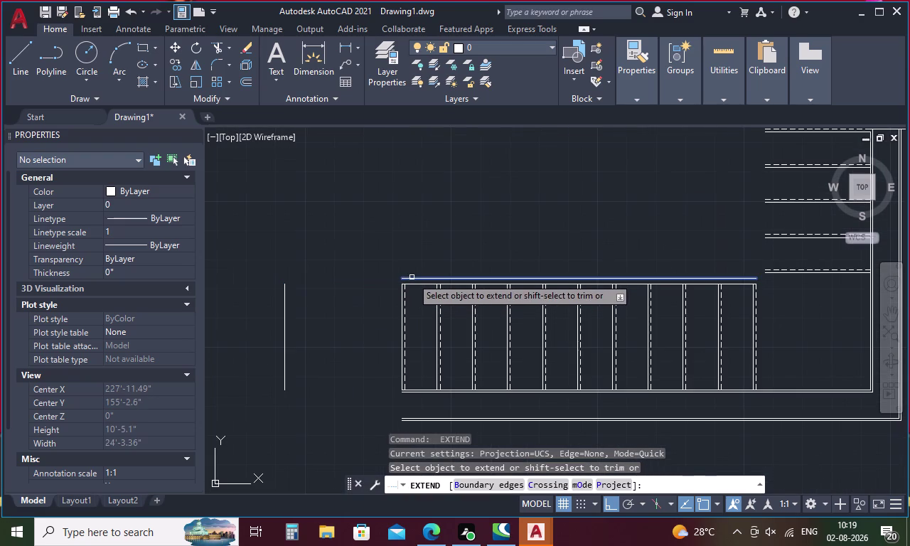
click(412, 278)
click(412, 286)
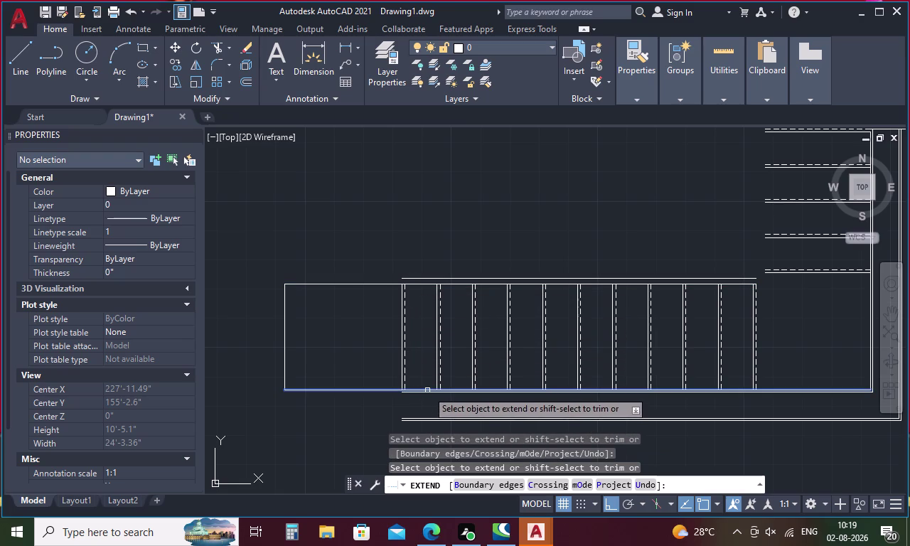
click(427, 390)
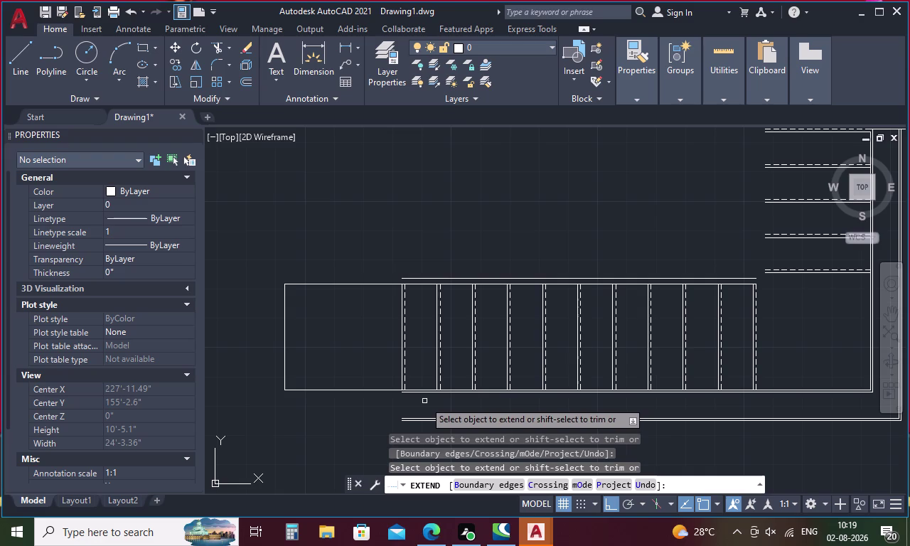
key(Escape)
key(l)
key(Return)
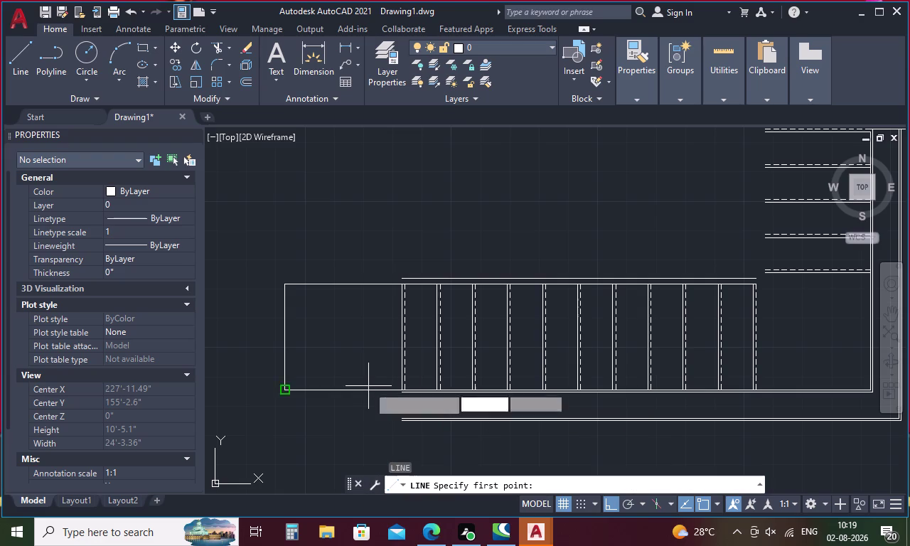
Draw a vertical segment up from the lower flight's left end and one down from its bottom-left corner.
click(283, 286)
click(303, 228)
key(space)
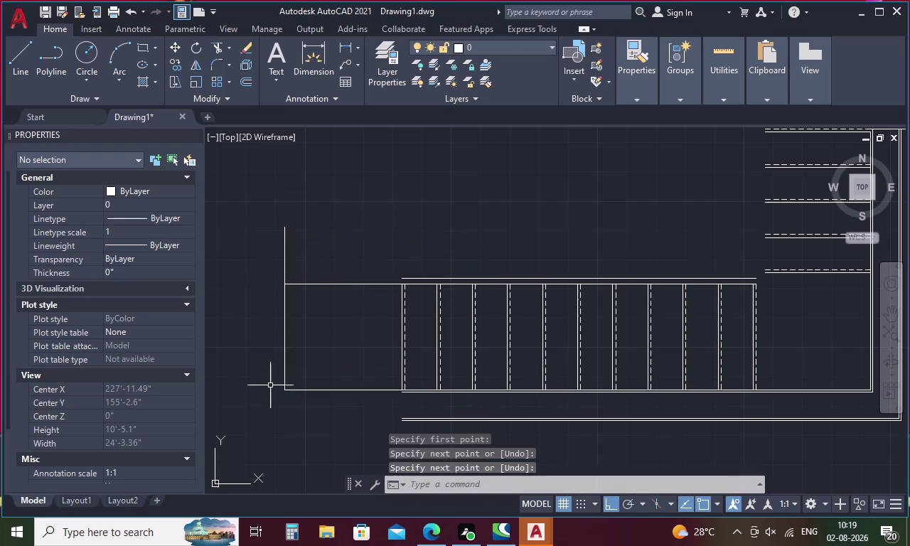
key(space)
click(288, 388)
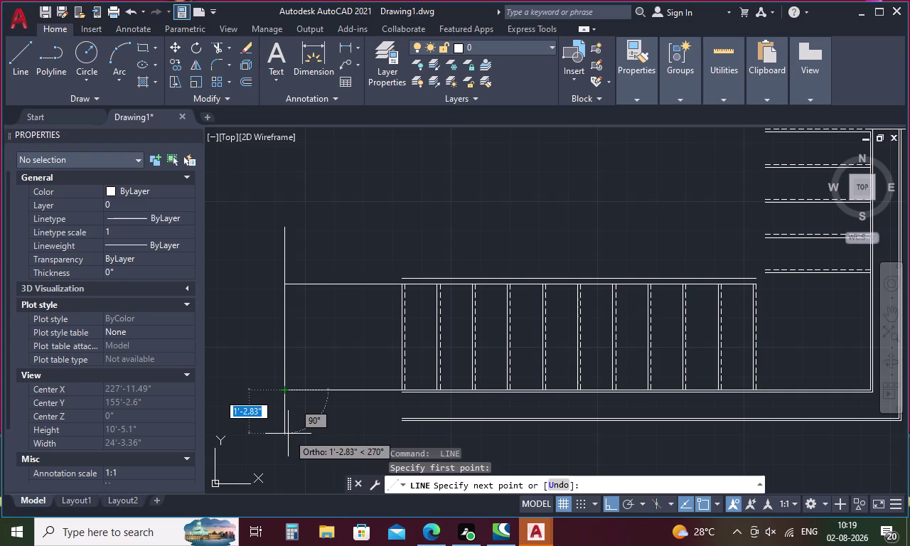
click(289, 441)
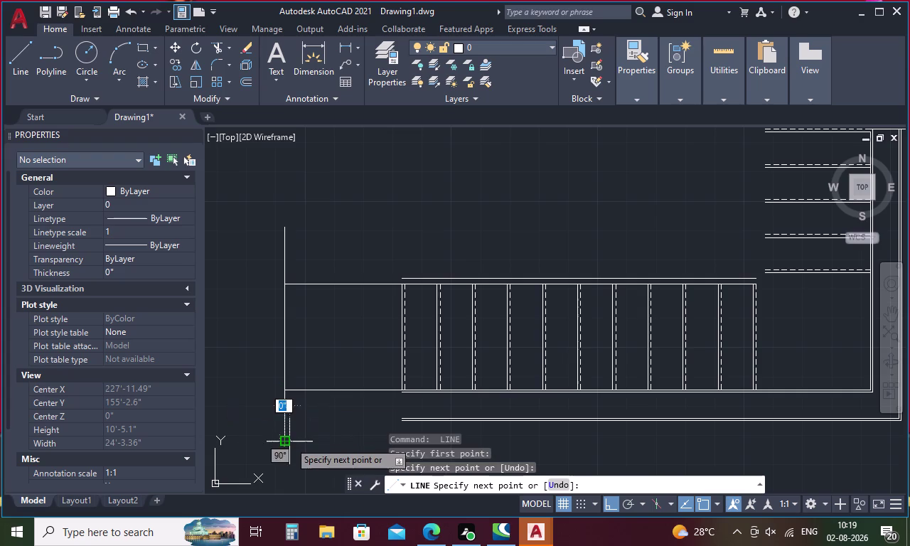
key(Escape)
Extend the lower outer line of the flight to the left vertical line.
key(w)
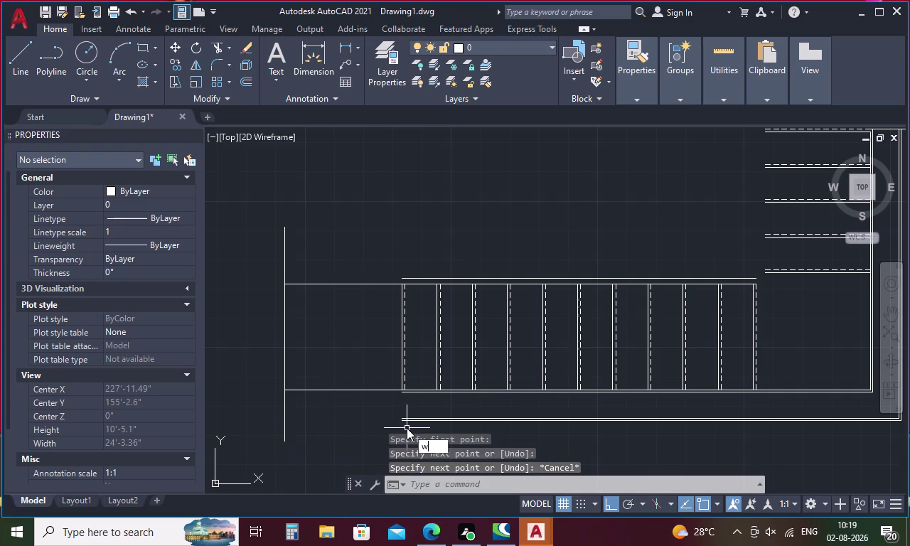
key(x)
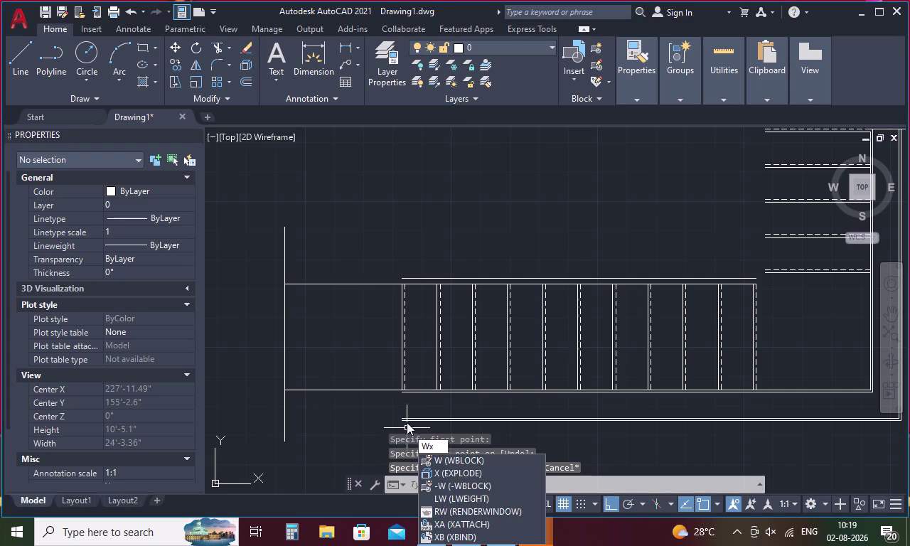
key(Return)
key(Escape)
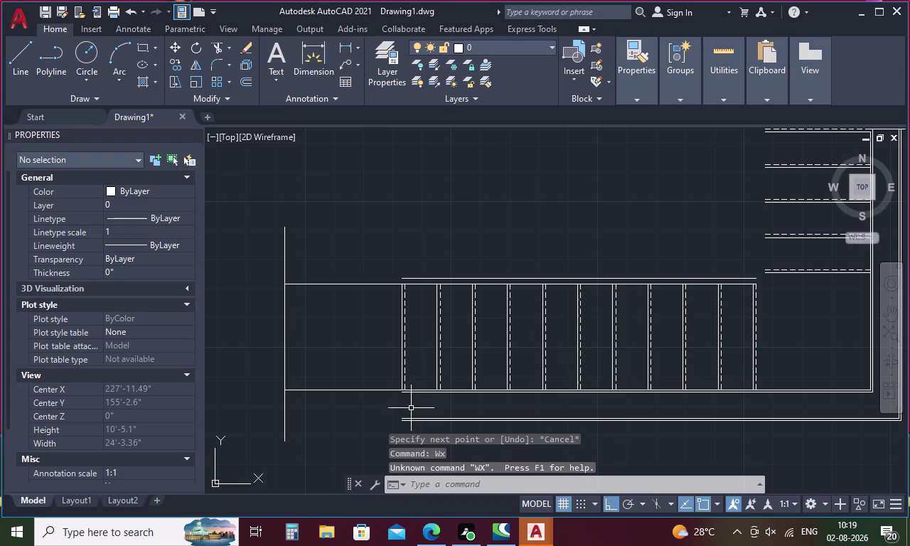
text(ex)
key(Return)
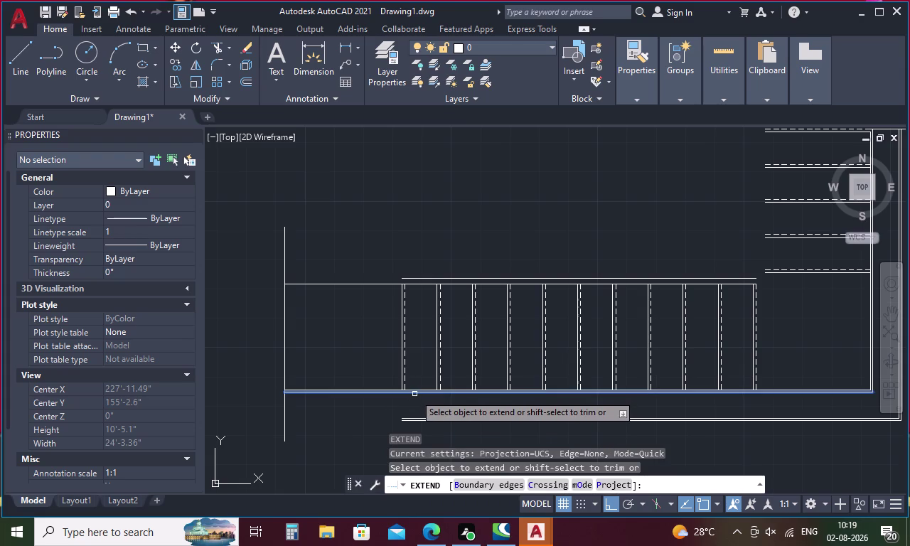
click(415, 394)
click(410, 421)
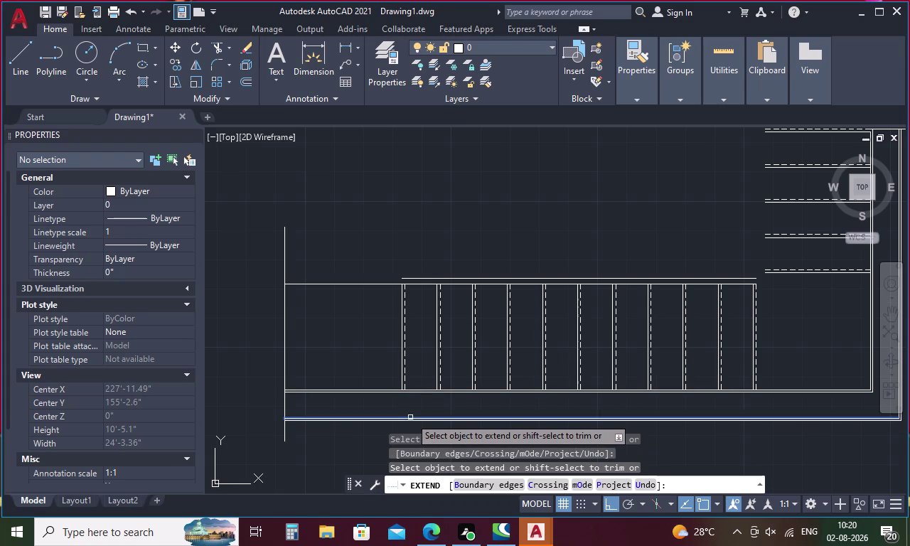
click(410, 418)
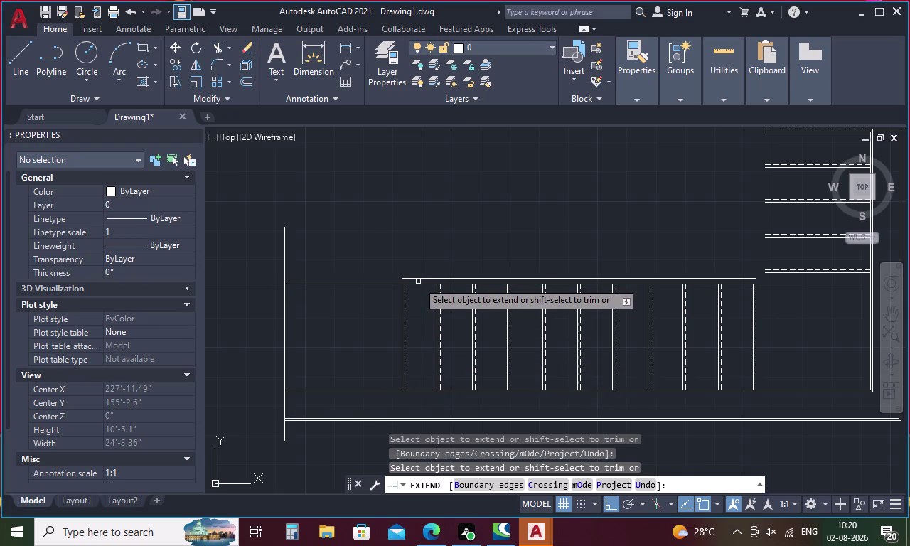
key(Escape)
Fence-trim the stray vertical line where it rises above the landing slab.
text(tr)
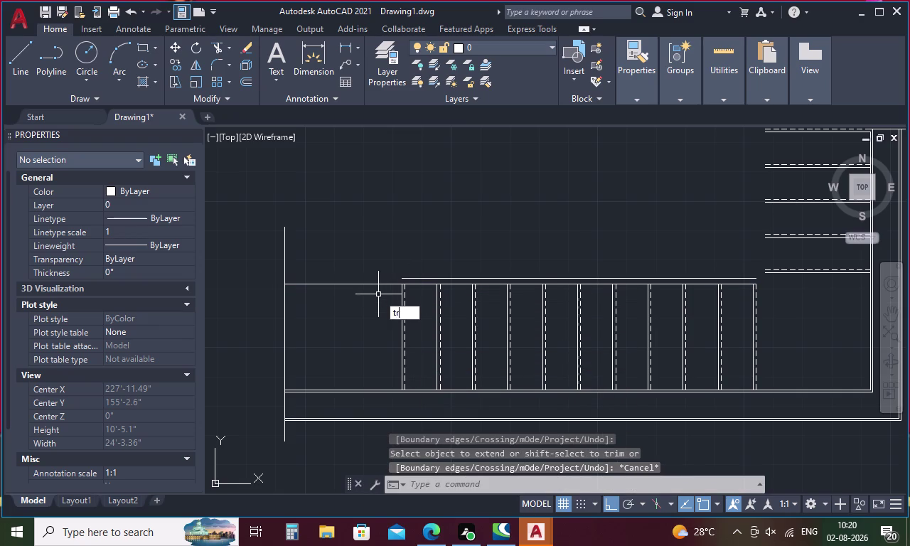
key(Return)
drag(370, 266, 358, 304)
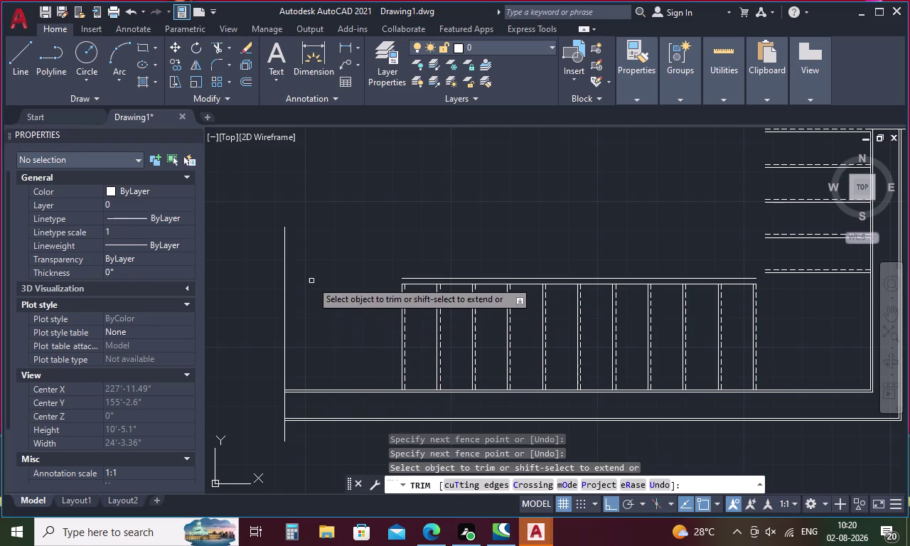
drag(311, 281, 254, 322)
drag(300, 262, 227, 275)
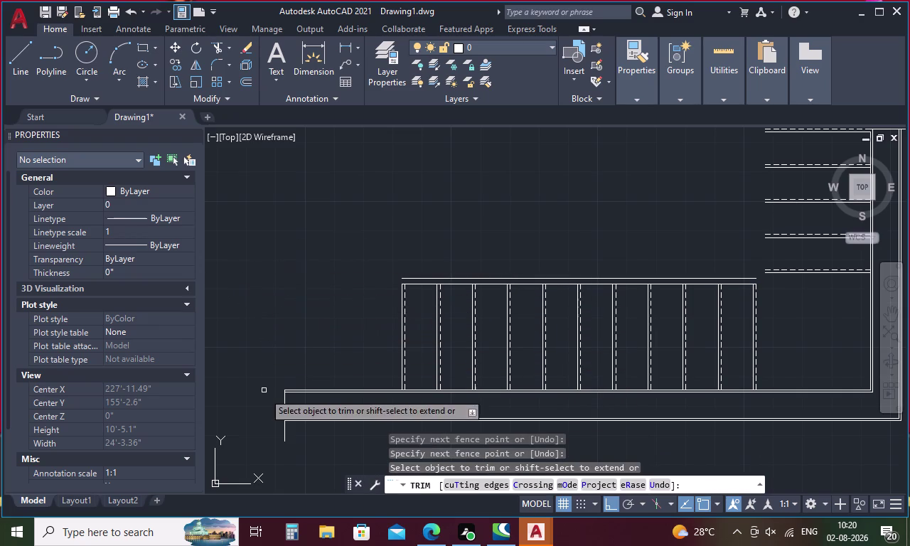
click(282, 429)
click(286, 429)
scroll(down, 3)
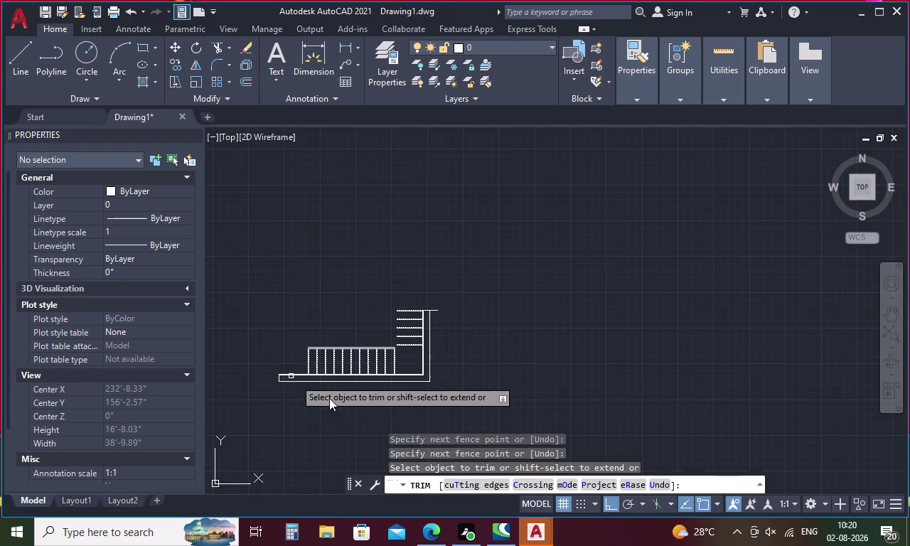
middle_drag(410, 389, 412, 339)
key(Escape)
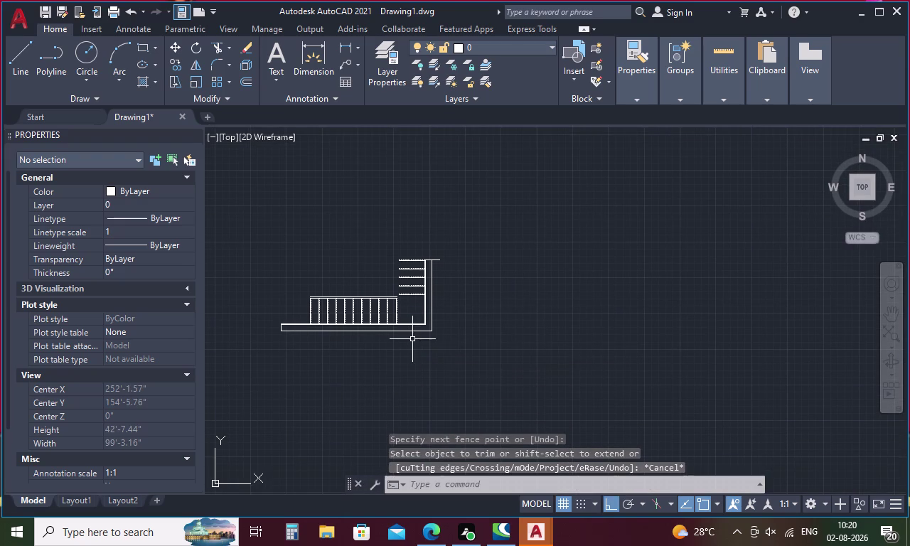
Begin a new line with the L command.
scroll(up, 3)
key(l)
key(Return)
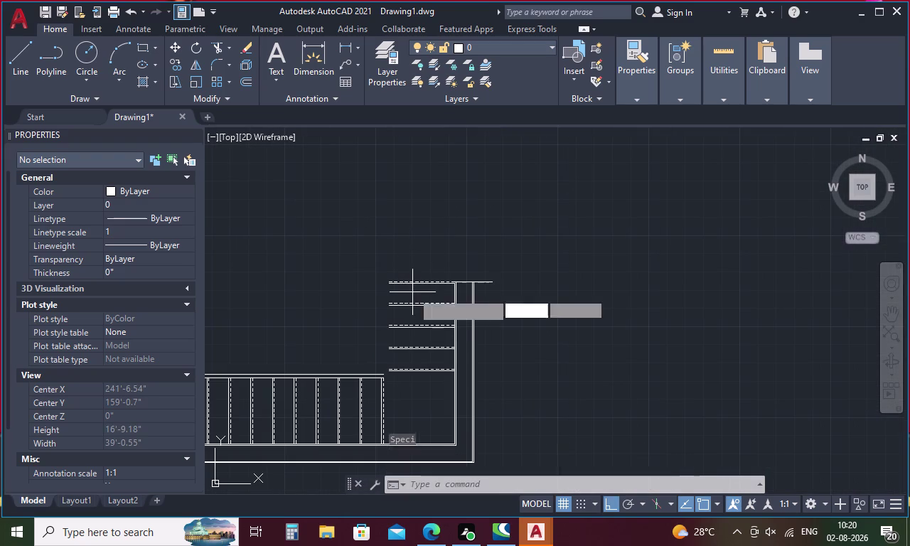
scroll(up, 3)
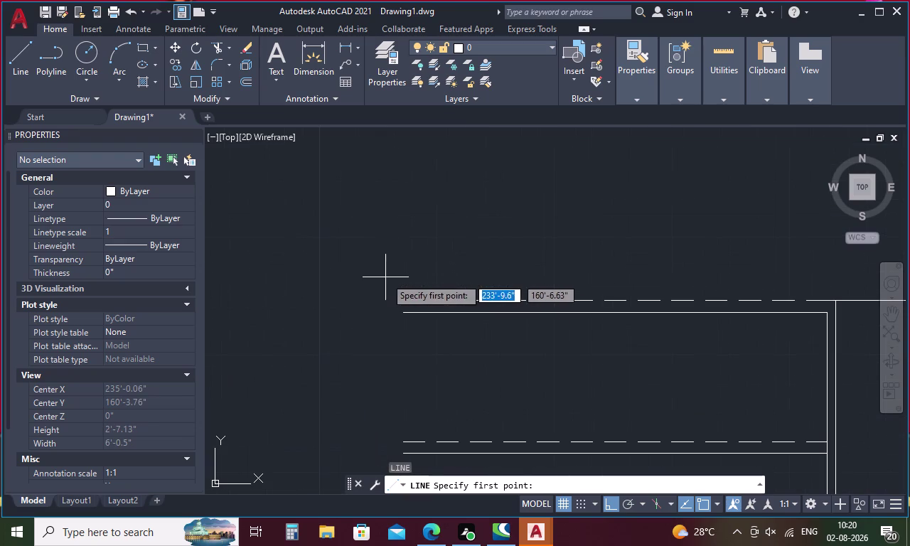
Draw a tall vertical line beside the upper flight.
click(402, 297)
scroll(down, 3)
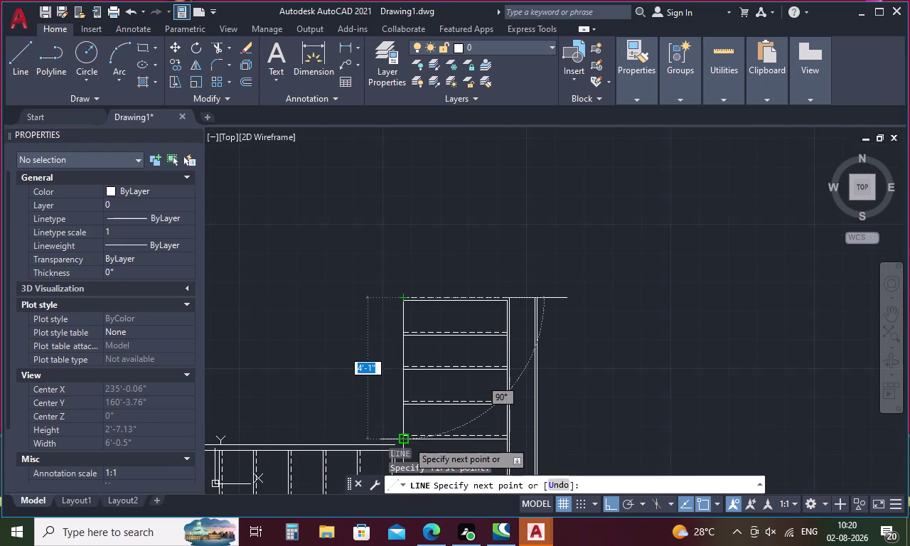
scroll(up, 3)
middle_drag(407, 442, 421, 352)
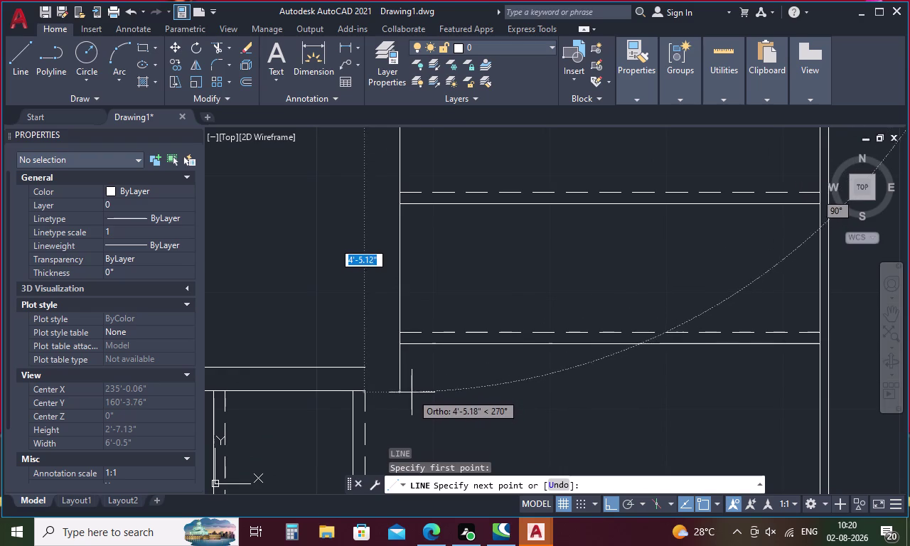
click(413, 400)
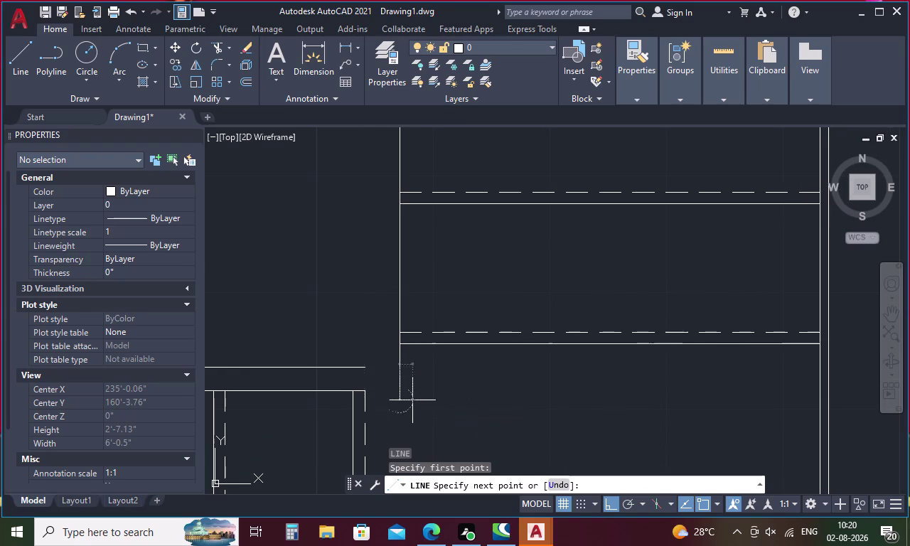
key(Escape)
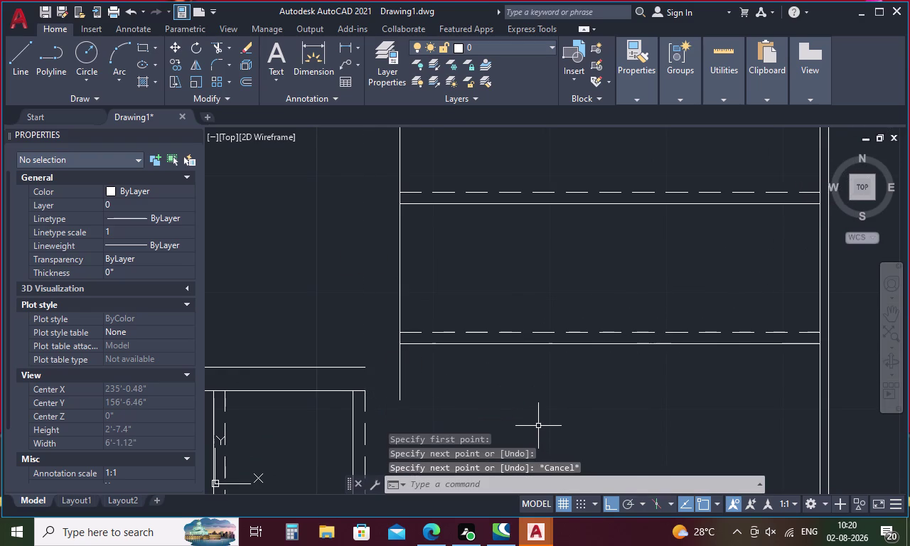
Extend the two horizontal edges to meet the new vertical line.
text(tr)
key(Return)
key(Return)
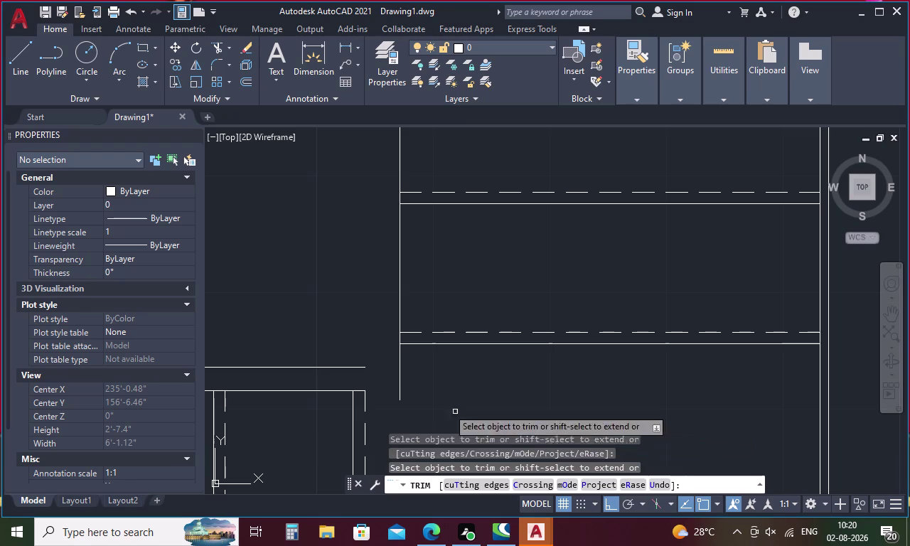
key(Escape)
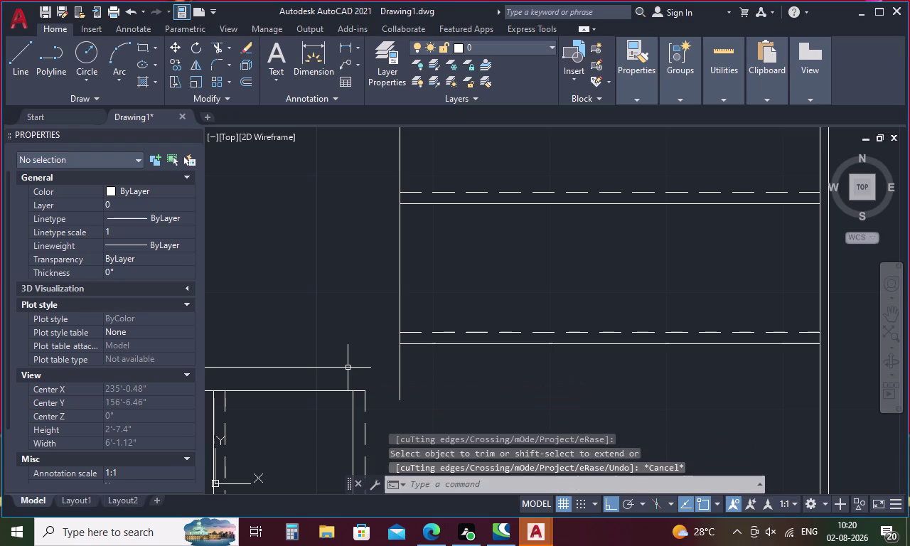
text(ex)
key(Return)
click(347, 368)
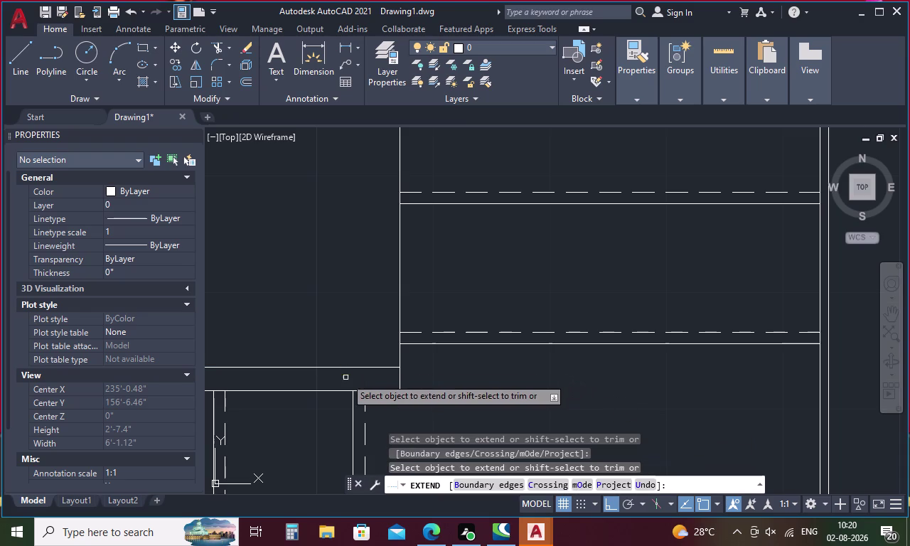
click(342, 392)
key(Escape)
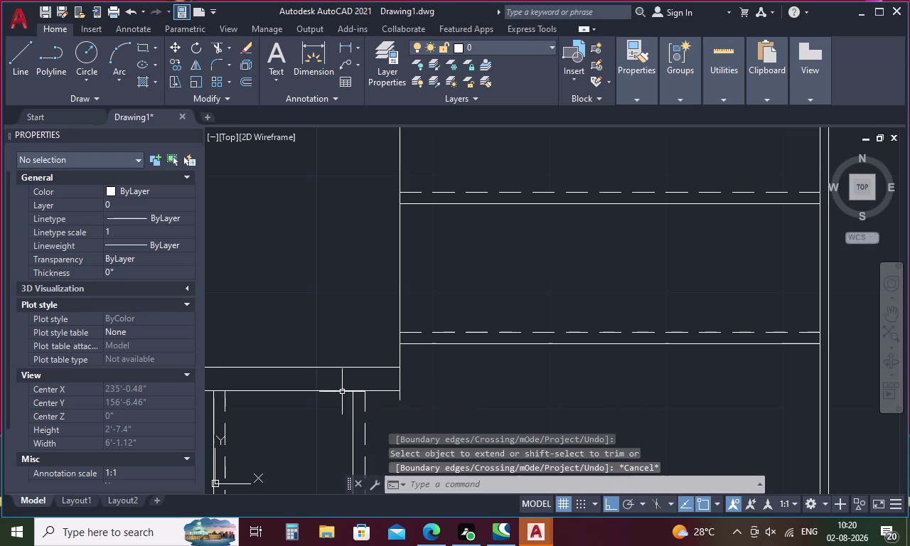
Trim the overshooting horizontal end at the corner with the vertical line.
text(t)
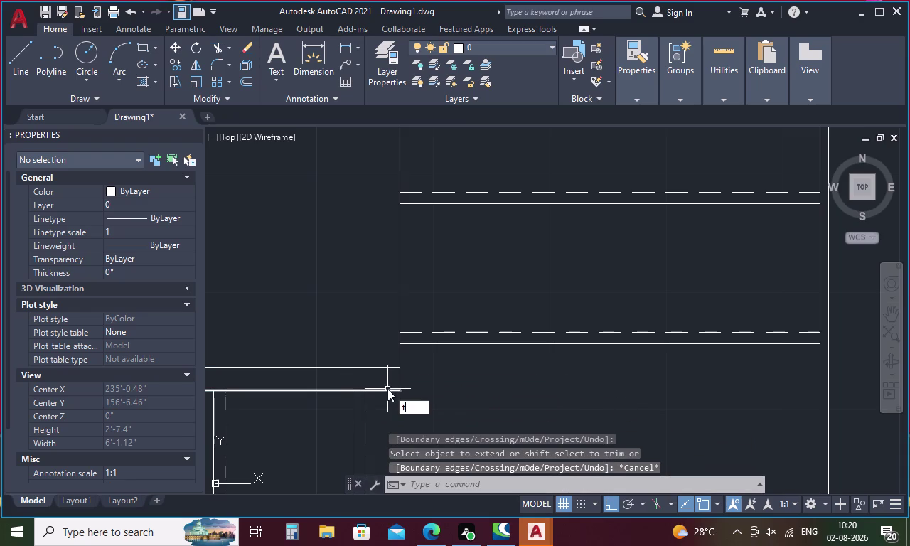
text(r)
key(Return)
key(Return)
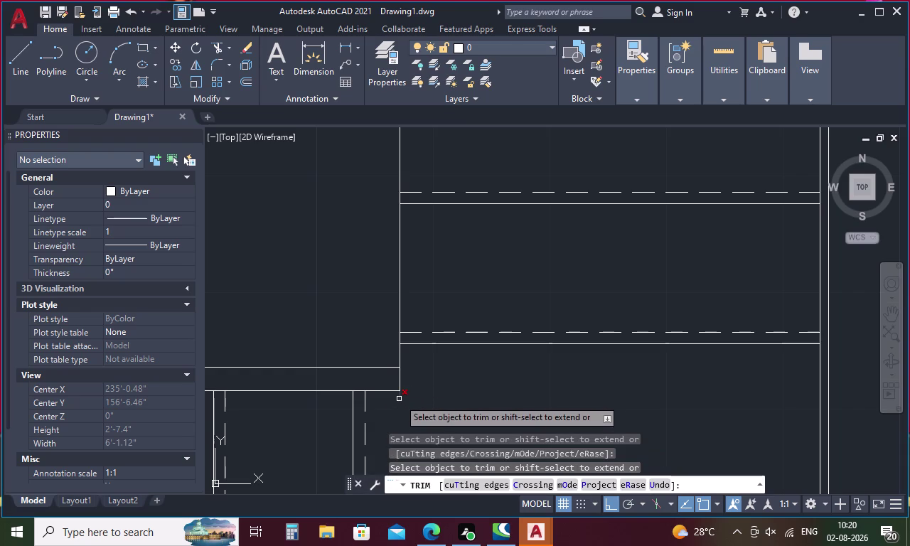
click(399, 399)
key(Escape)
key(o)
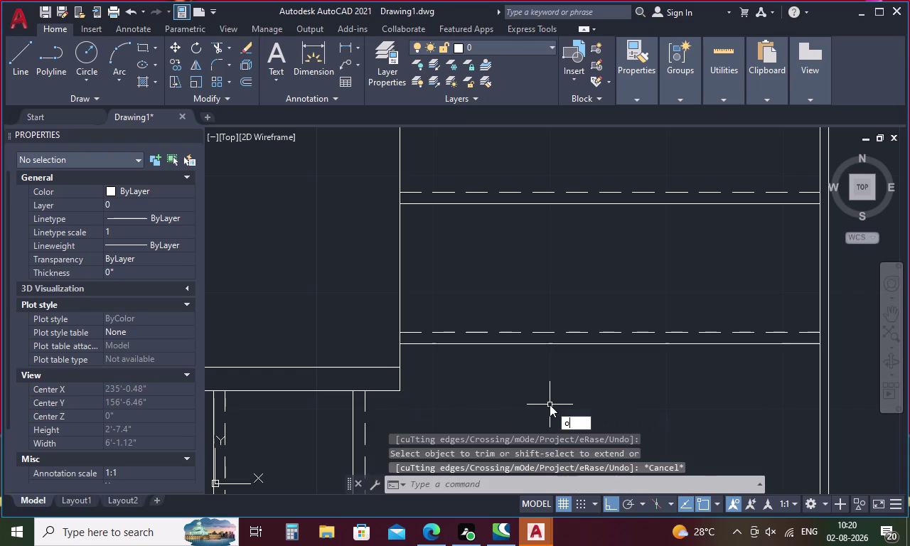
key(Return)
Offset the vertical line 2 inches toward the stairs.
key(2)
key(Return)
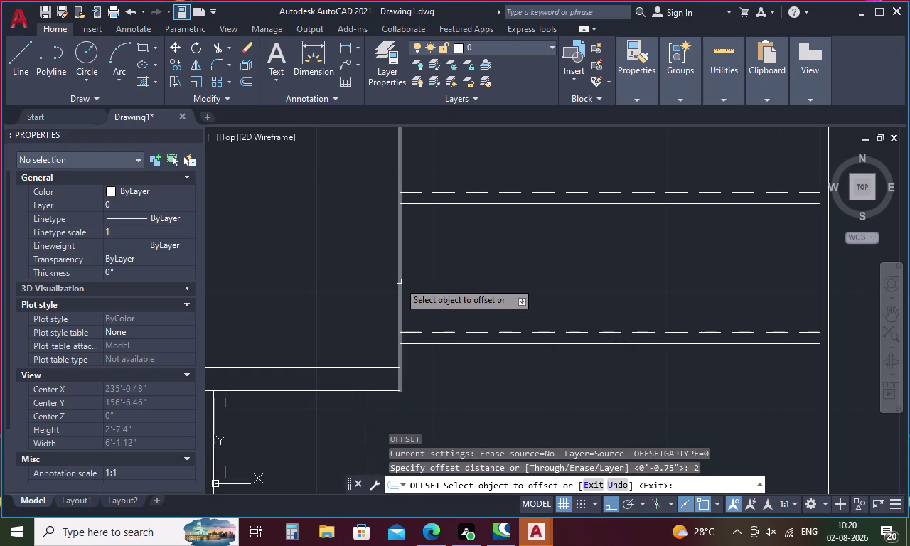
click(399, 281)
click(383, 283)
key(Escape)
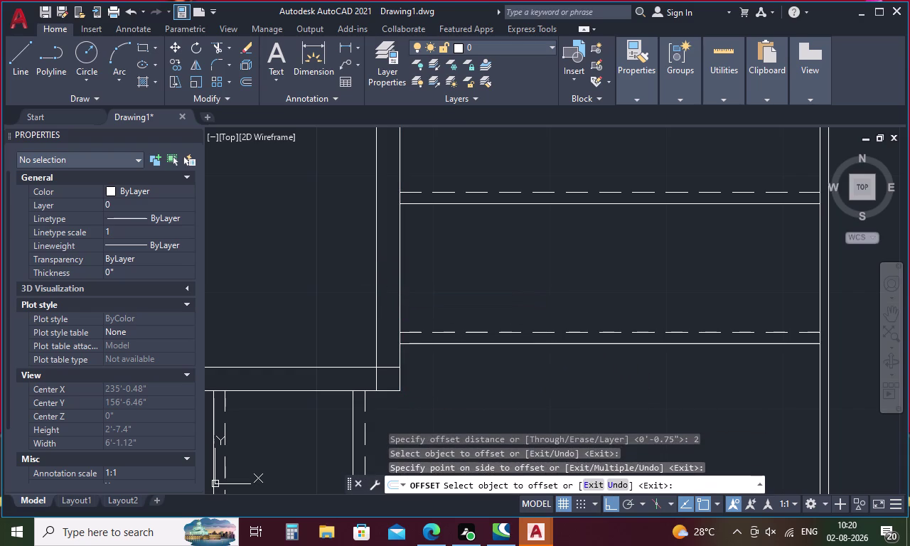
Trim the horizontal edge between the two vertical lines, then recenter the plan.
text(tr)
key(Return)
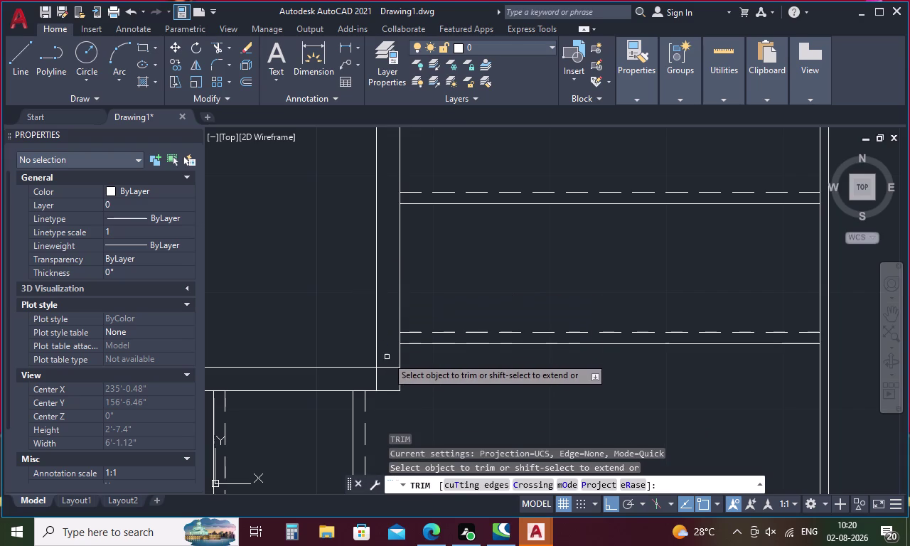
drag(386, 357, 369, 383)
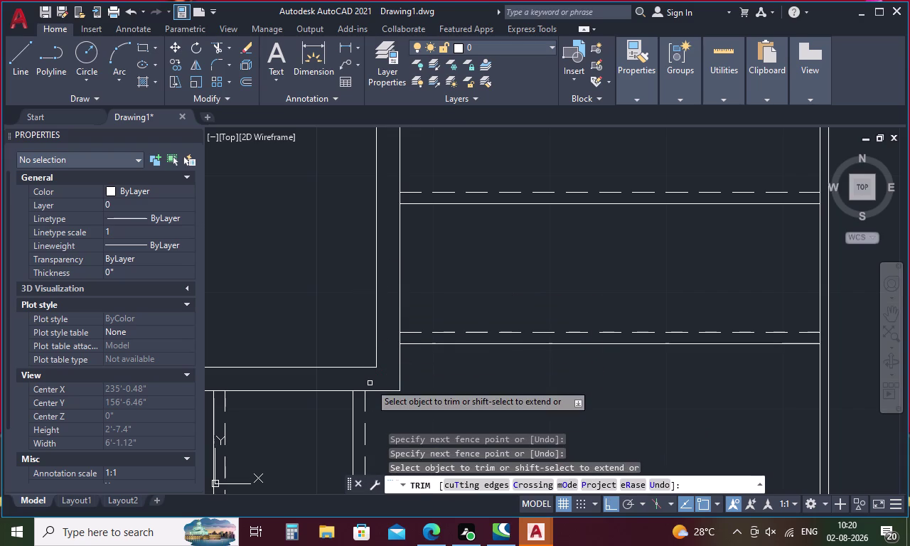
scroll(down, 3)
middle_drag(346, 336, 367, 283)
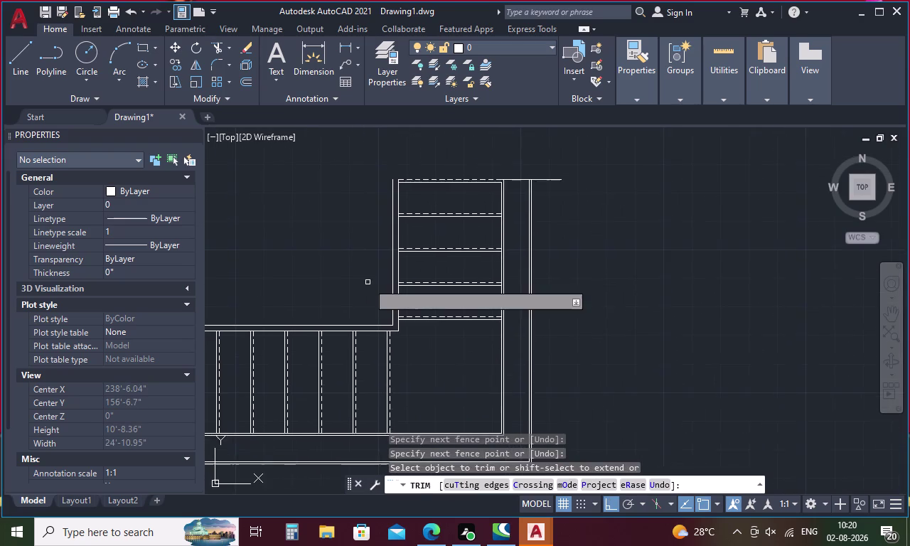
scroll(down, 3)
key(Escape)
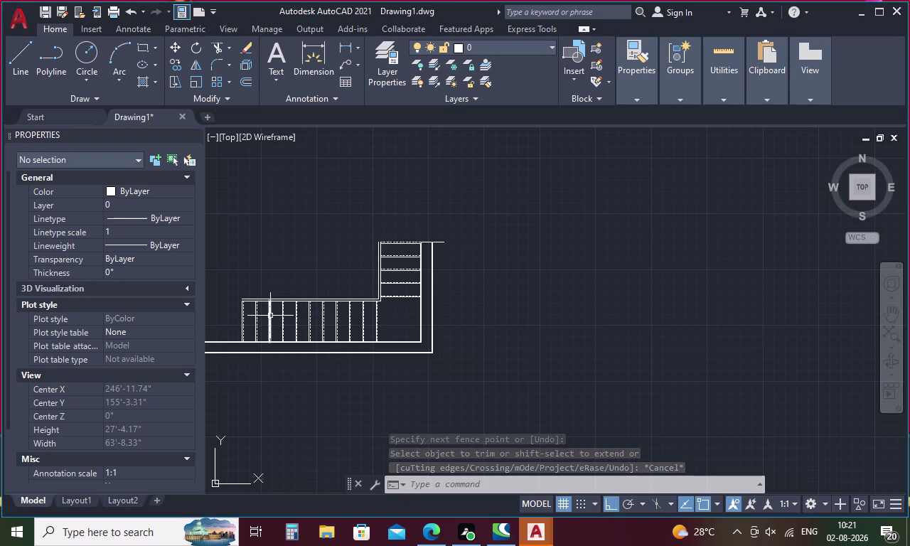
middle_drag(270, 315, 446, 306)
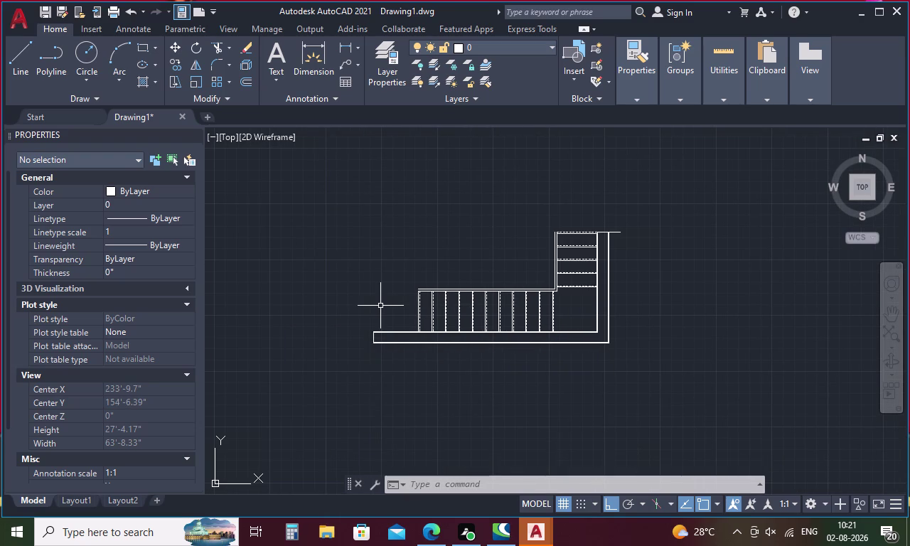
Extend the leftmost dashed tread line up to the lower flight's top edge.
scroll(up, 3)
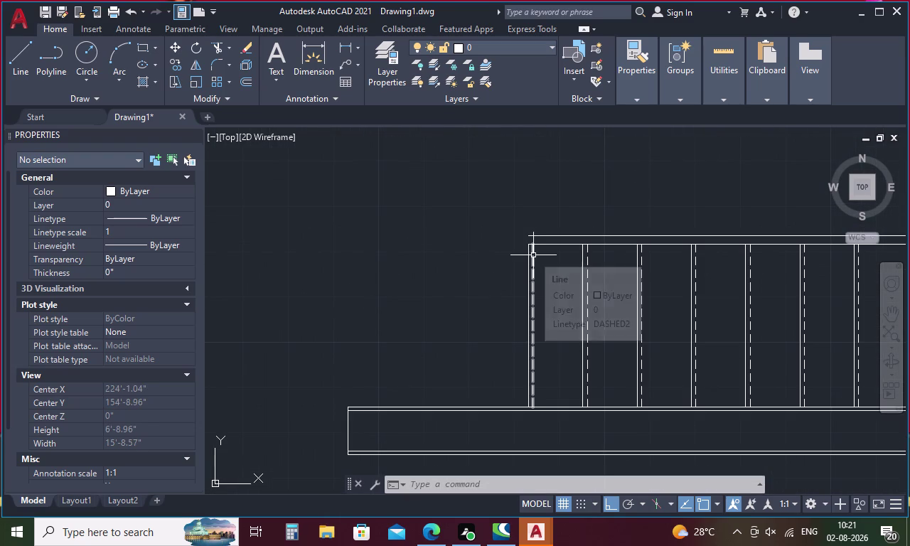
text(ex)
key(Return)
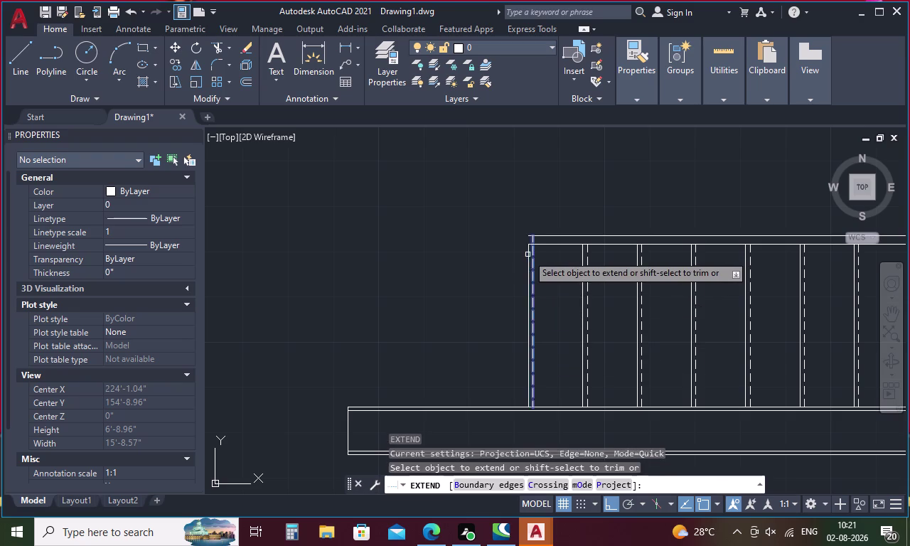
click(527, 254)
scroll(down, 3)
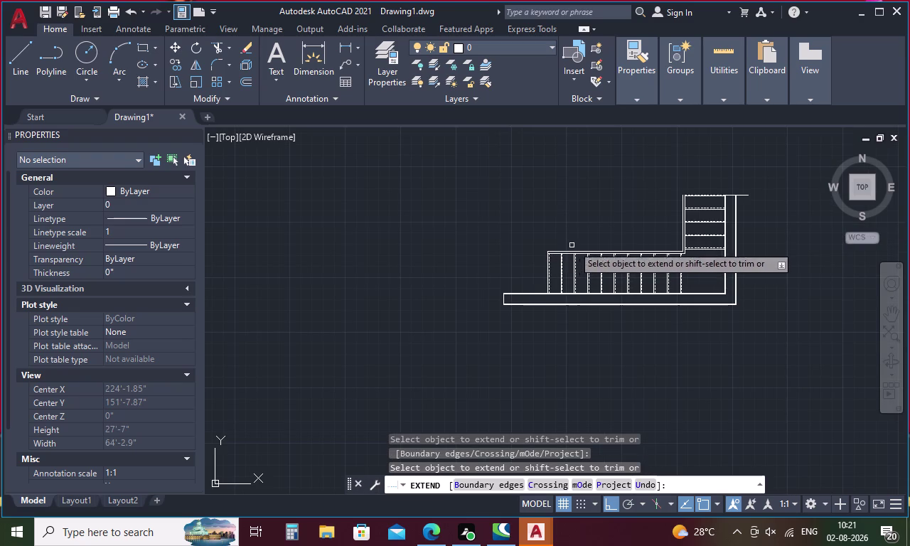
middle_drag(614, 235, 397, 272)
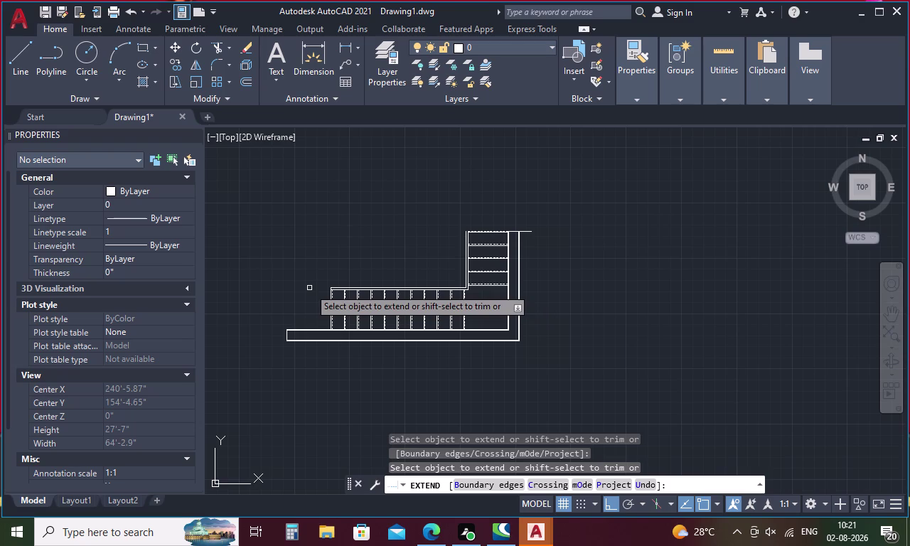
scroll(up, 3)
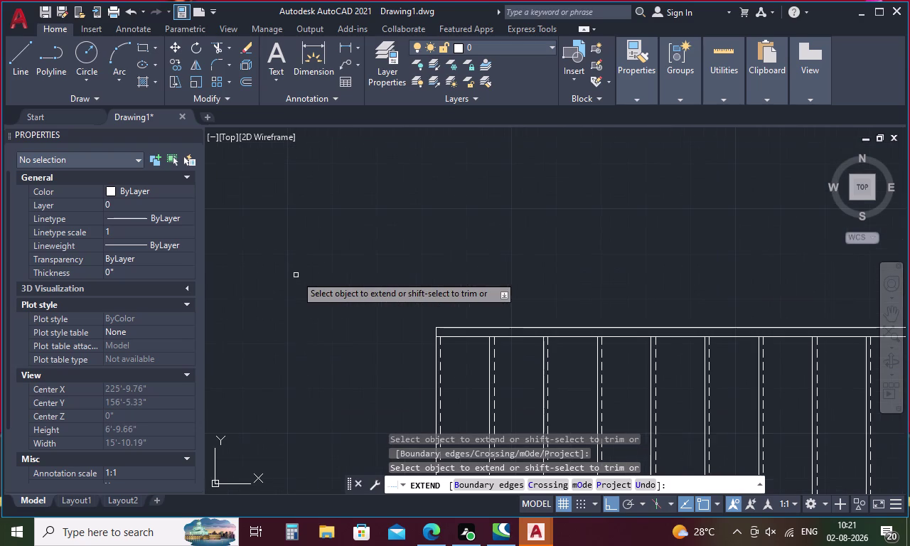
key(Escape)
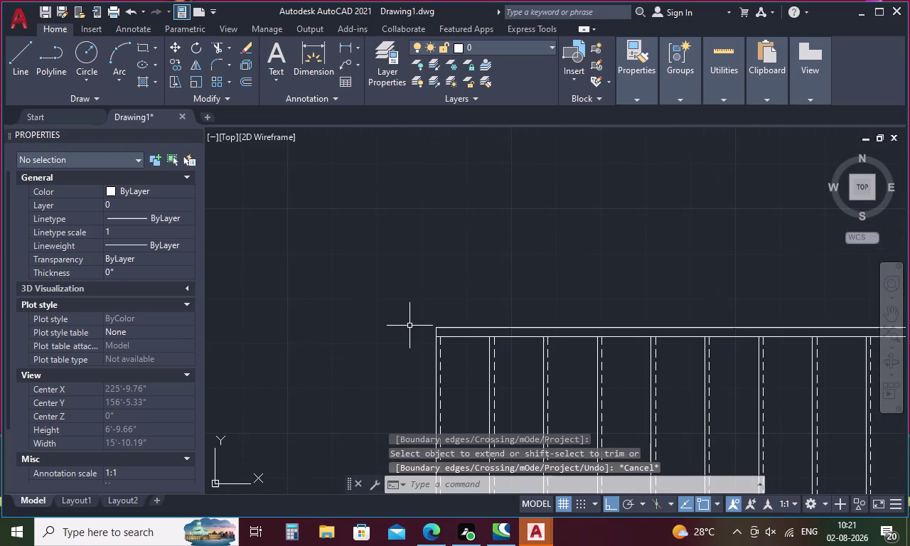
key(l)
key(Return)
Cancel a first tracking attempt and restart the line command.
text(tk)
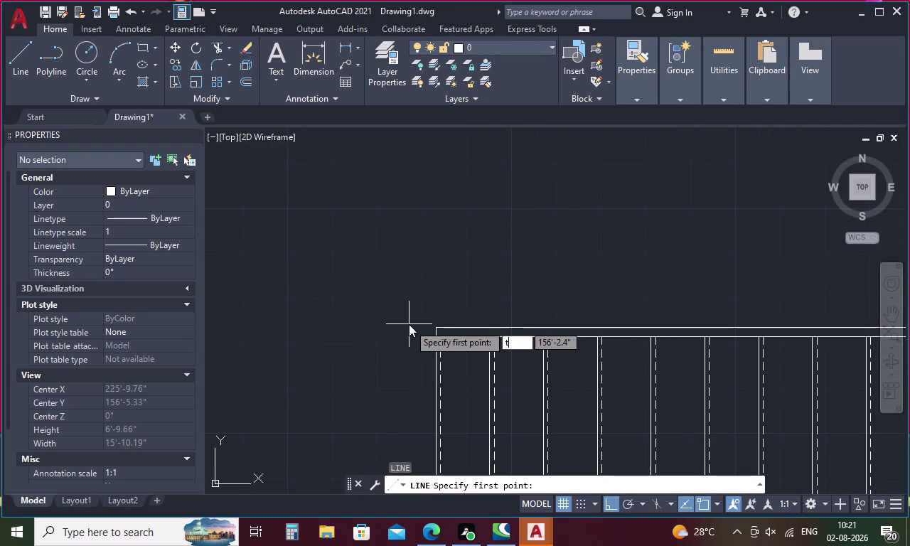
key(Return)
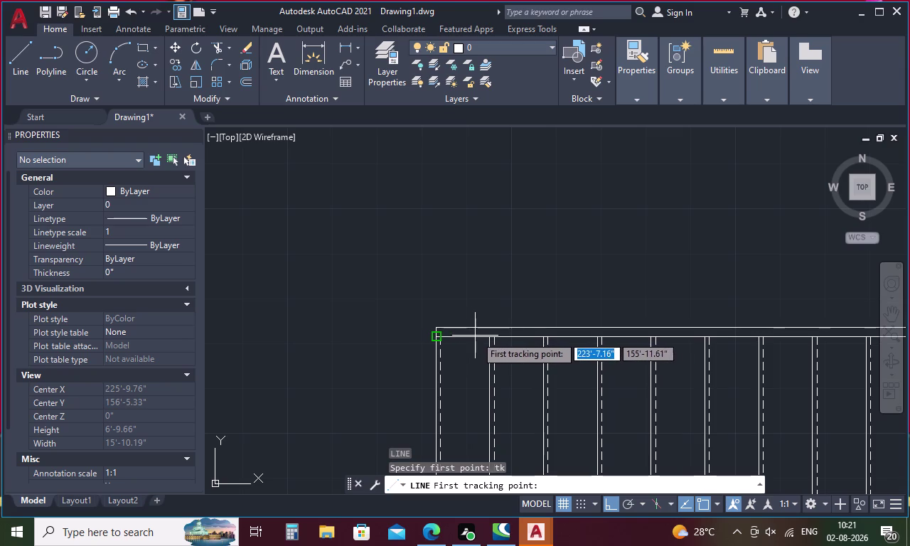
scroll(up, 3)
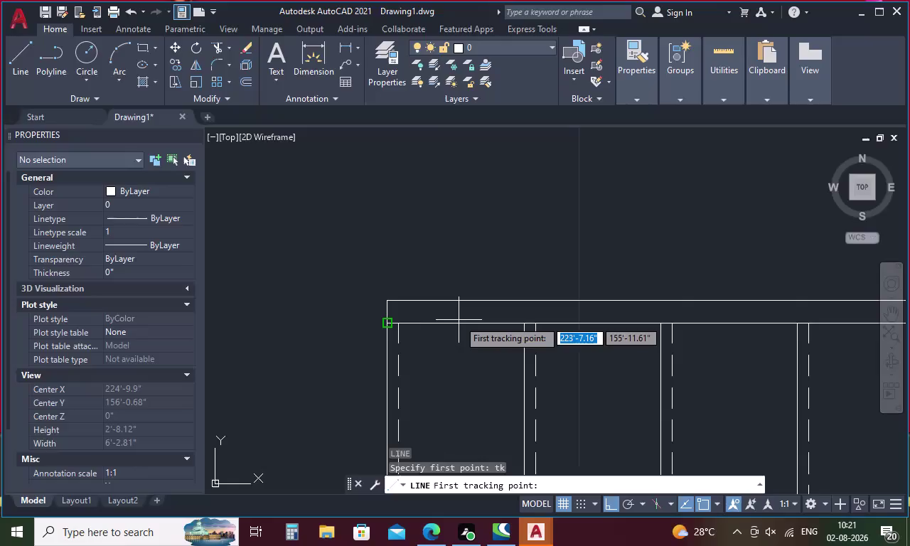
key(Escape)
key(l)
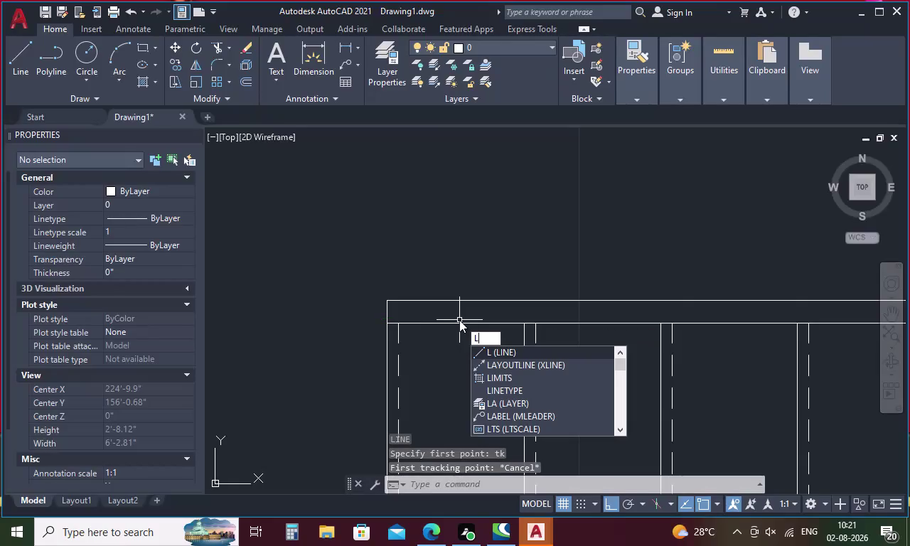
key(Escape)
key(l)
key(Return)
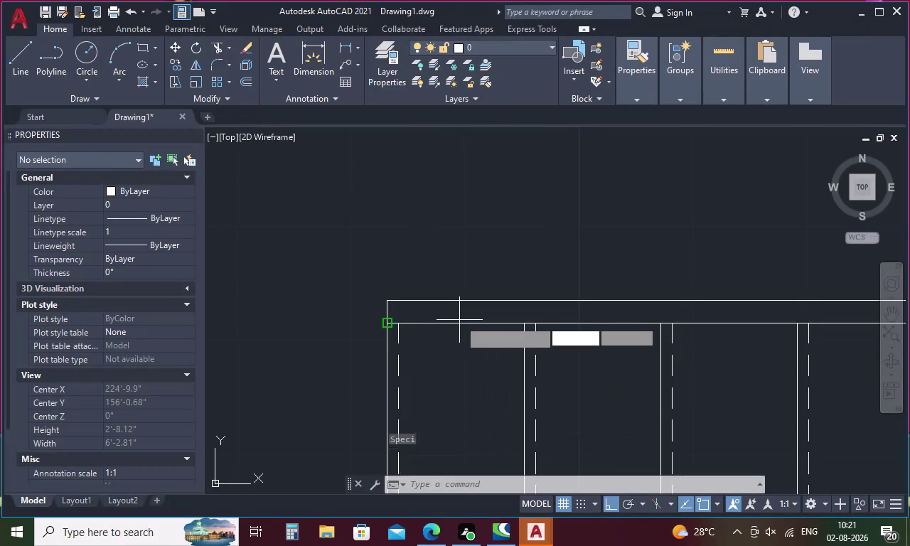
Track from the plan's top-left corner with offsets 6, 1.5 and .5 to start the square.
text(tk)
key(Return)
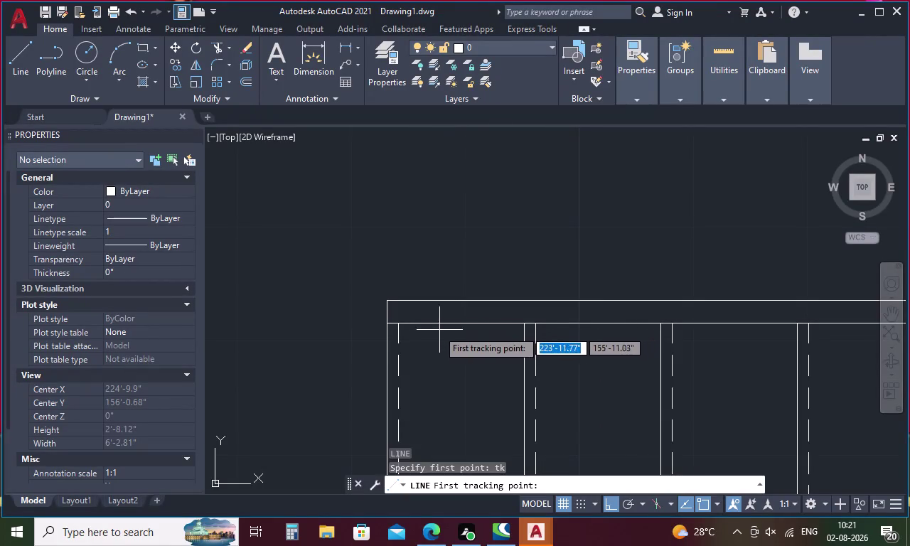
click(388, 325)
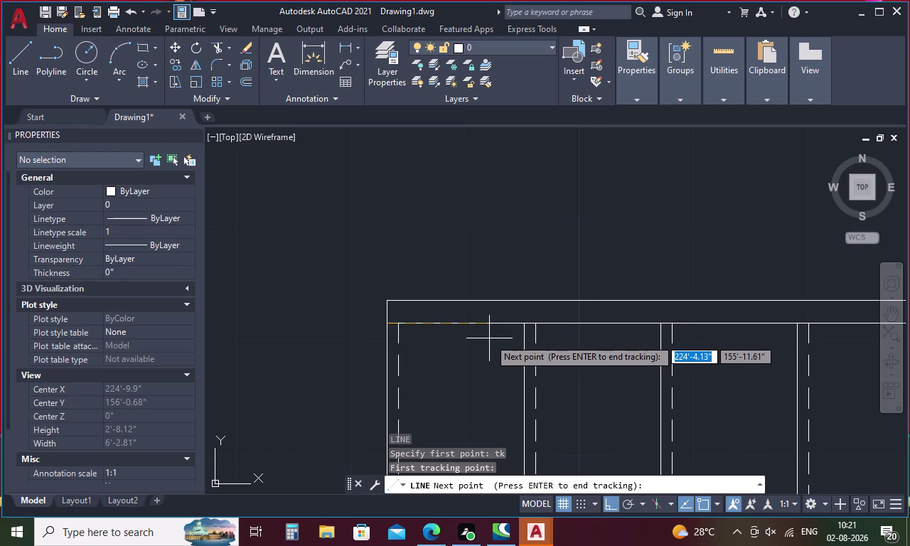
key(6)
key(Return)
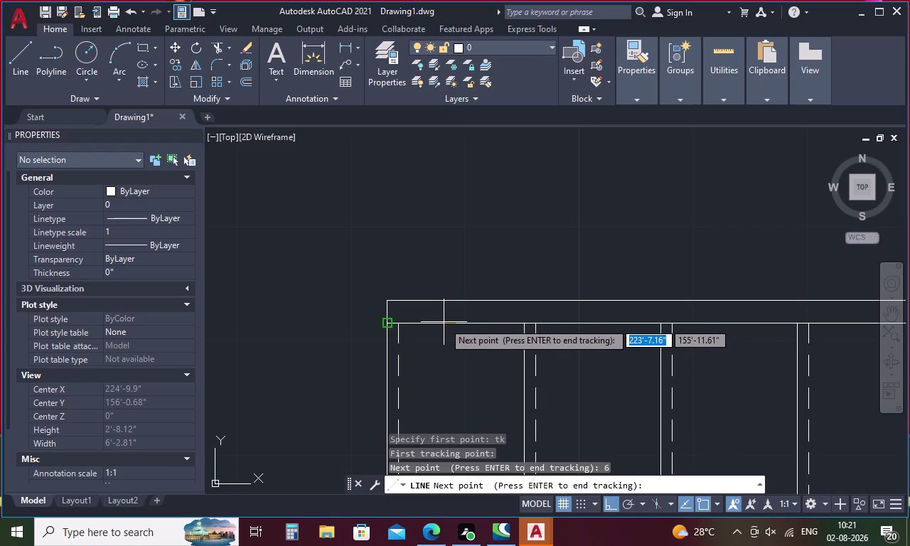
key(1)
text(.5)
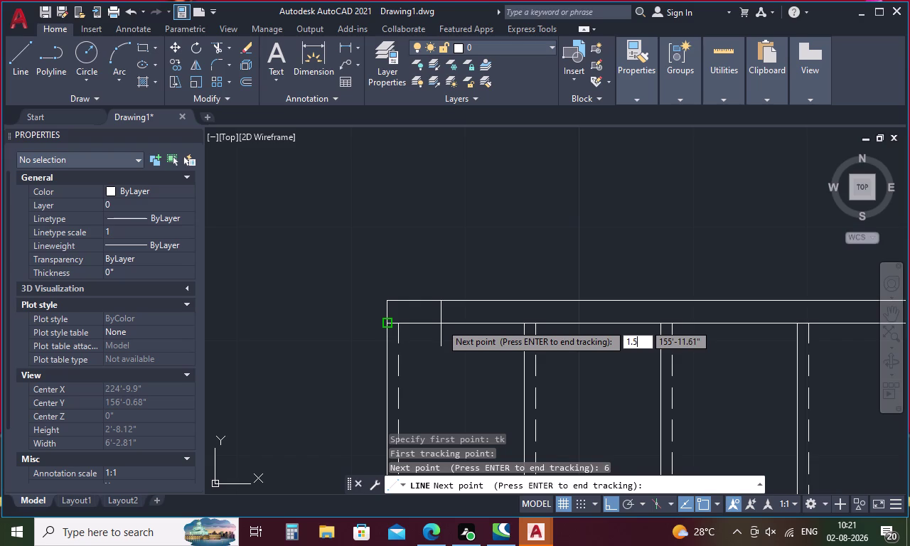
key(Return)
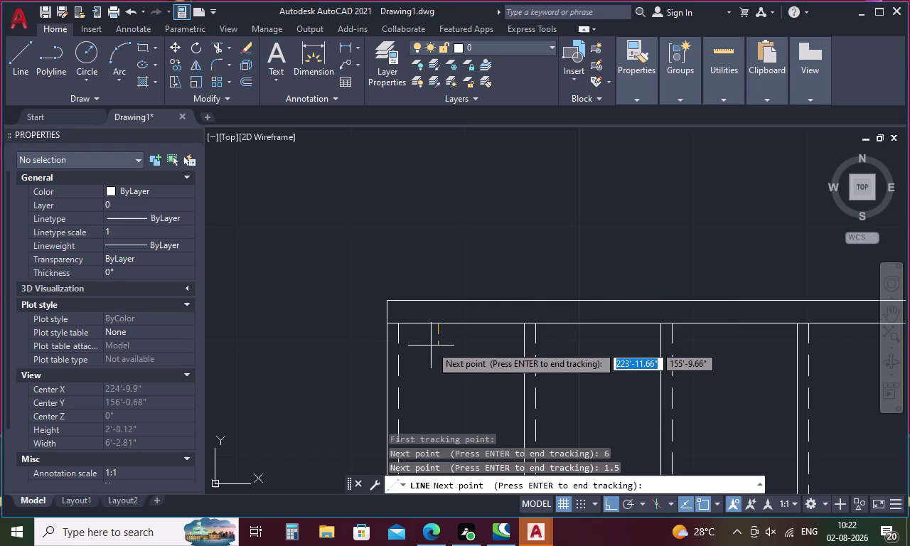
text(.5)
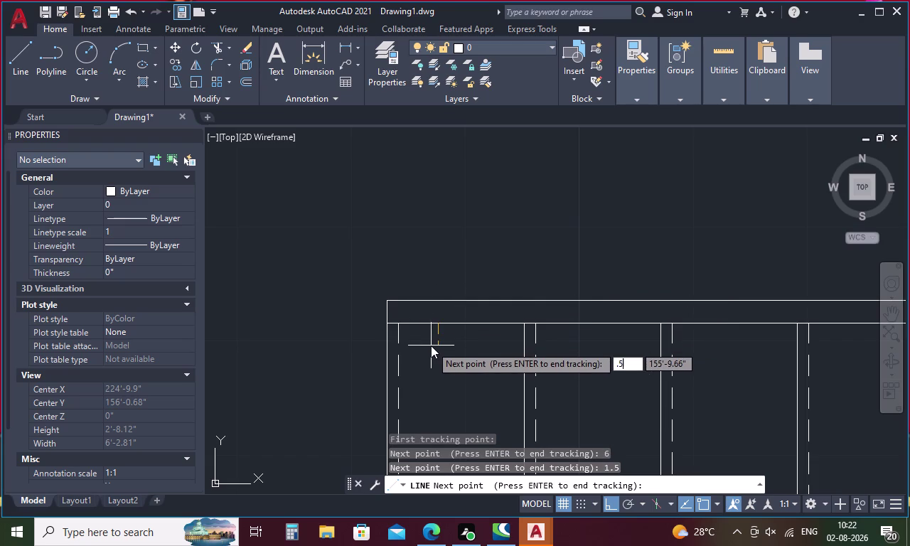
key(Return)
key(Return)
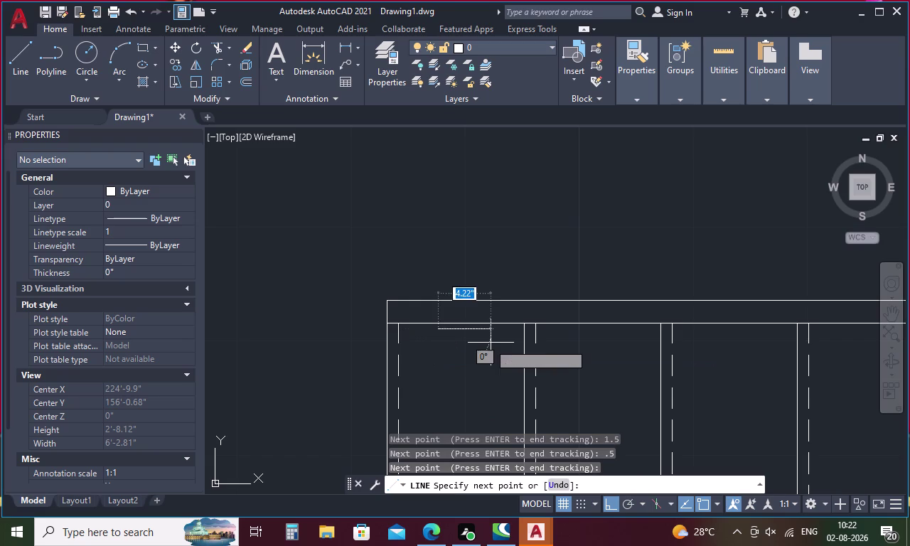
Draw the 3-inch square's sides and close it at the start point.
key(3)
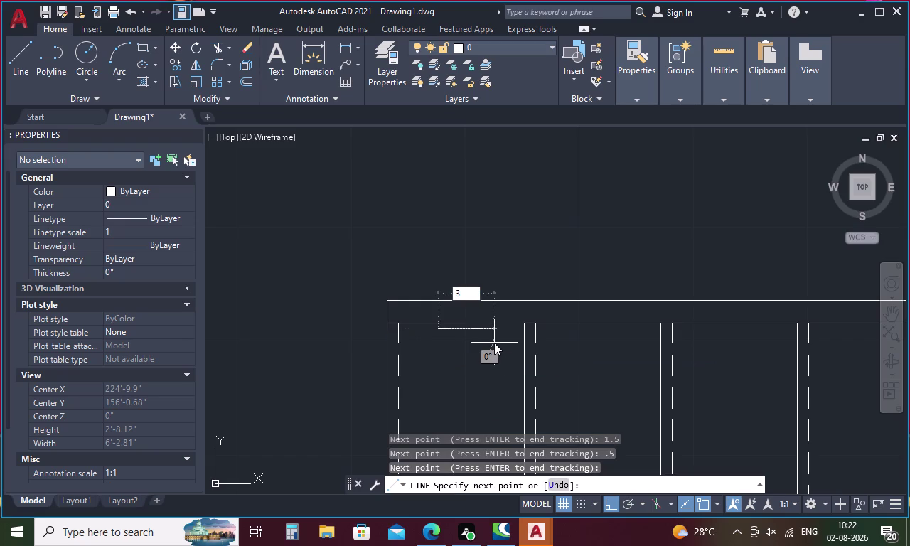
key(Return)
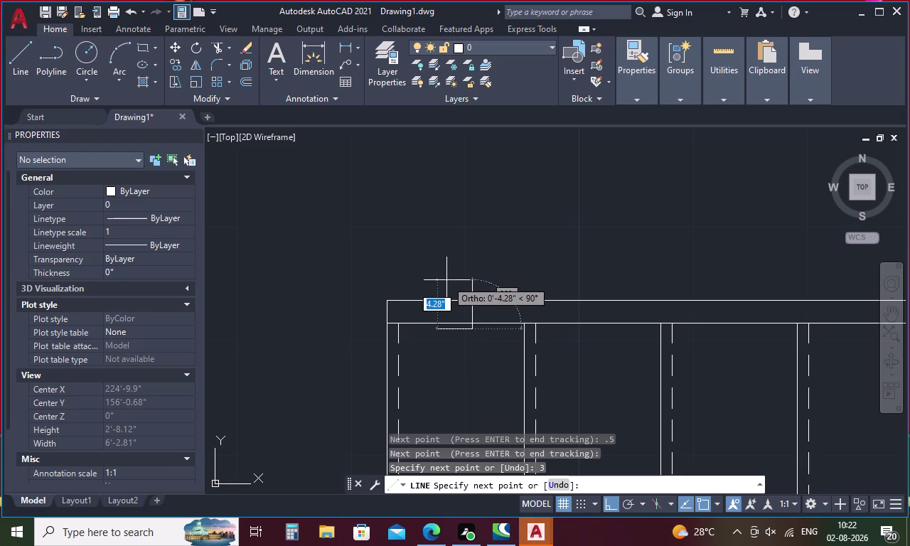
key(3)
key(Return)
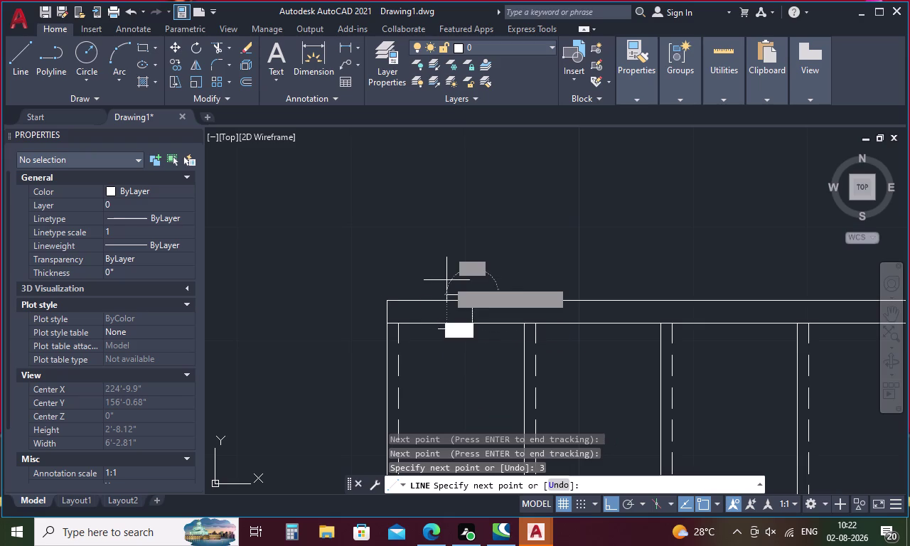
key(3)
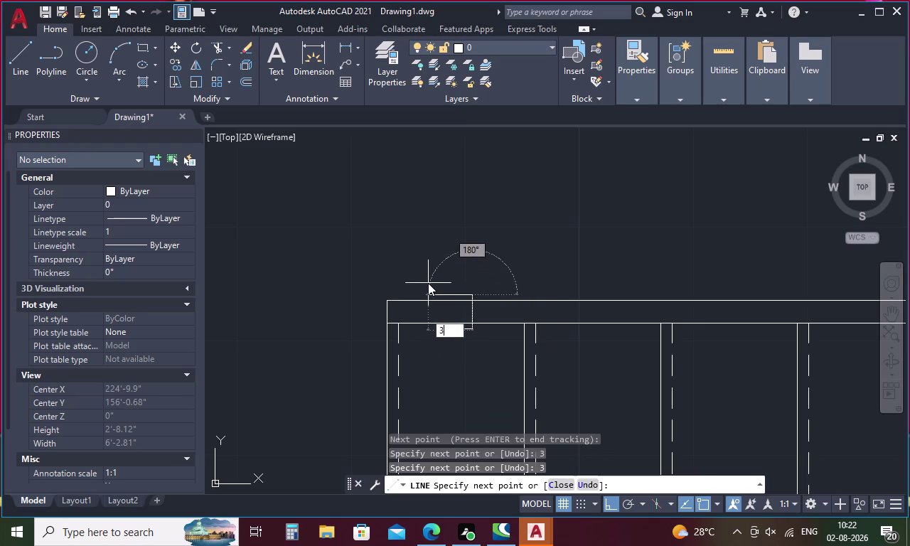
key(Return)
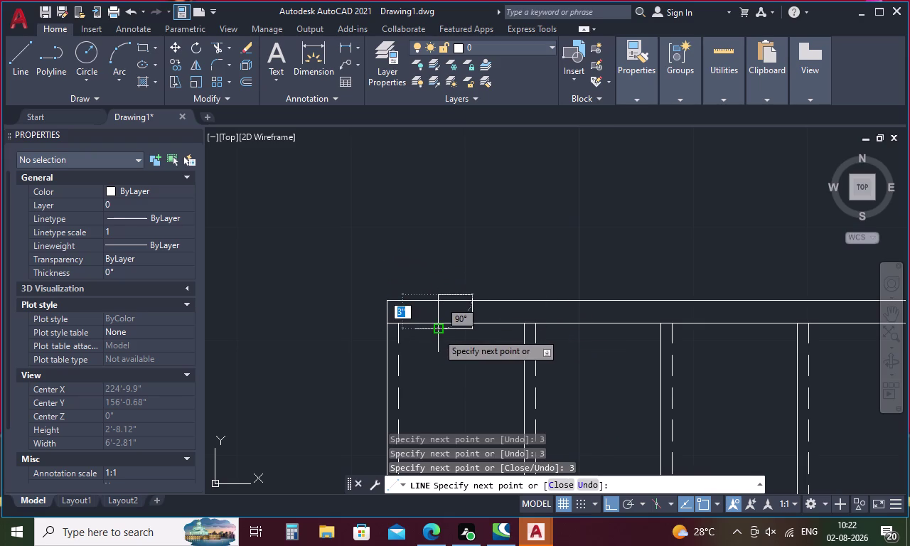
click(437, 332)
key(Escape)
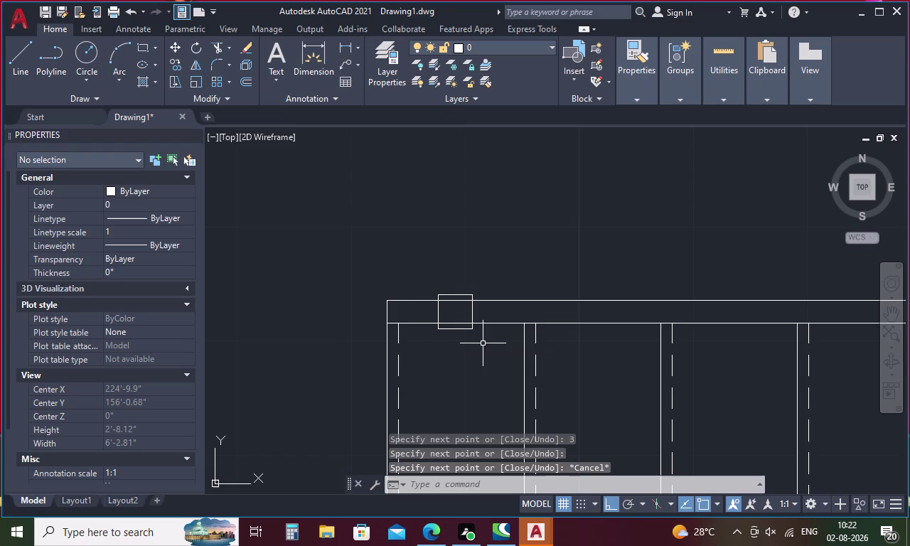
Select the square's four sides and join them with J into one polyline.
drag(477, 310, 403, 318)
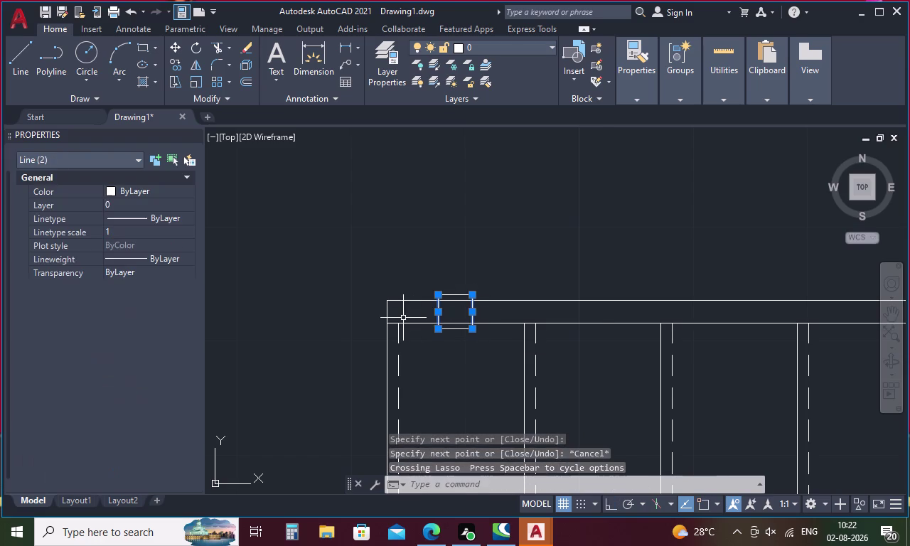
click(452, 293)
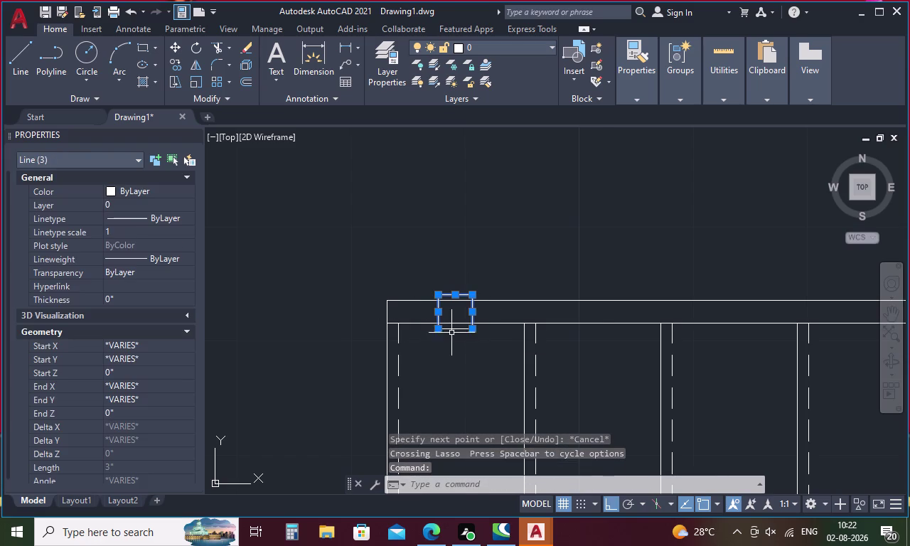
click(454, 330)
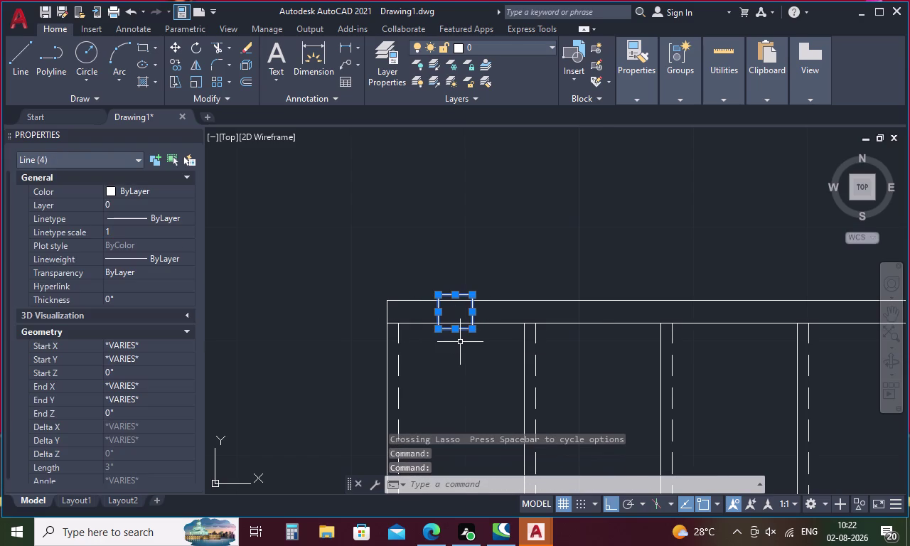
key(j)
key(Return)
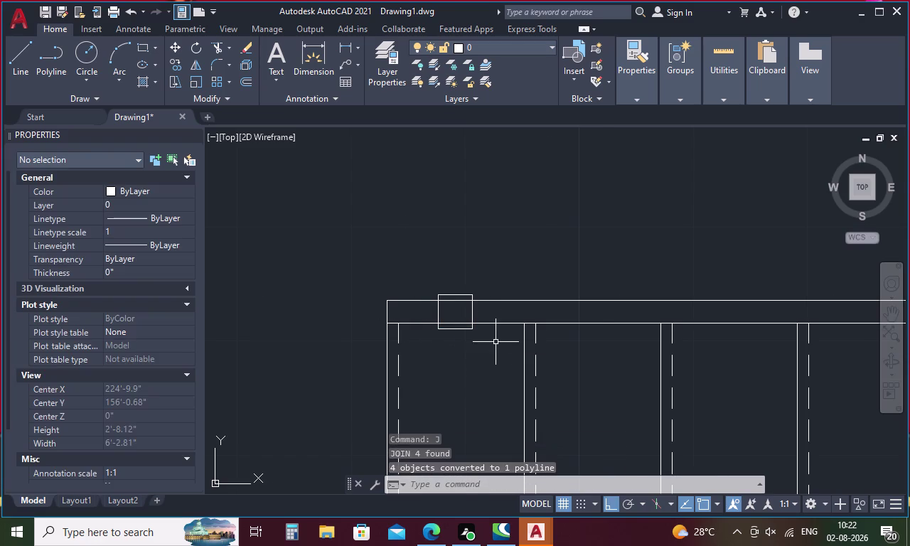
scroll(down, 3)
middle_drag(807, 356, 665, 384)
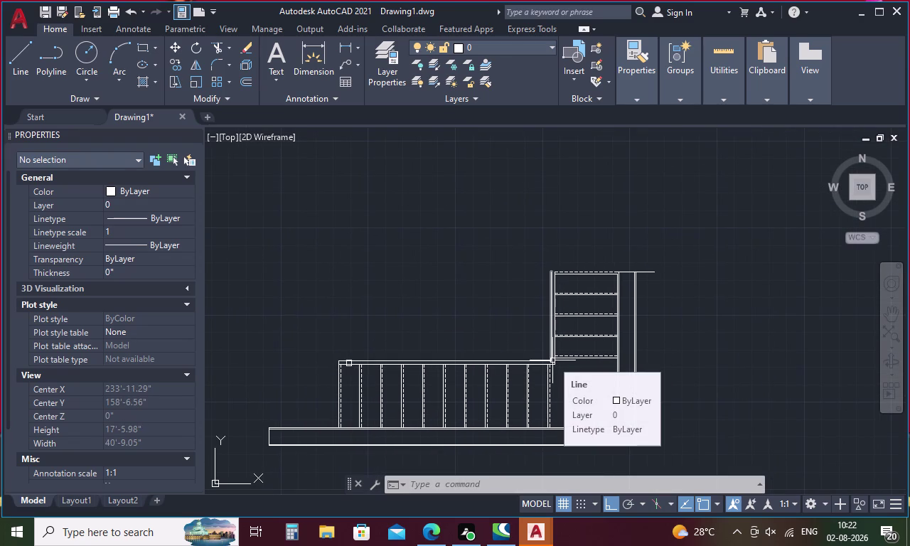
Start a line tracked from the landing corner with a .5 offset.
scroll(up, 3)
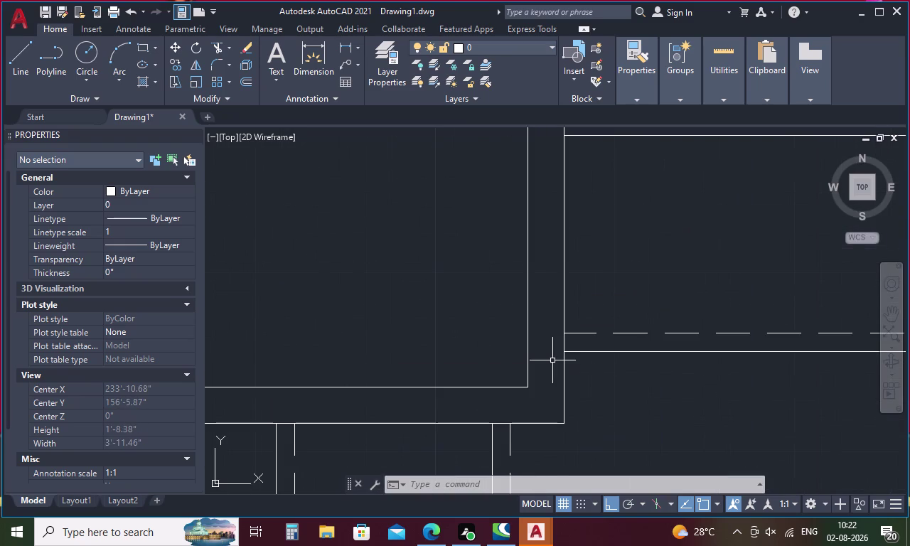
key(Escape)
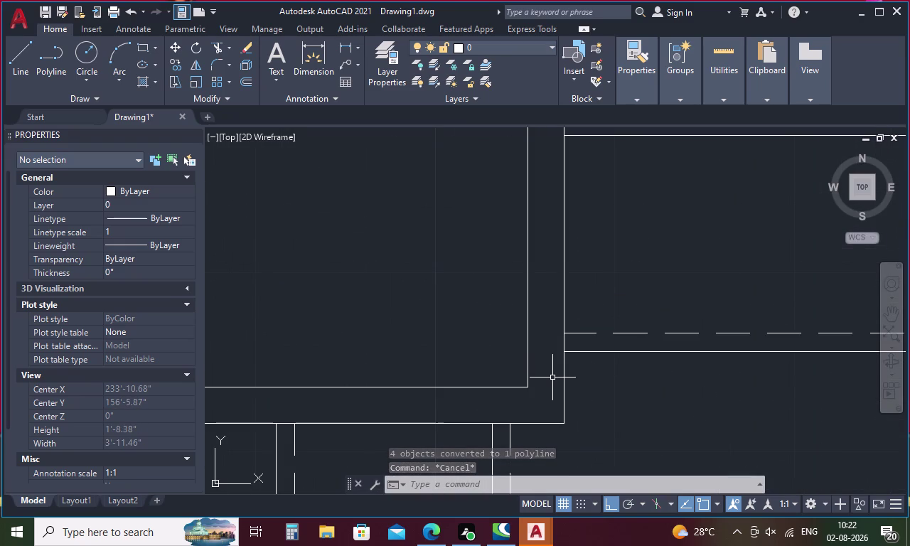
key(l)
key(Return)
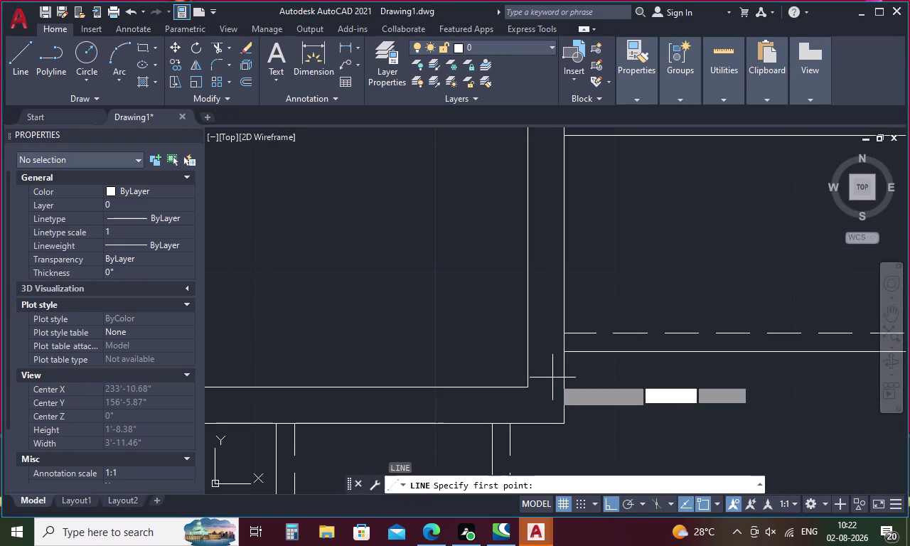
key(t)
key(k)
key(Return)
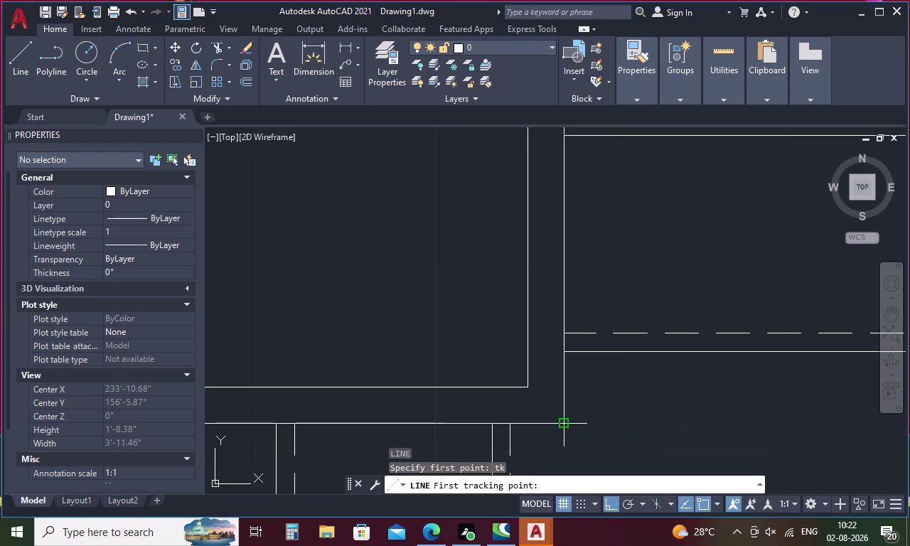
click(563, 423)
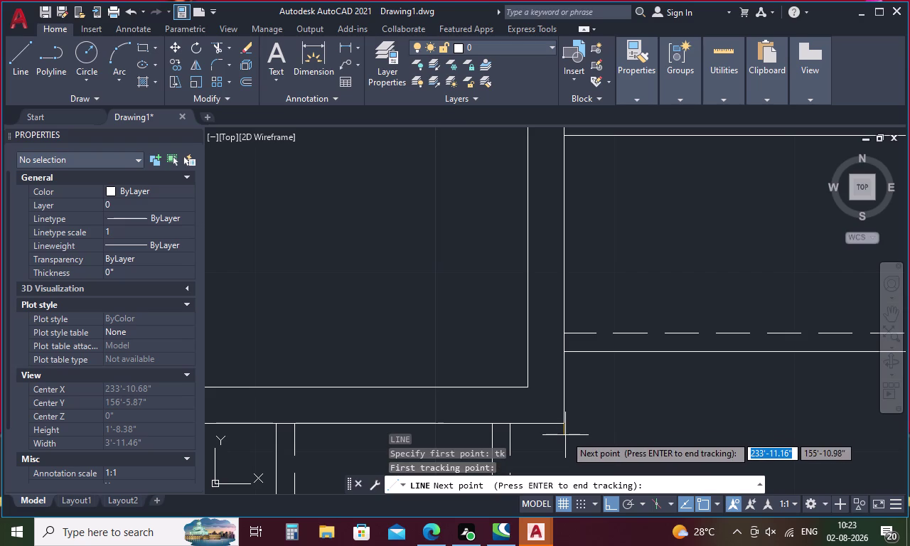
key(period)
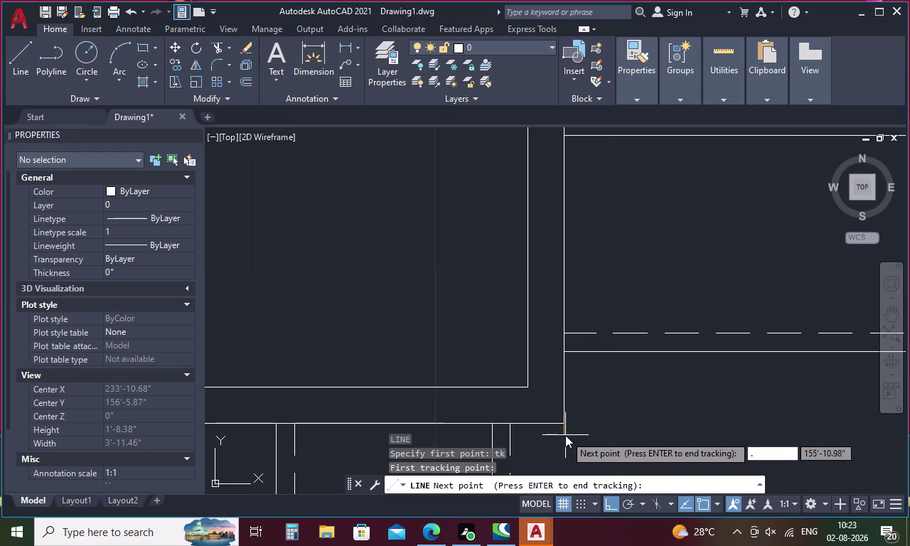
key(5)
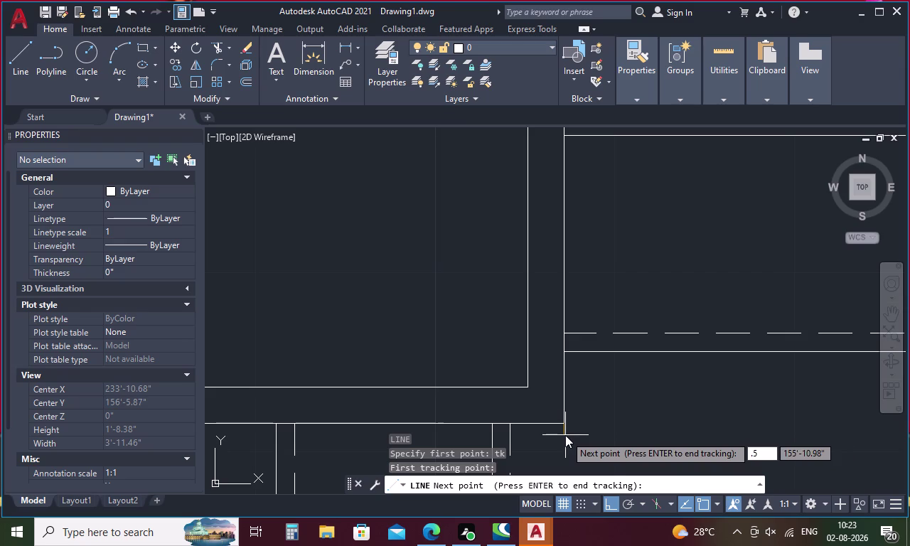
key(Return)
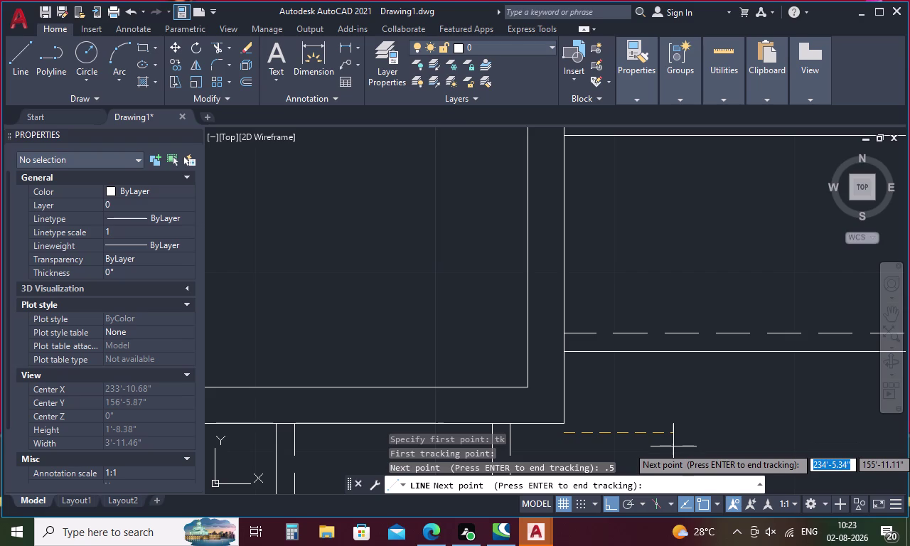
Cancel the tracked line and draw a line along the landing edge instead.
key(Escape)
key(l)
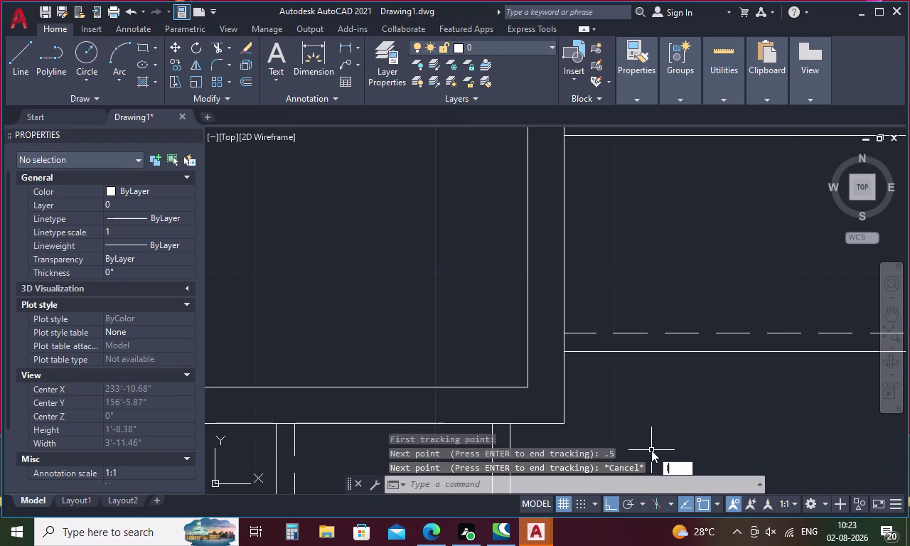
key(Return)
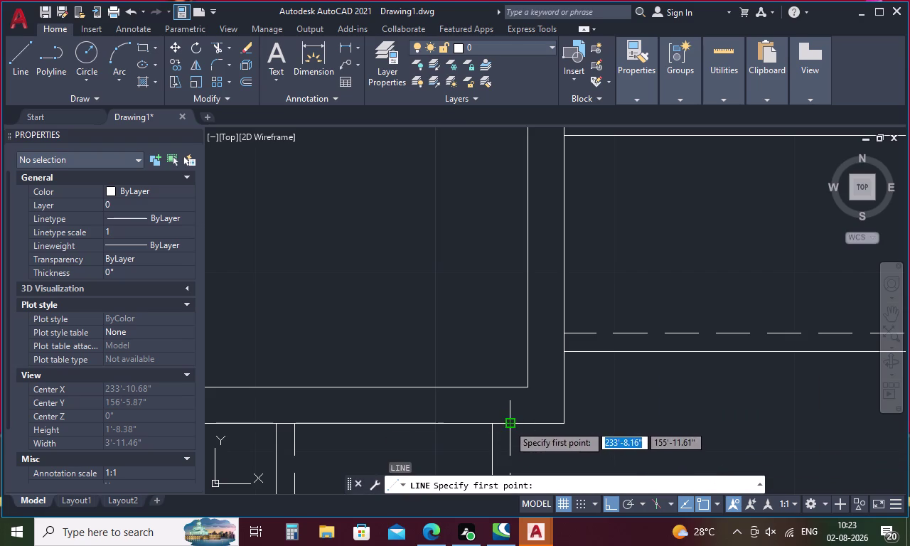
click(509, 425)
click(560, 424)
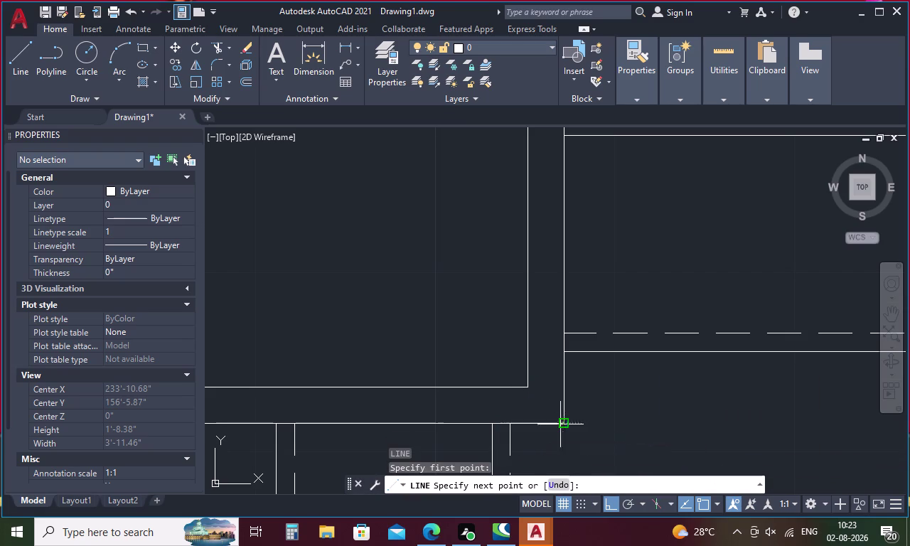
Start another line using TK tracking for its first point.
key(Escape)
key(l)
key(Return)
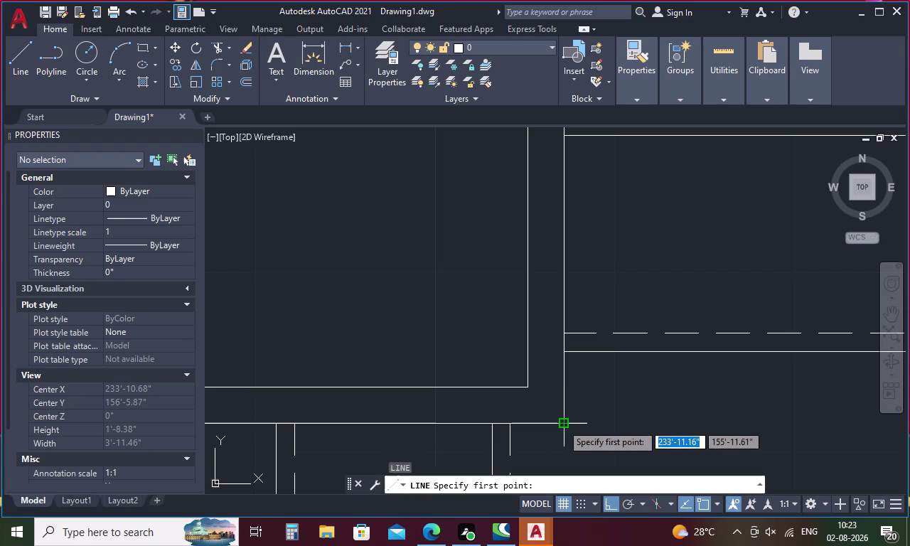
text(tl)
key(BackSpace)
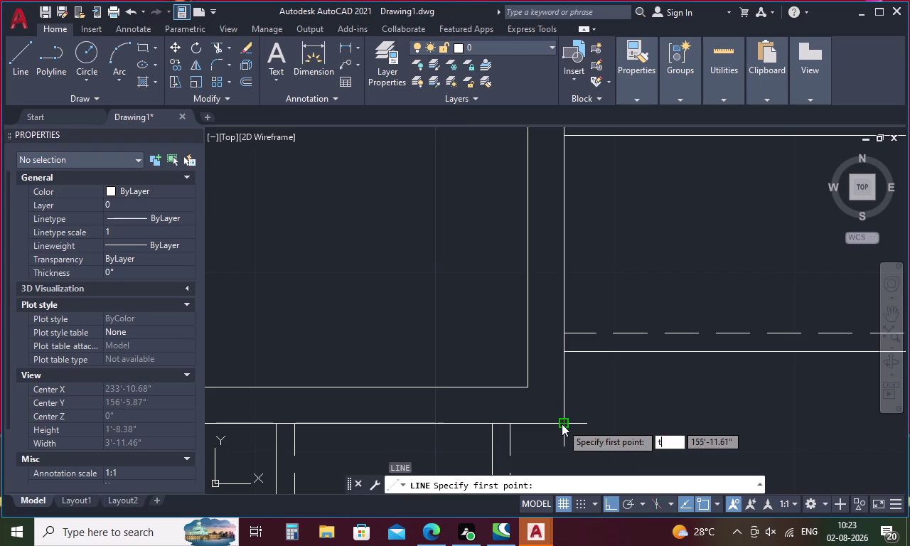
key(k)
key(Return)
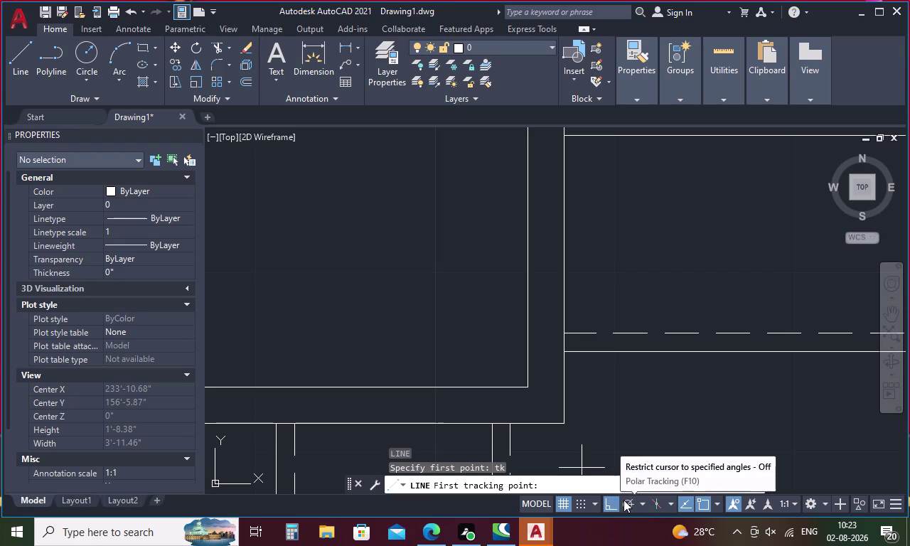
Toggle OSNAP and check midpoint, center, node, quadrant, perpendicular, tangent, nearest and parallel snaps.
click(702, 505)
click(702, 505)
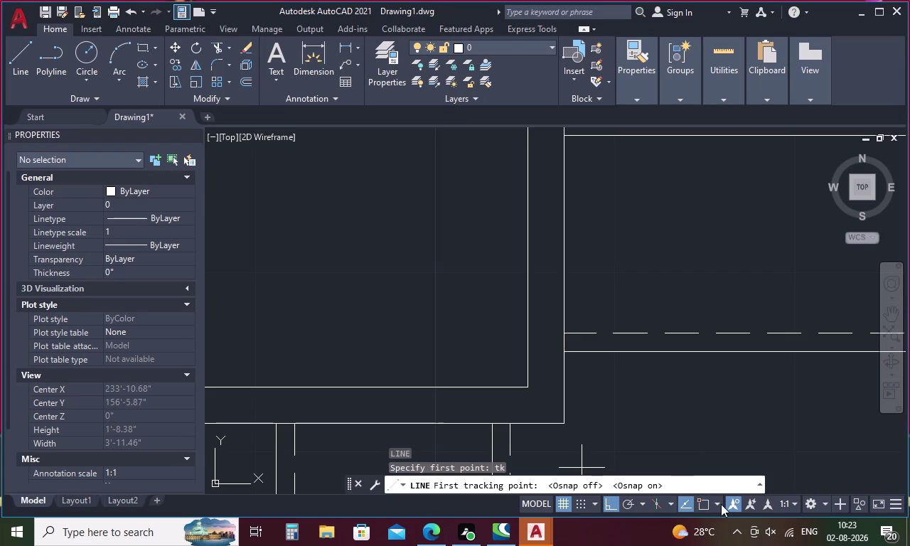
click(718, 503)
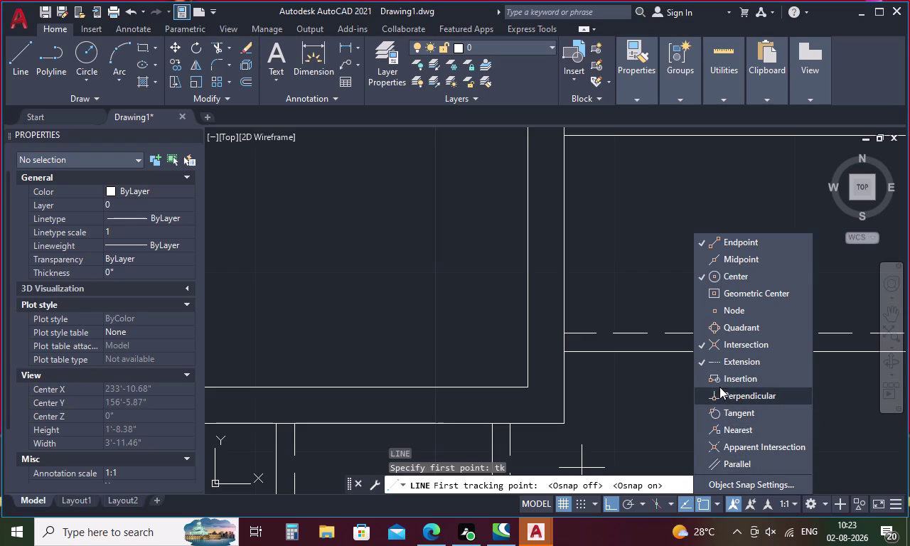
click(702, 257)
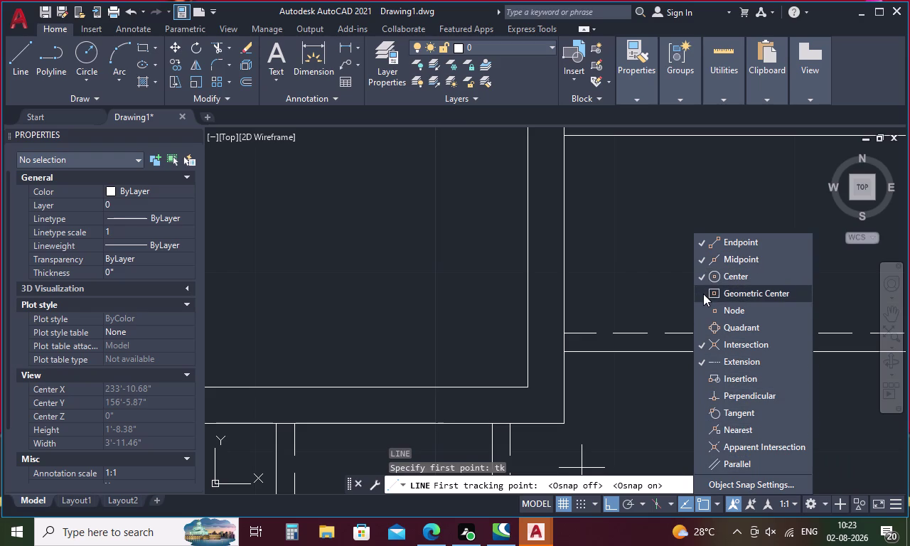
click(703, 294)
click(701, 309)
click(700, 333)
click(699, 367)
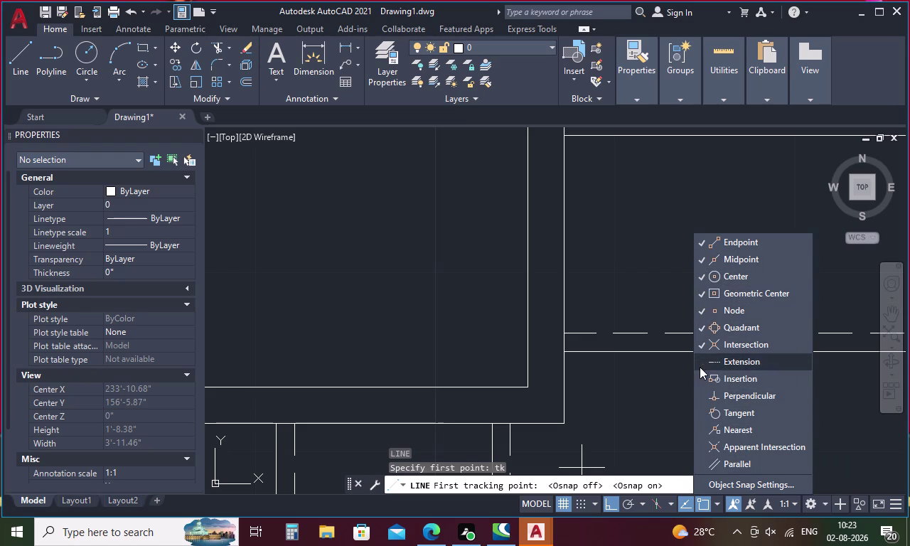
click(699, 380)
click(697, 363)
click(698, 396)
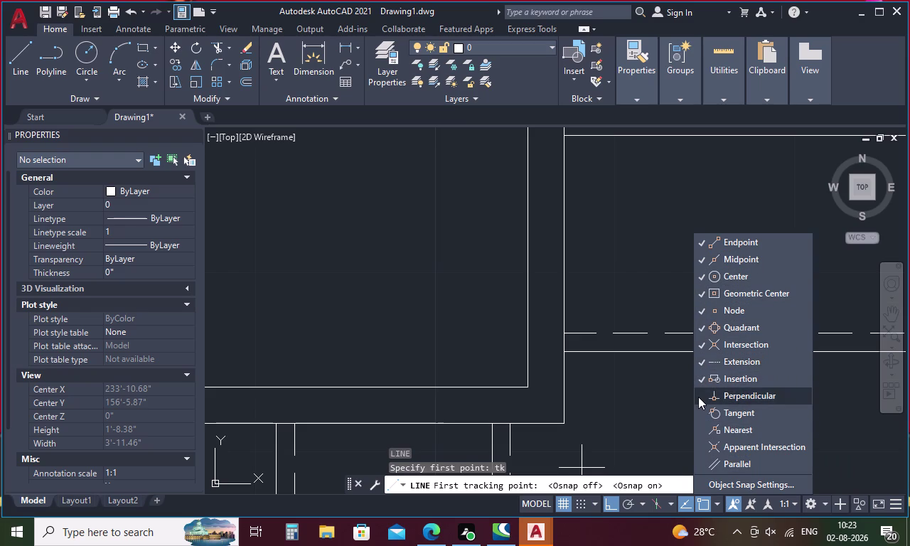
click(699, 416)
click(699, 429)
click(702, 447)
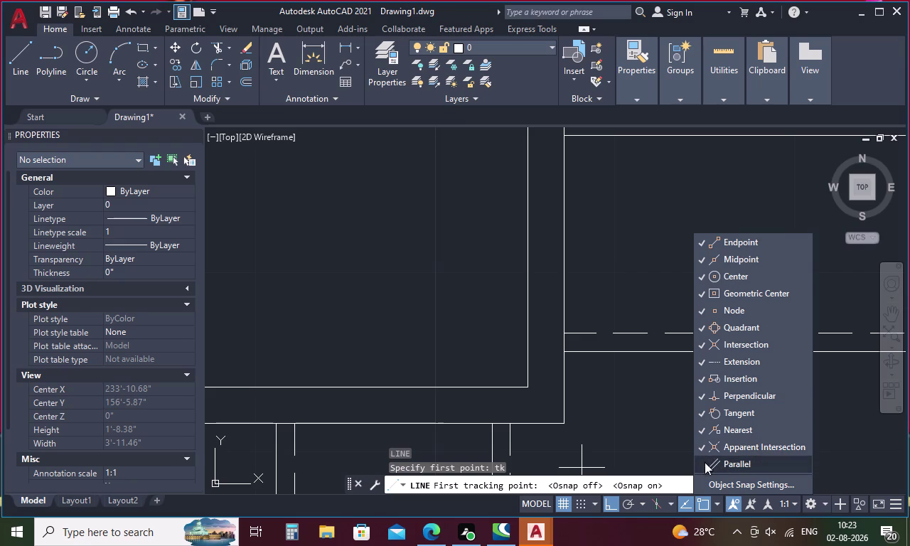
click(706, 468)
Turn on every snap mode with Select All in Object Snap Settings.
click(714, 485)
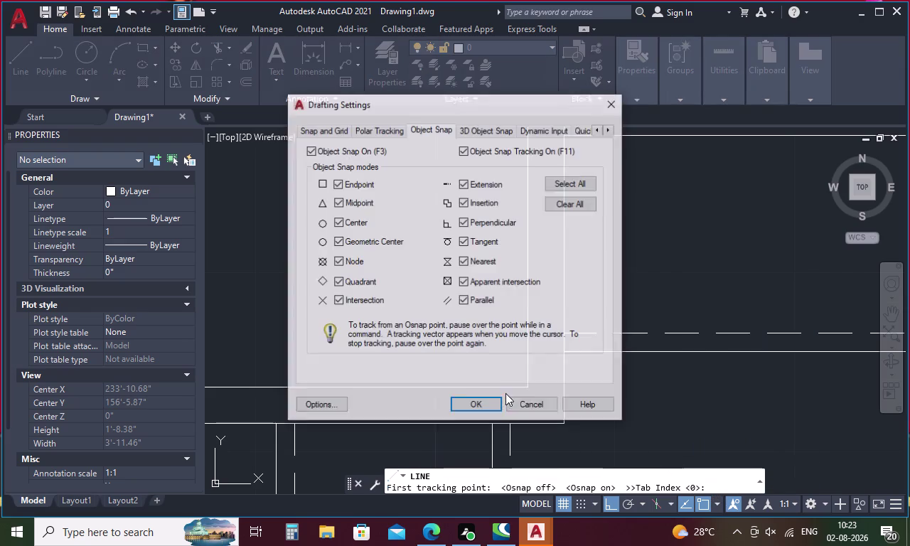
click(574, 181)
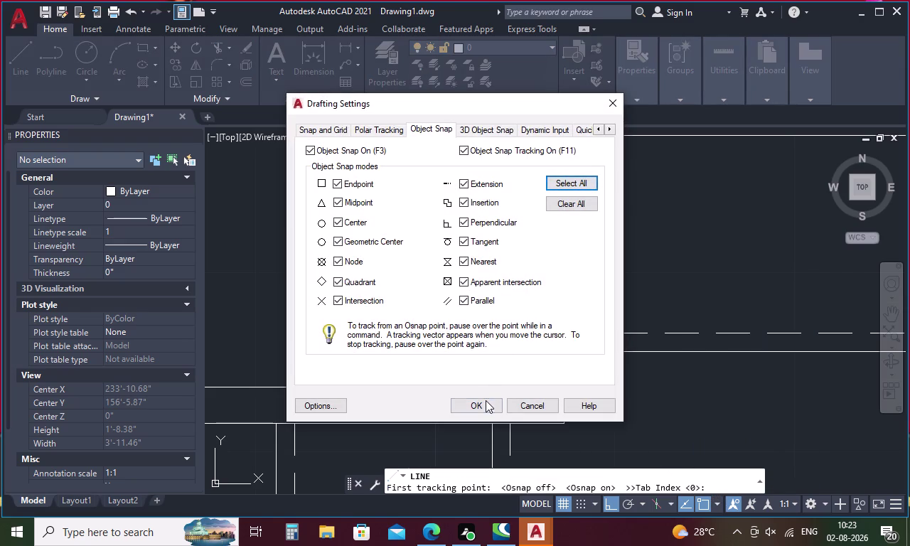
click(486, 400)
scroll(down, 3)
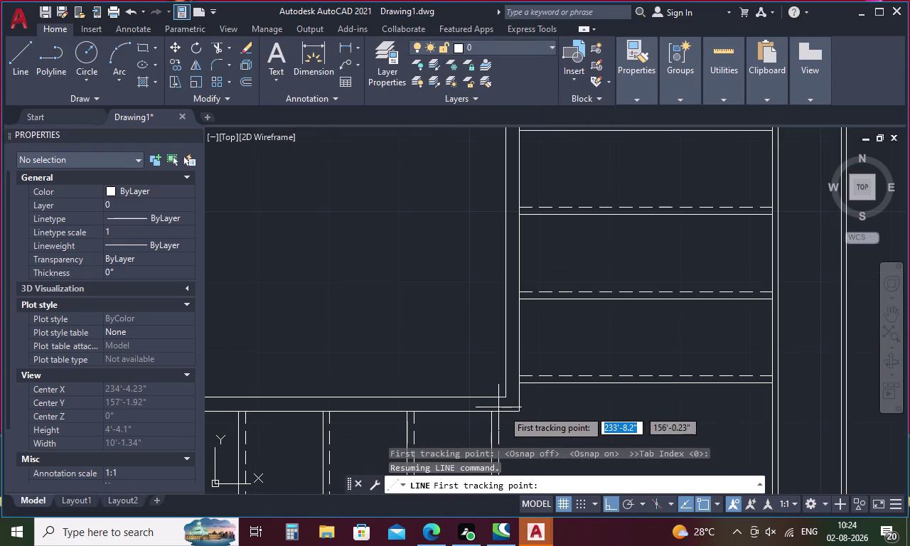
Cancel the tracked line, then use DIST to confirm the corner gap is 3 inches.
click(506, 412)
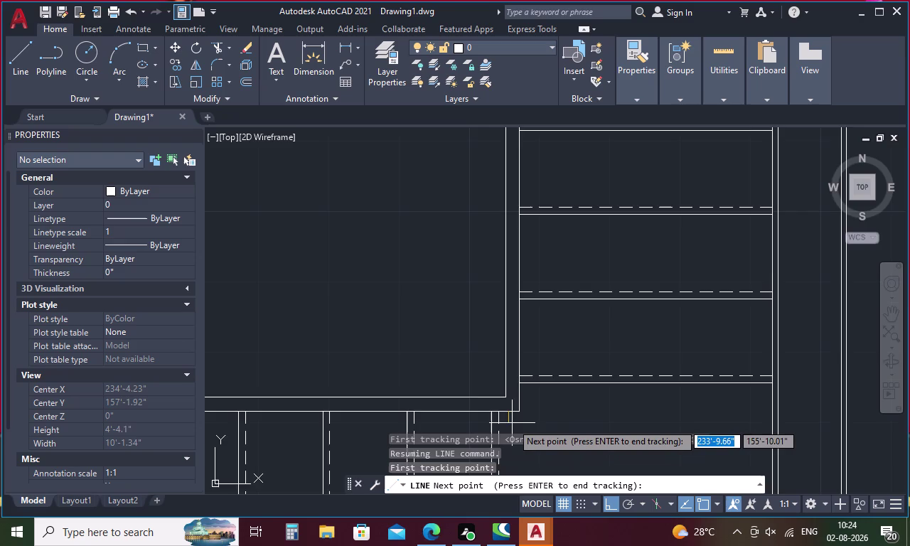
scroll(up, 3)
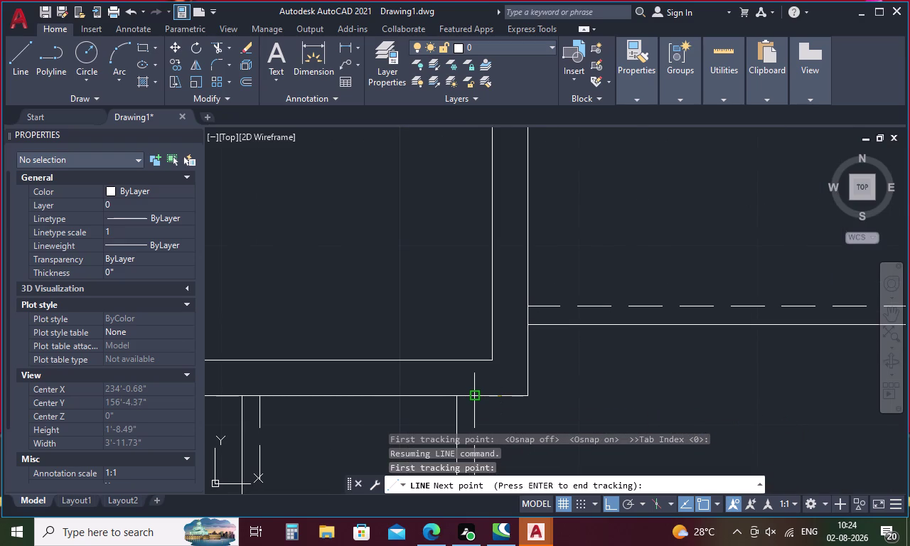
key(Escape)
key(d)
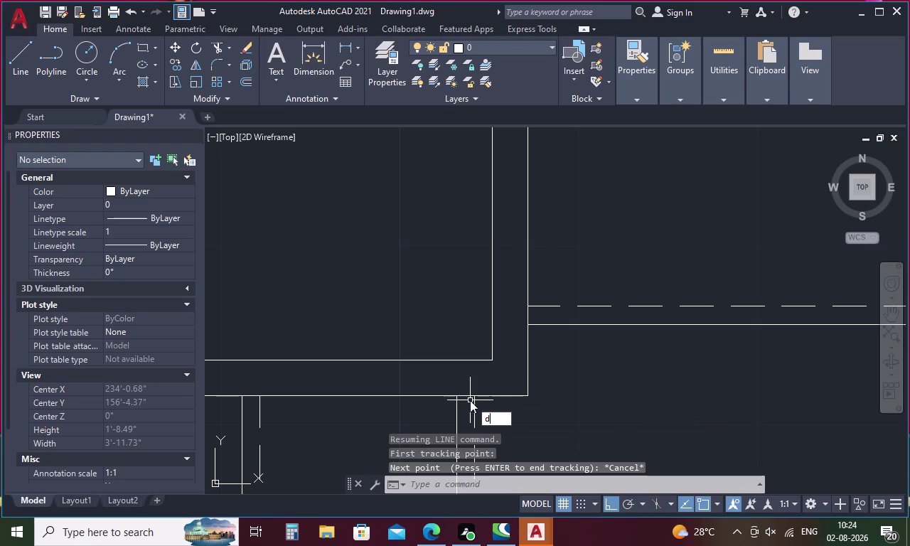
key(i)
key(Return)
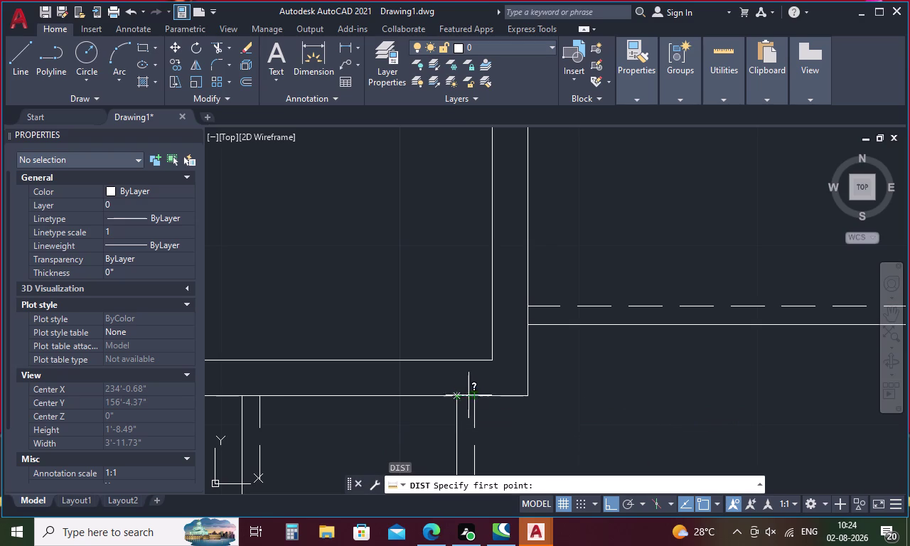
click(472, 395)
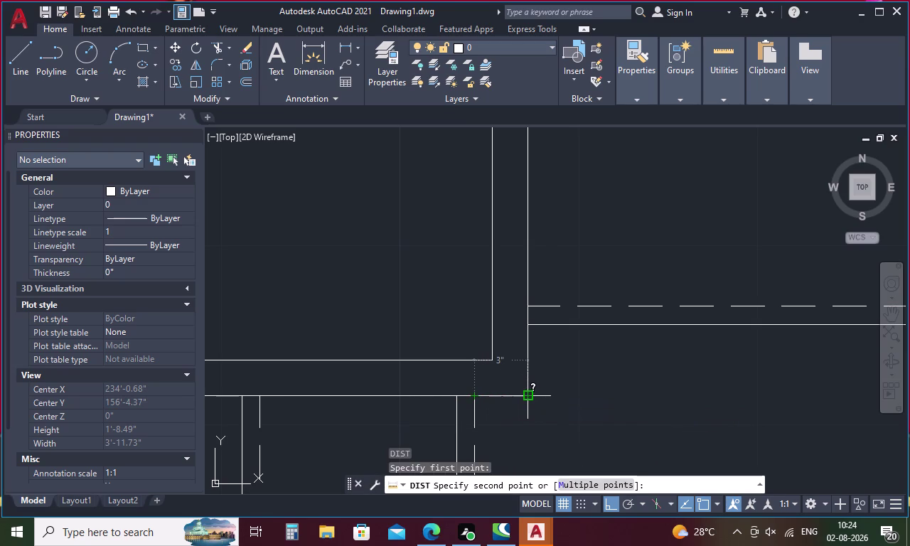
key(Escape)
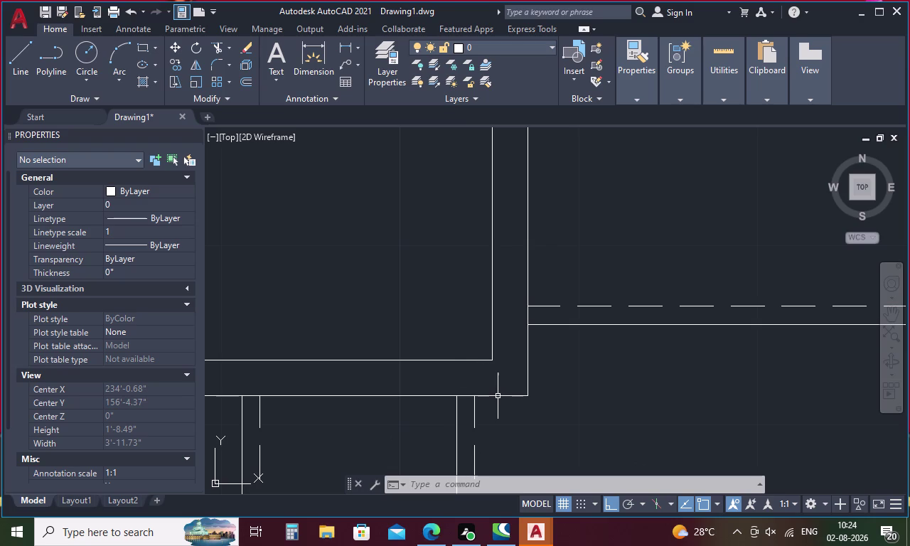
click(498, 396)
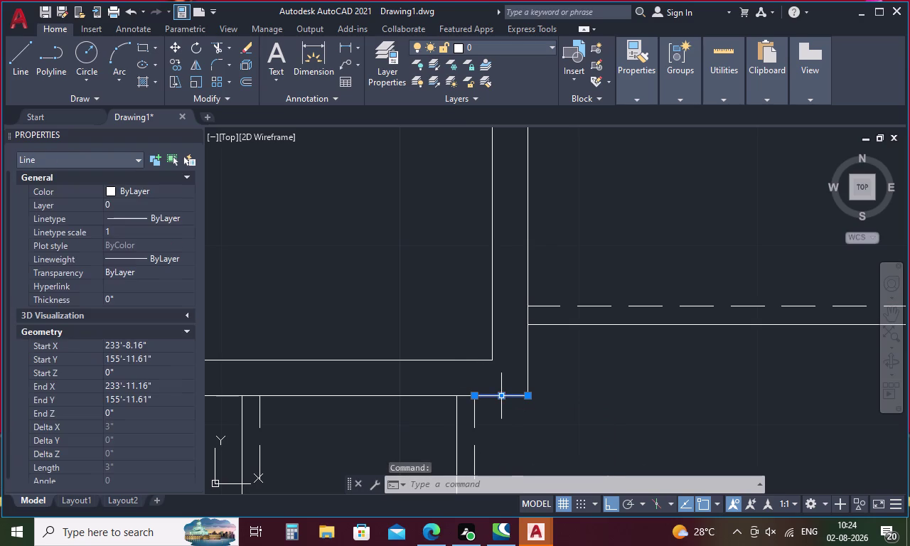
Draw a 3-inch square starting 0.5 inch tracked from the stair corner.
key(Delete)
key(l)
key(Return)
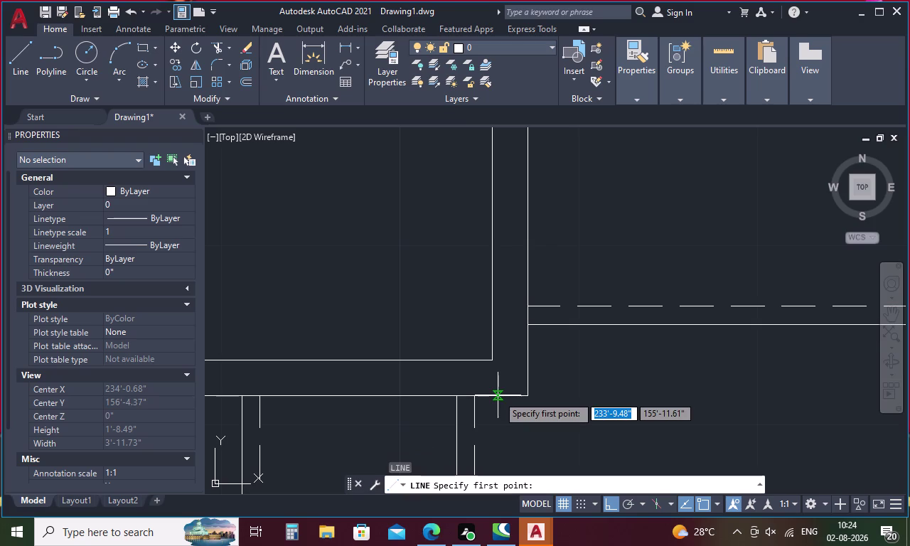
text(tk)
key(Return)
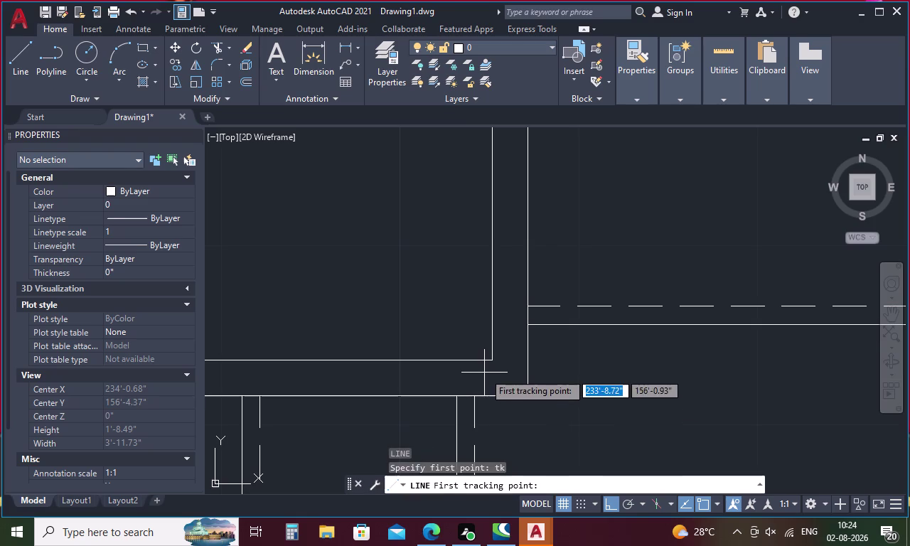
click(475, 397)
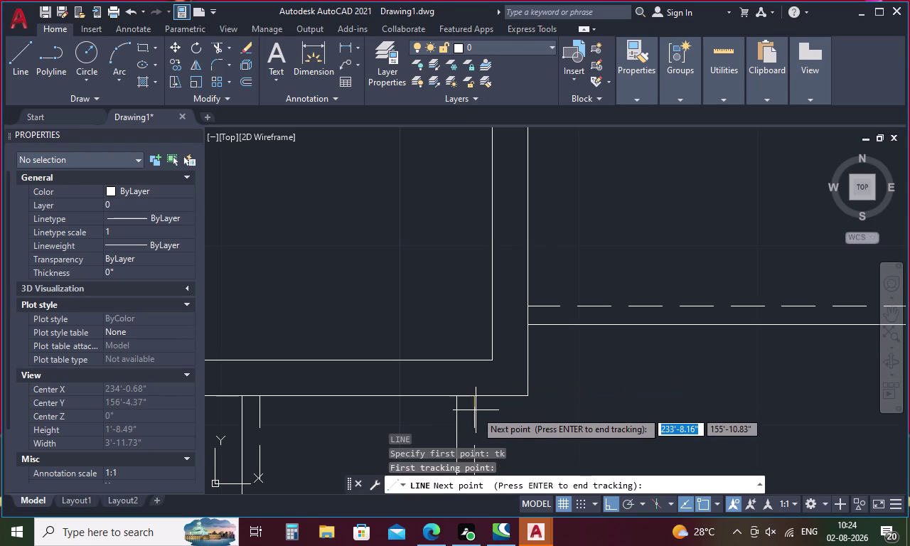
text(.5)
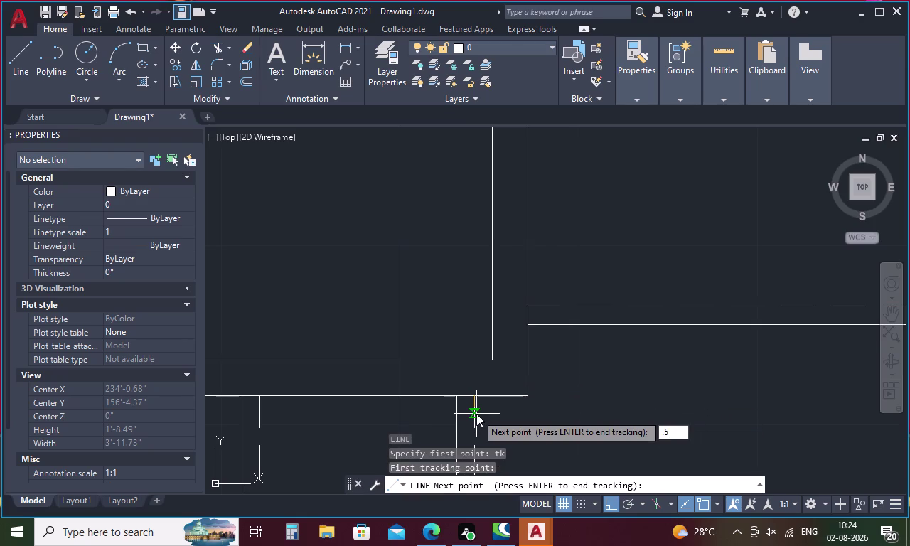
key(Return)
key(Return)
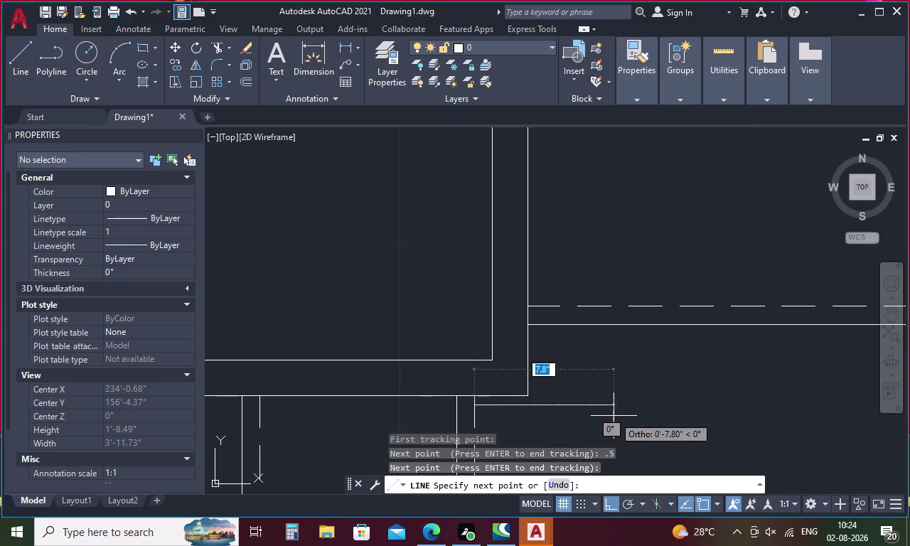
key(3)
key(Return)
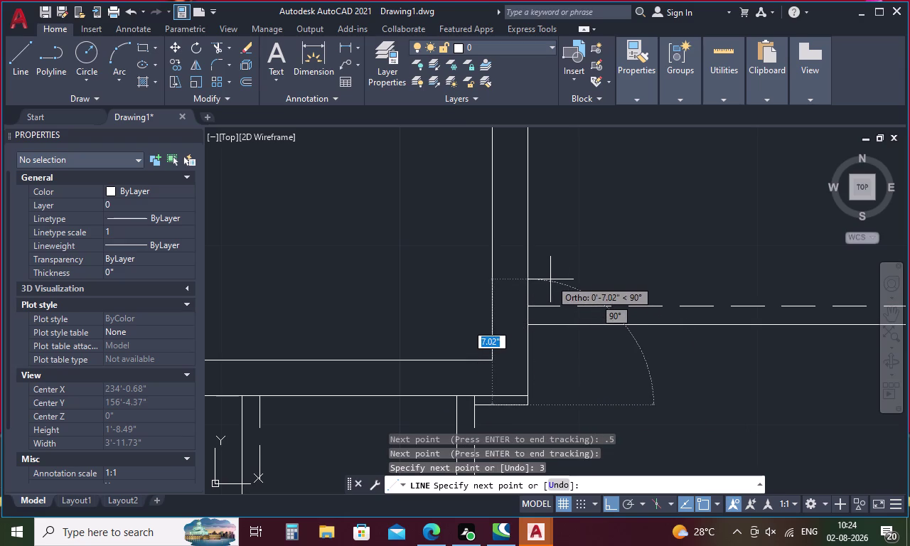
key(3)
key(Return)
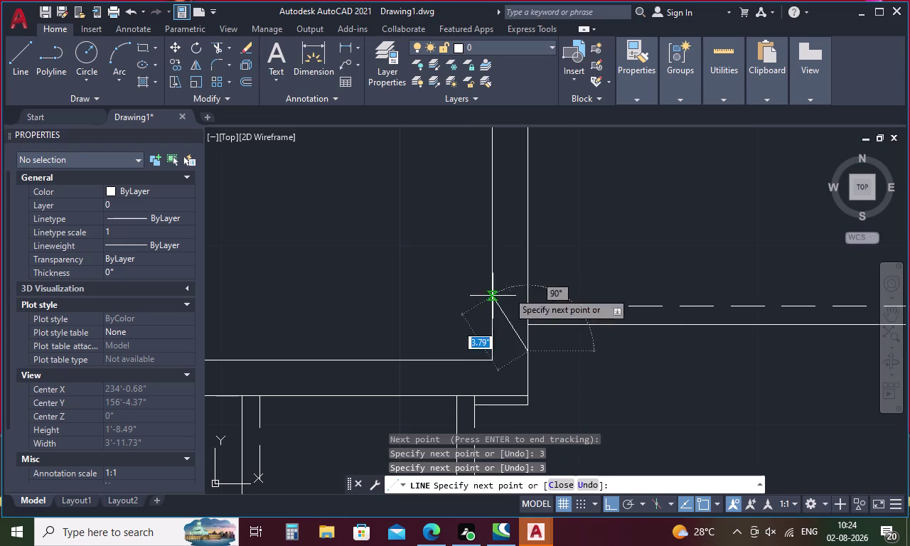
key(3)
key(Return)
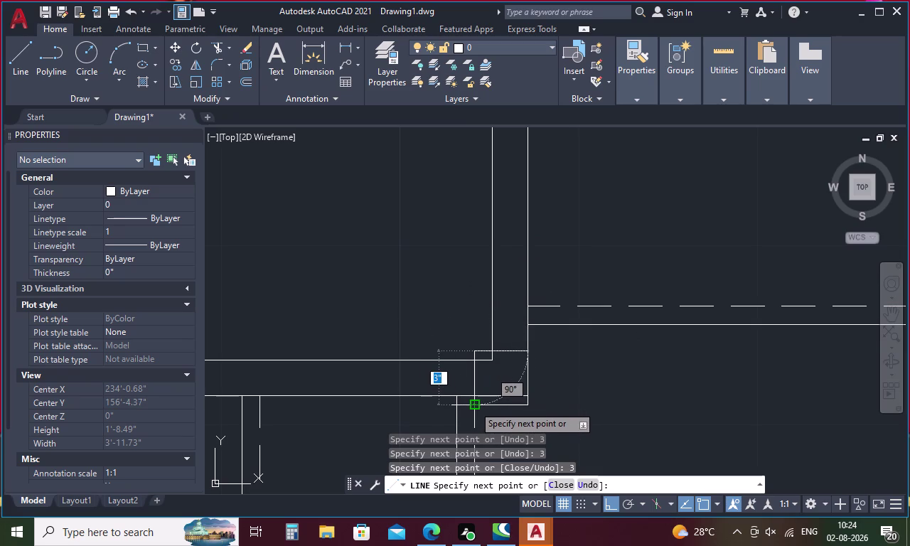
click(473, 405)
key(Escape)
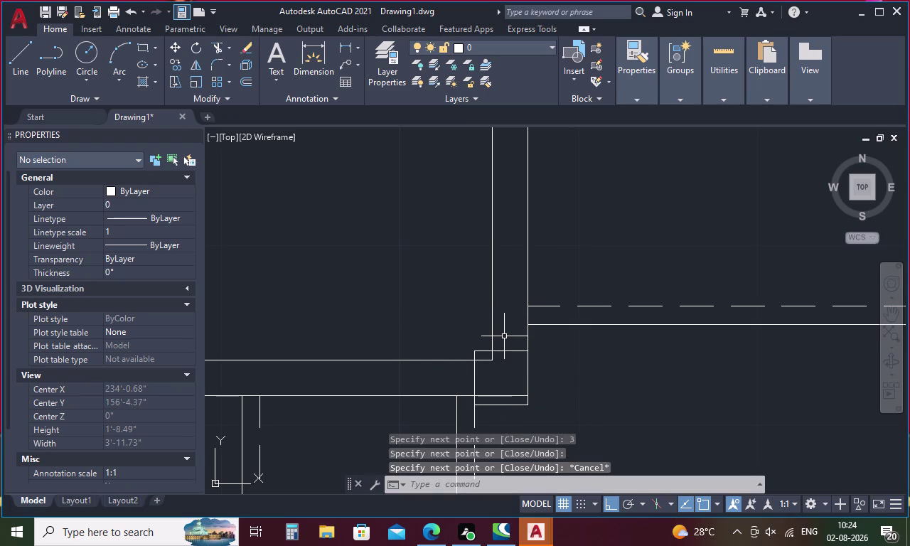
Join the square's four edges into a single polyline.
click(505, 349)
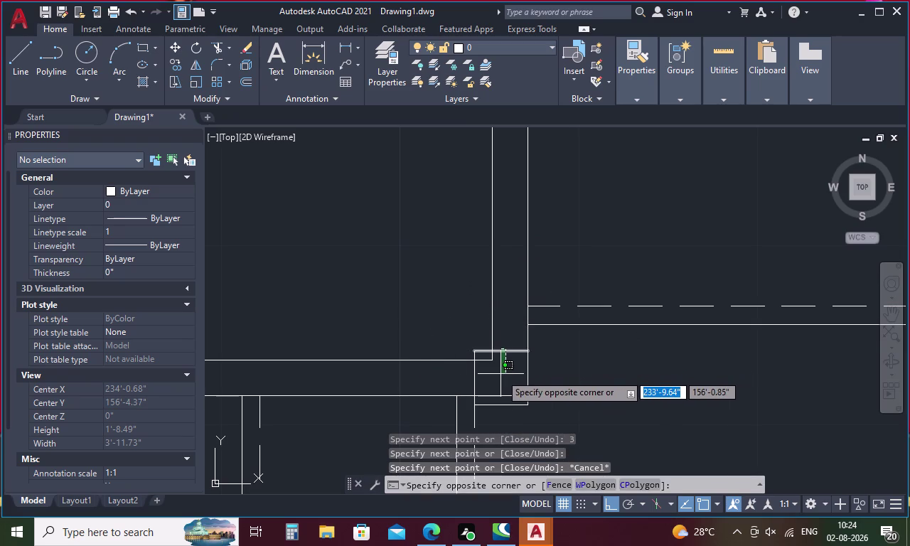
click(501, 374)
click(475, 376)
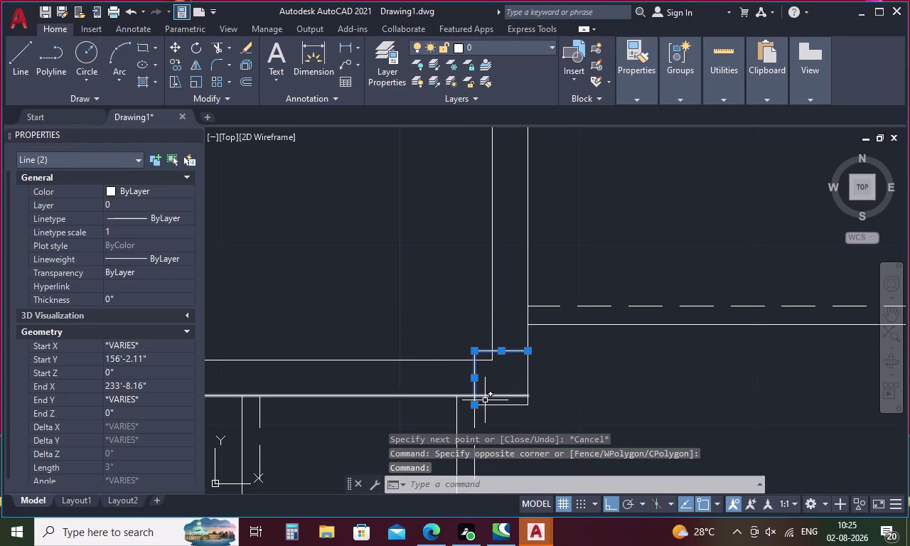
click(487, 405)
click(526, 371)
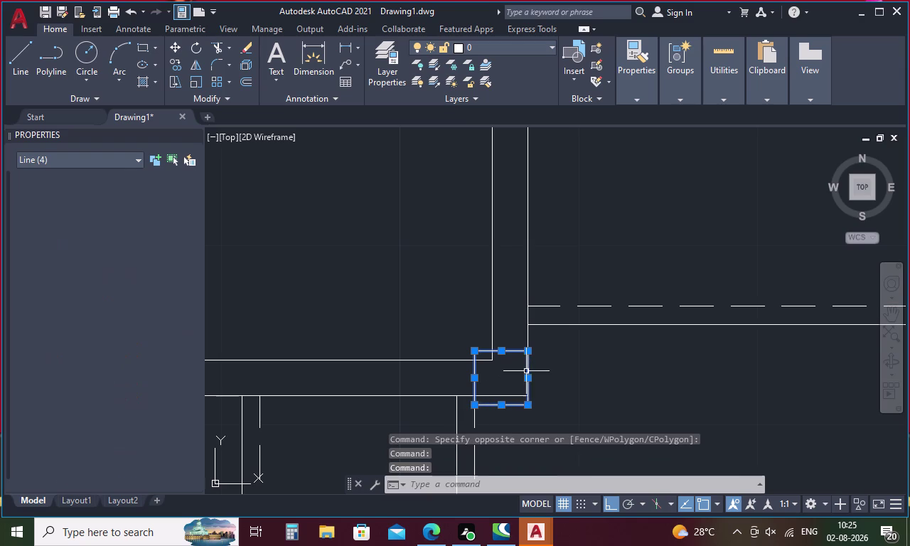
key(j)
key(Return)
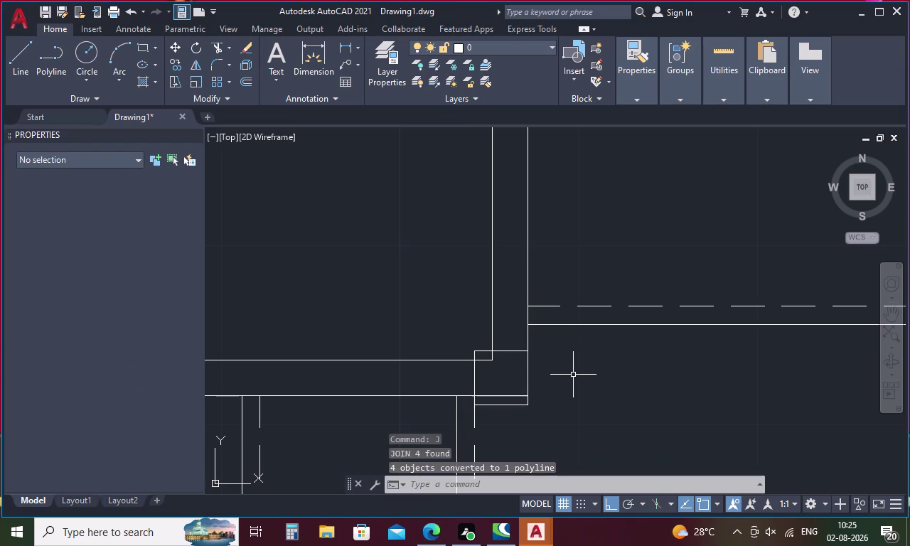
Offset the corner post square 0.5 inch inward.
key(o)
key(Return)
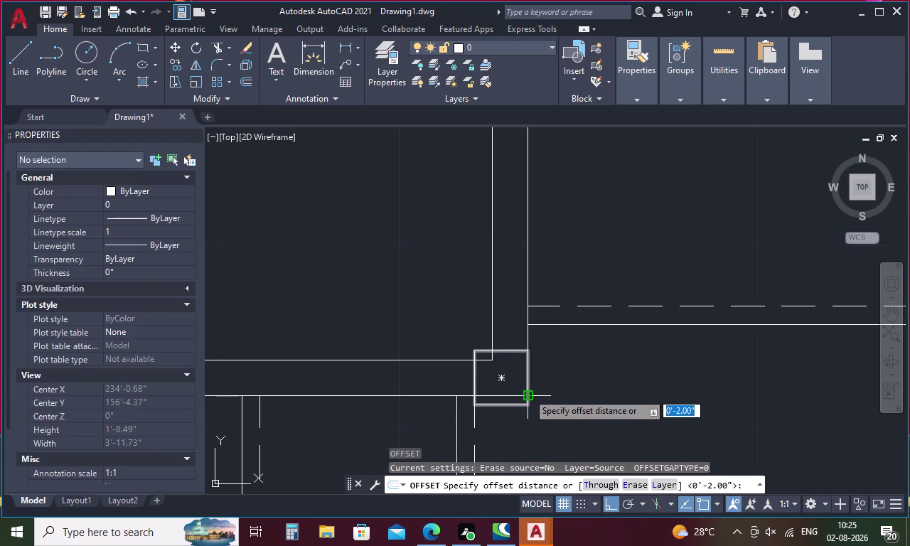
text(.)
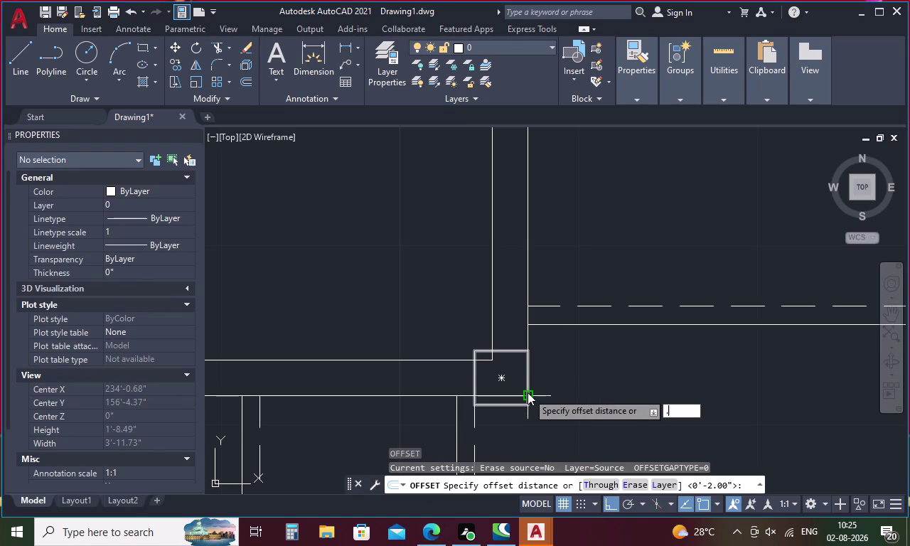
text(5)
key(Return)
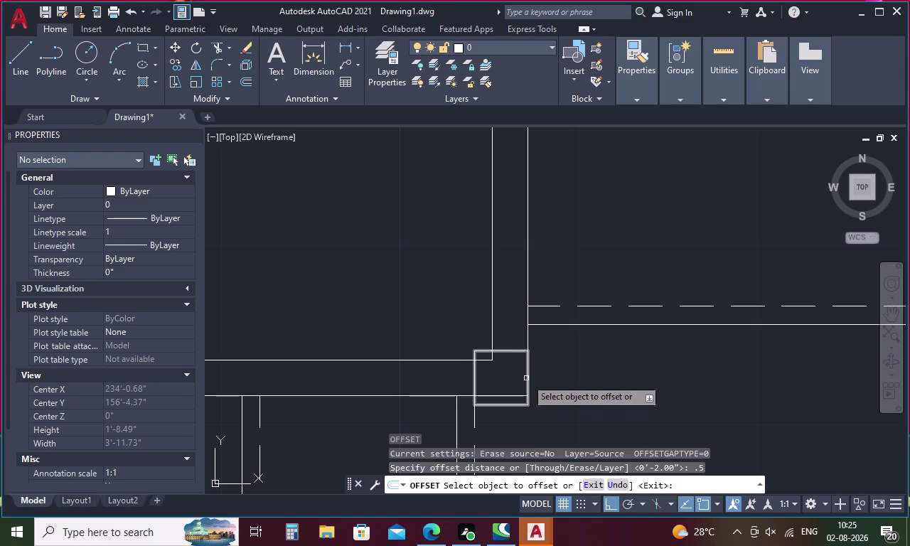
click(526, 378)
click(513, 378)
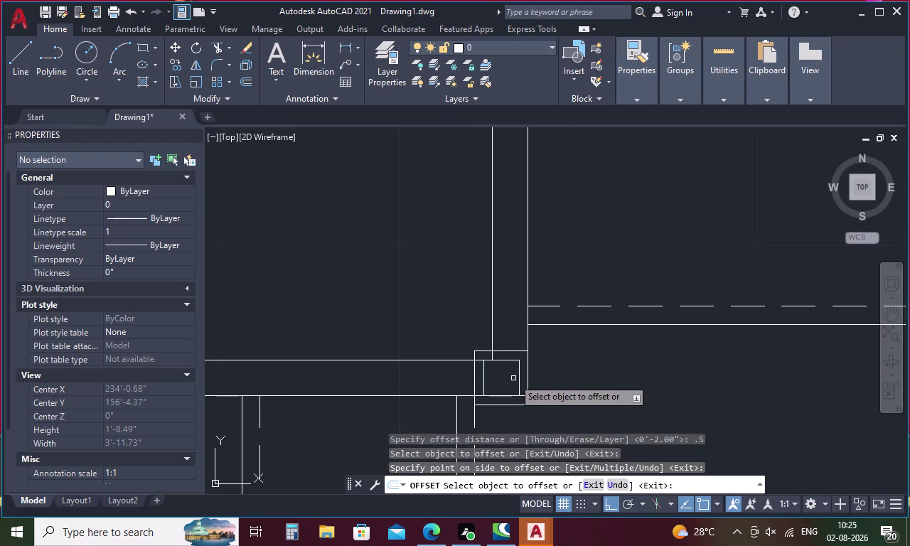
scroll(down, 3)
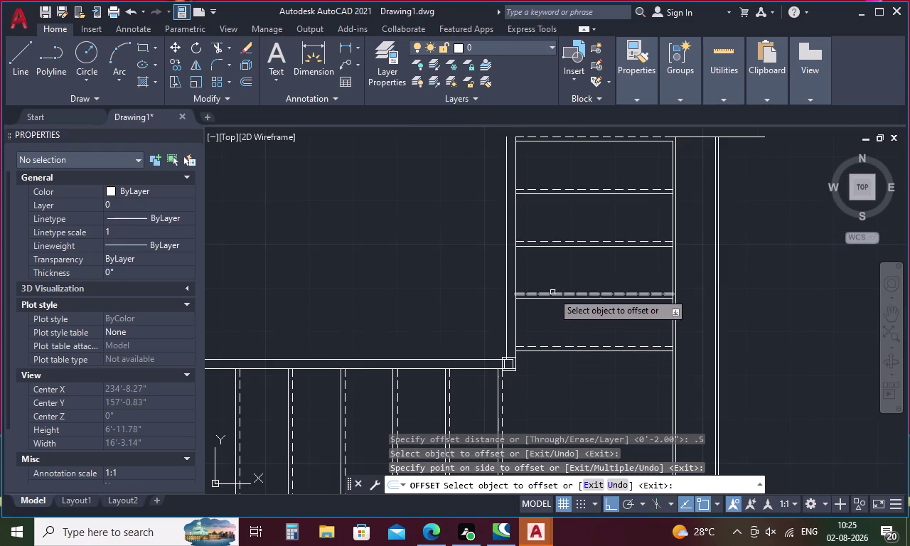
middle_drag(552, 292, 547, 368)
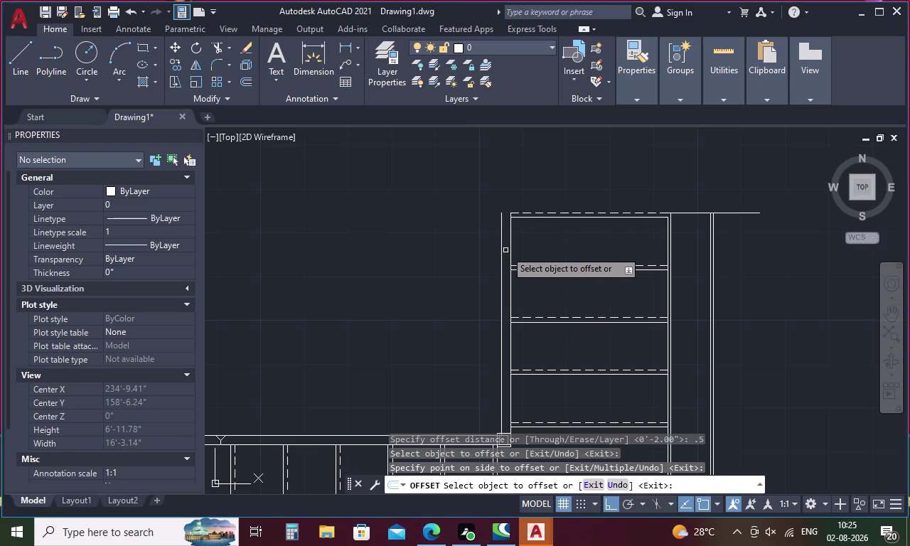
middle_drag(505, 250, 500, 208)
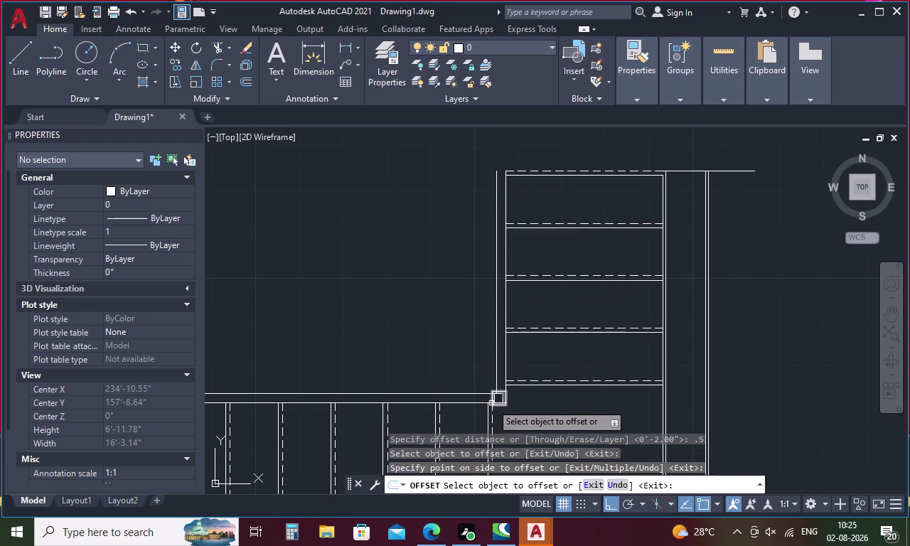
key(Escape)
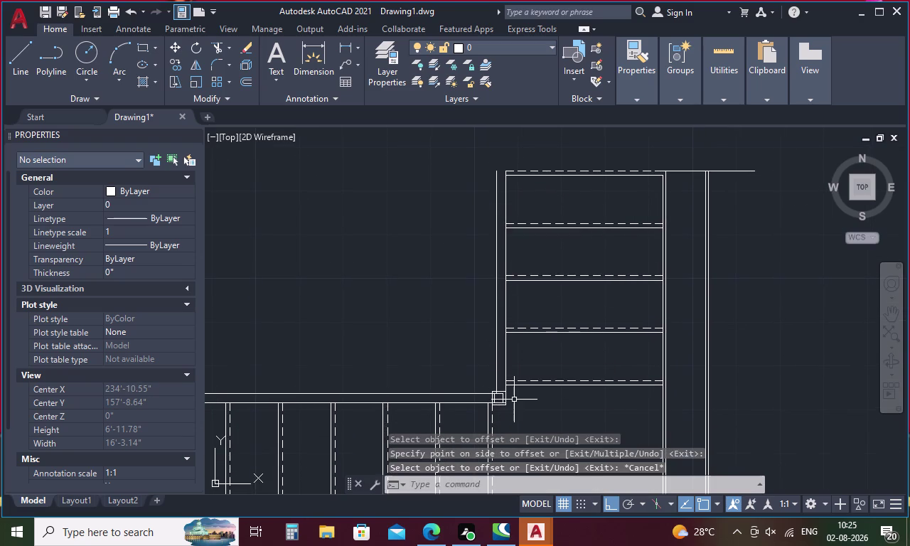
Draw an 11-inch vertical line down from the upper flight's top edge.
key(l)
key(Return)
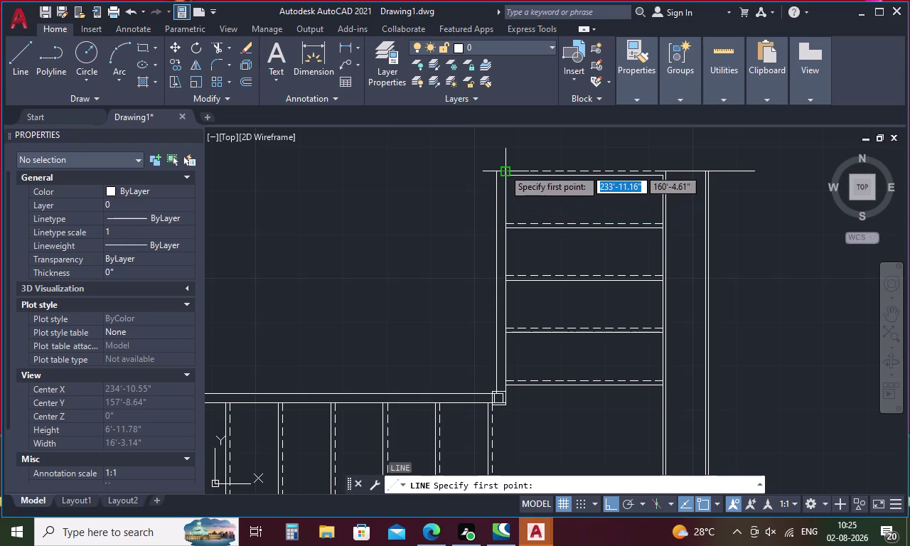
click(505, 174)
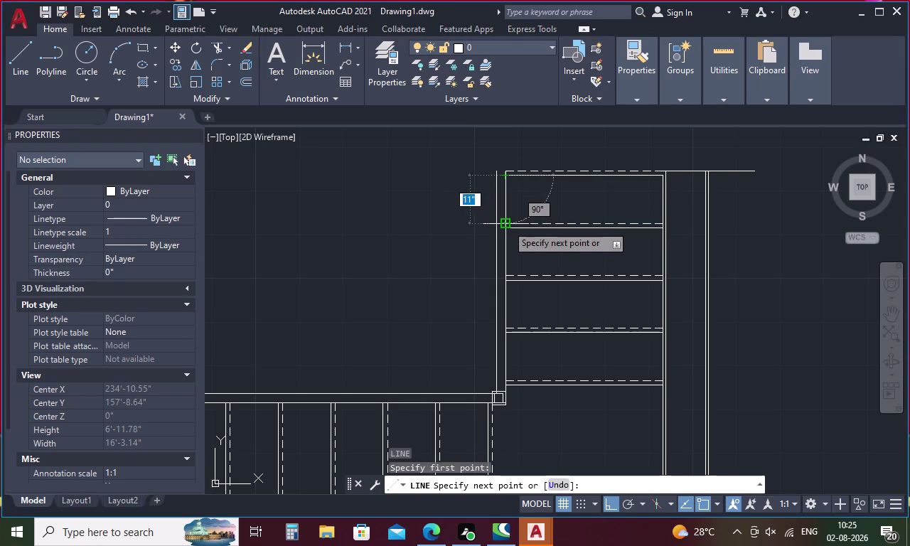
click(507, 225)
key(Escape)
scroll(up, 3)
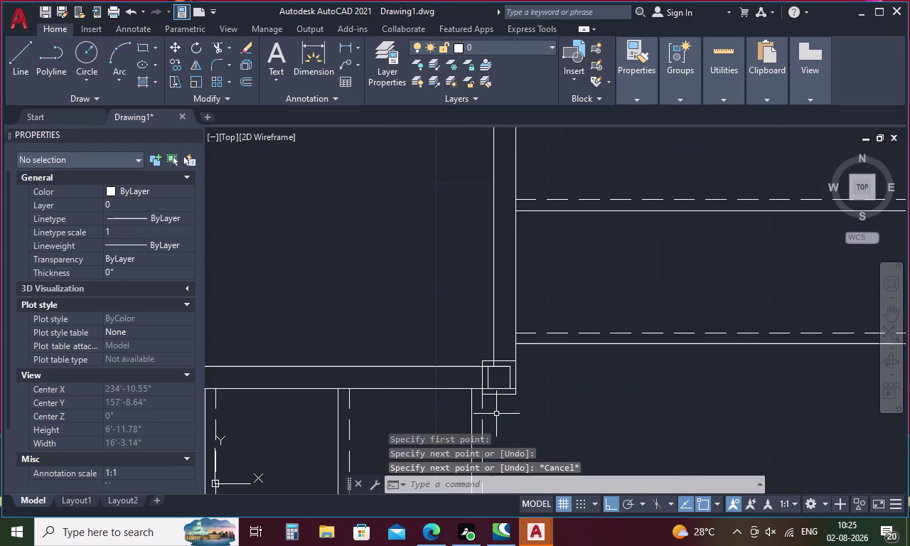
Select the two post squares and start Copy Selection, then cancel it.
click(499, 367)
click(500, 359)
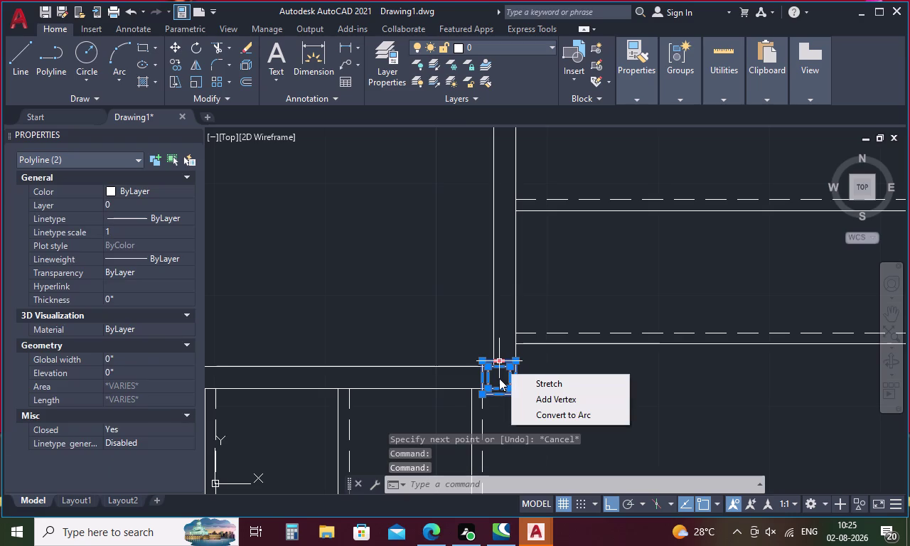
scroll(up, 3)
scroll(up, 3)
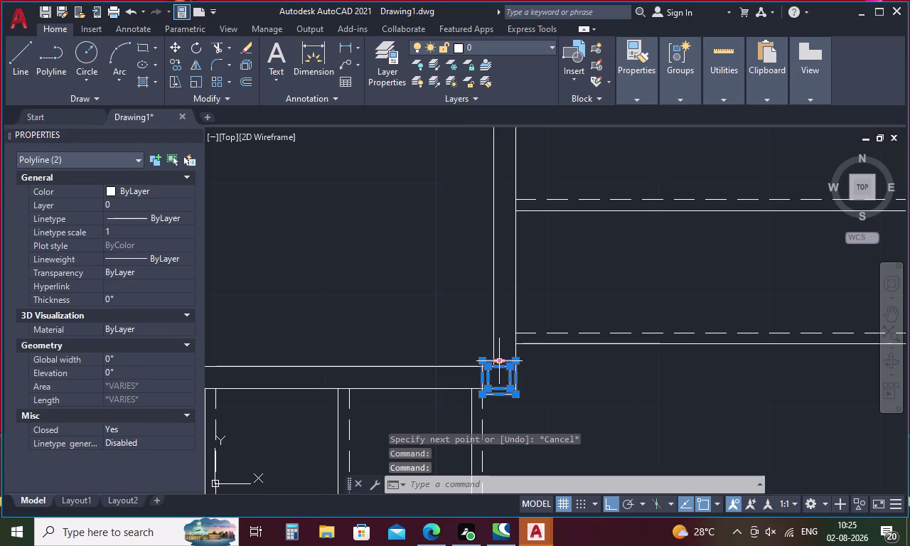
scroll(up, 3)
right_click(504, 381)
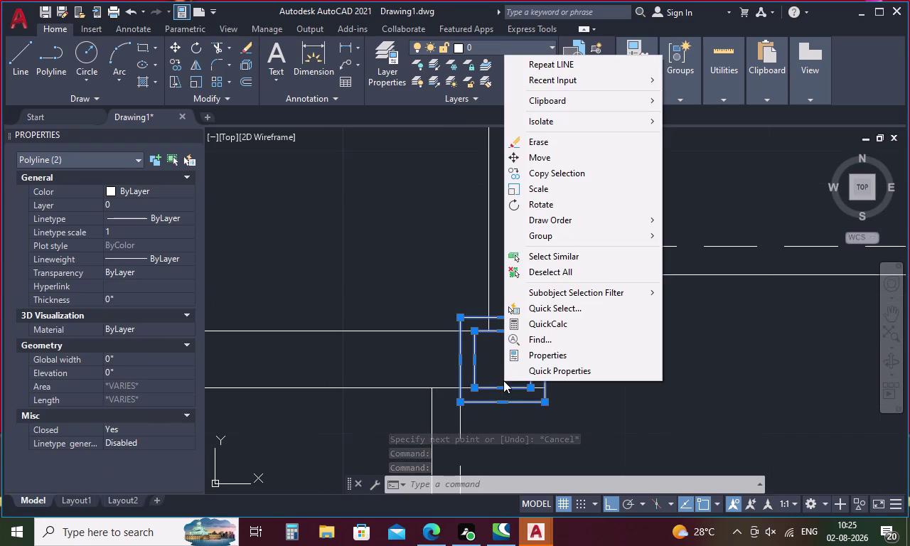
click(548, 174)
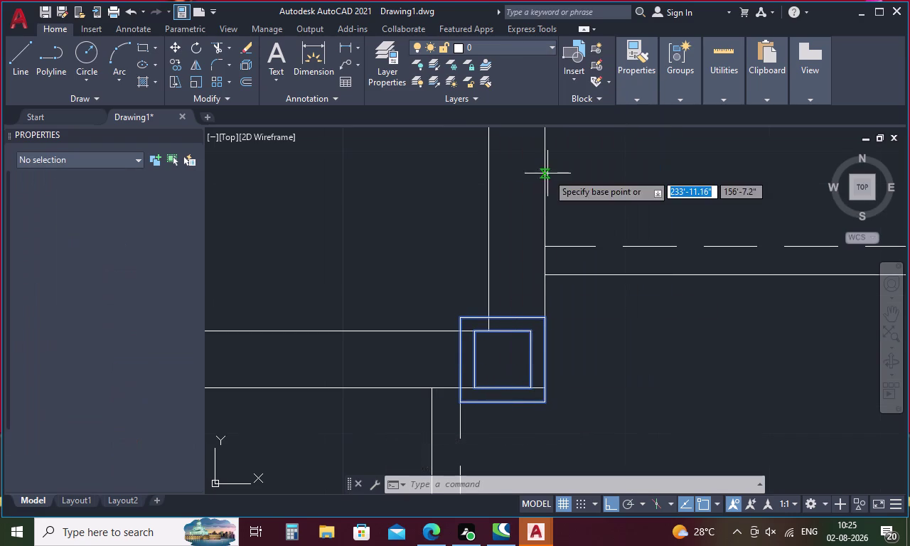
click(505, 388)
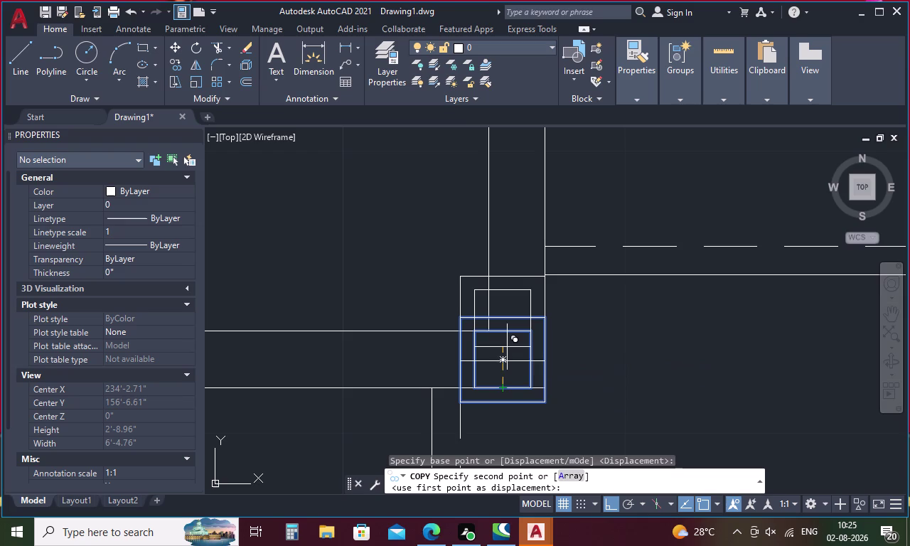
key(Escape)
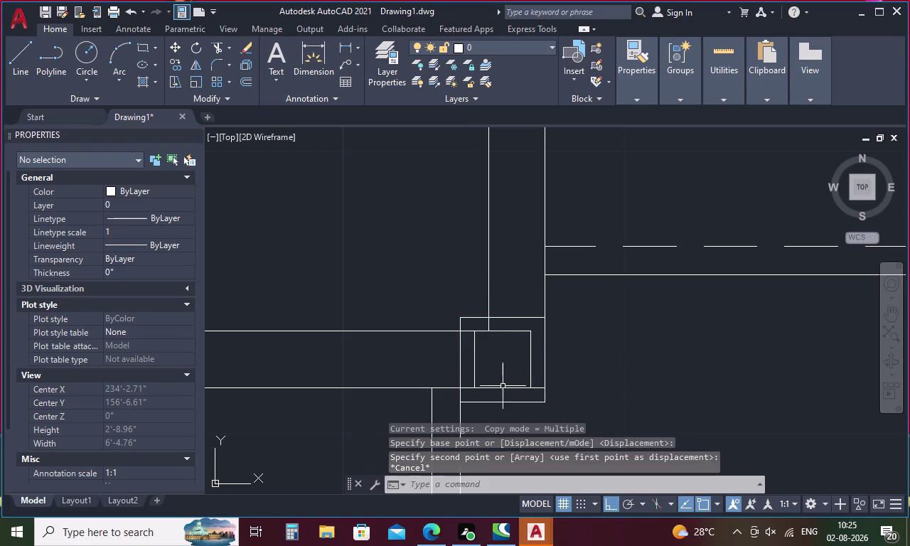
Window-select both post squares and copy them beside the upper flight edge.
drag(514, 302, 515, 418)
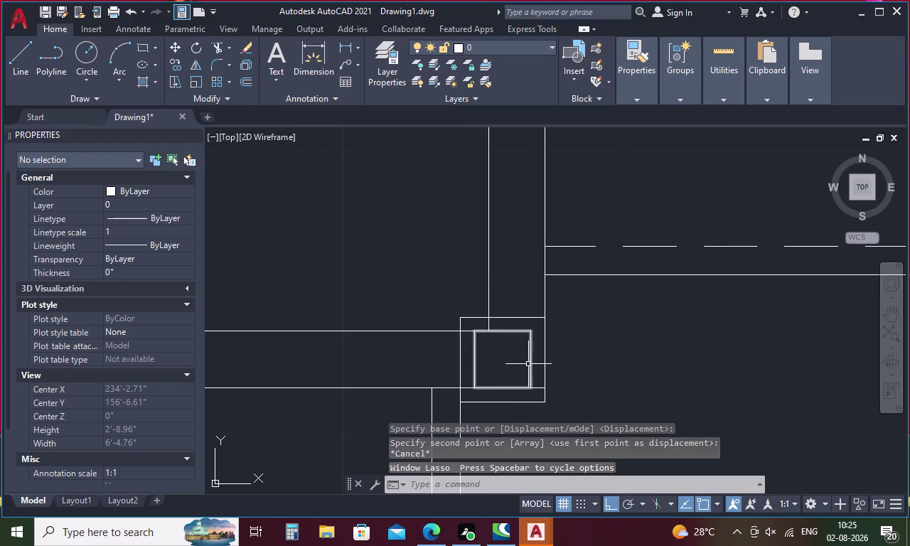
click(528, 364)
click(450, 354)
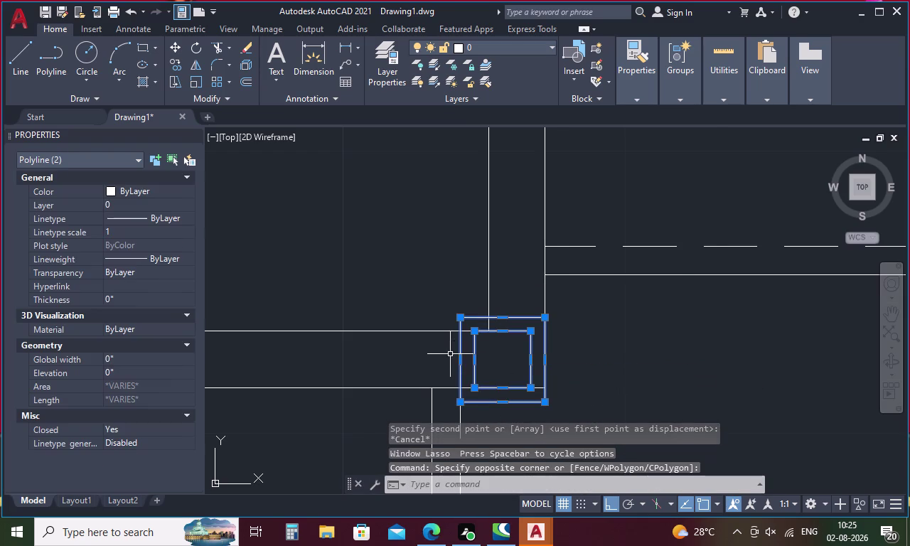
right_click(499, 367)
click(550, 160)
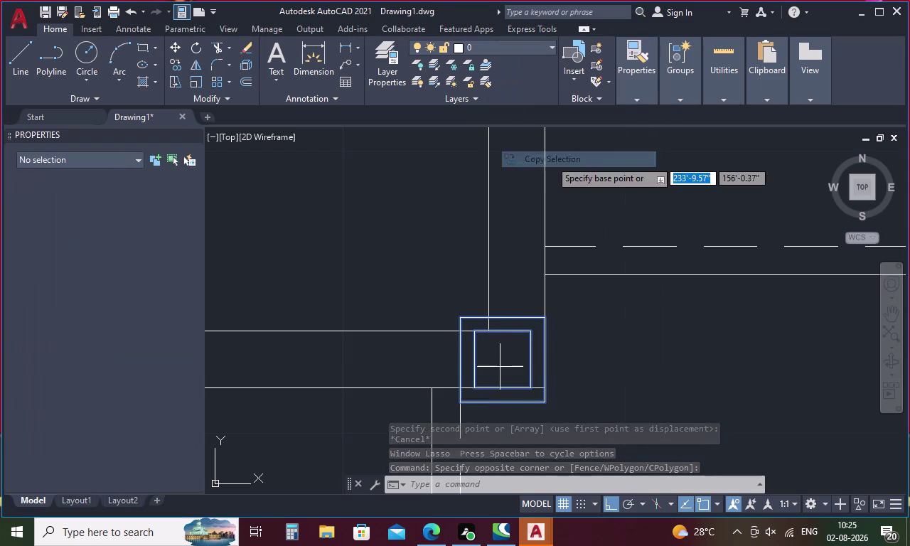
click(529, 355)
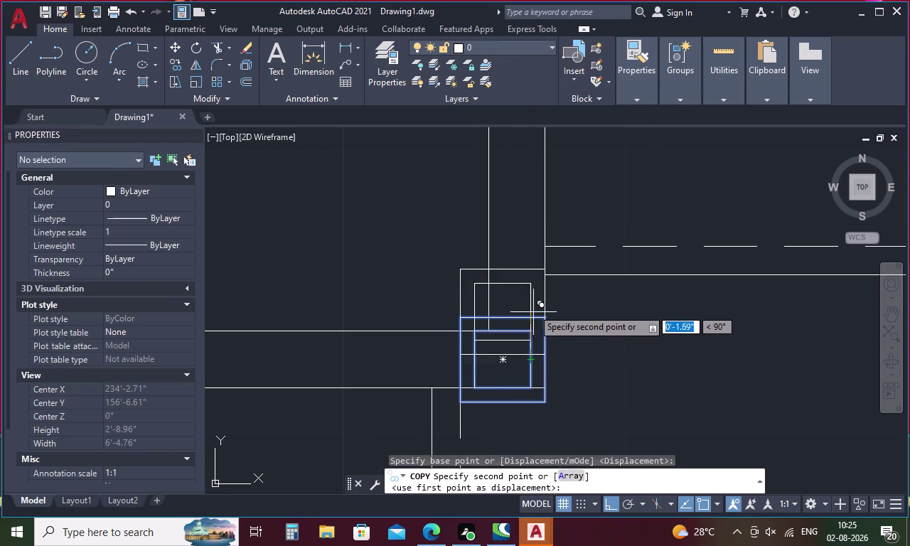
scroll(down, 3)
scroll(down, 3)
scroll(down, 3)
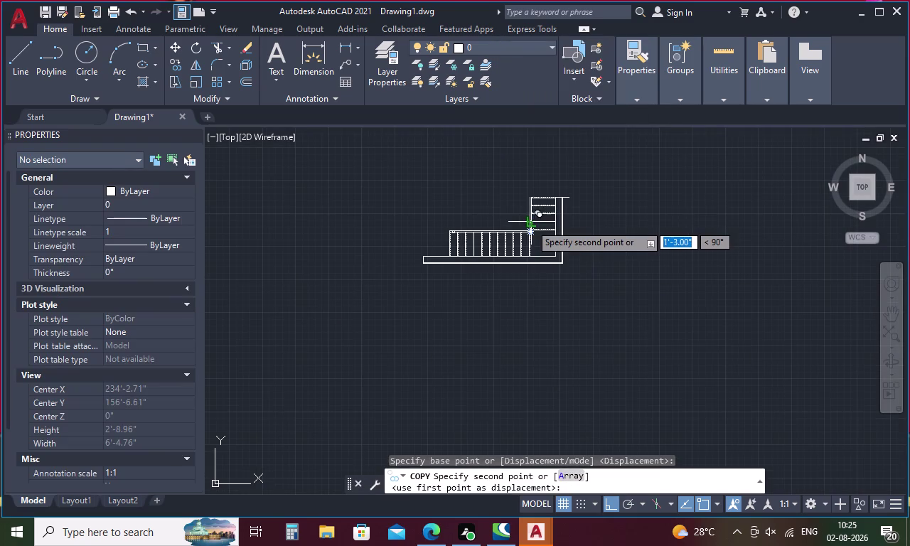
scroll(up, 3)
scroll(up, 3)
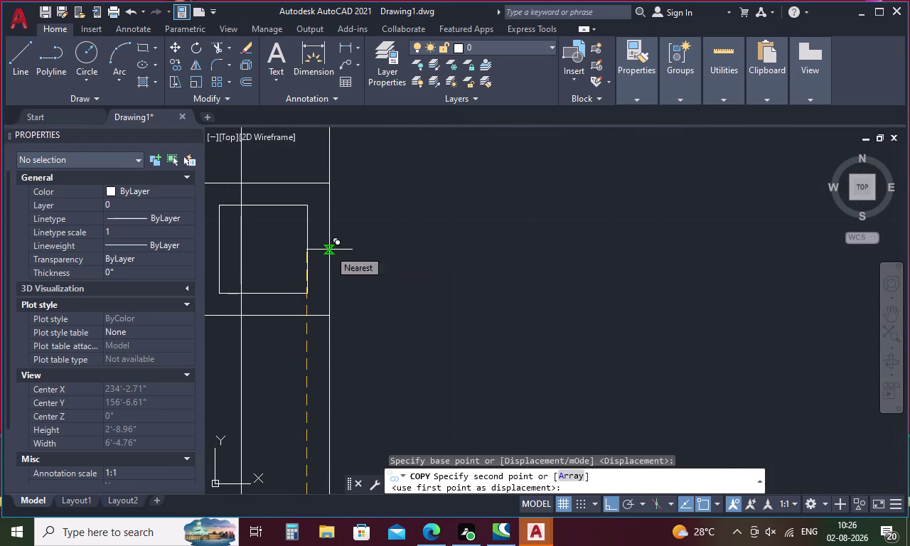
scroll(down, 3)
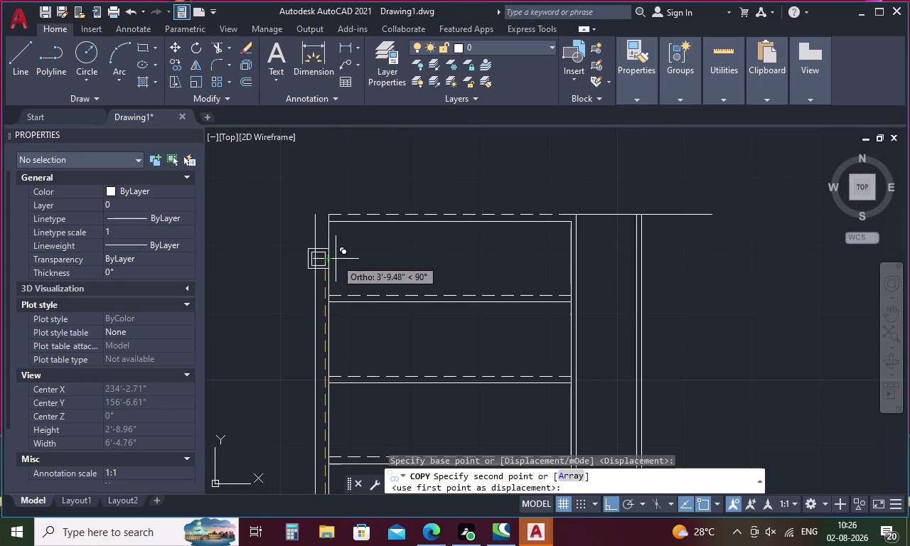
scroll(up, 3)
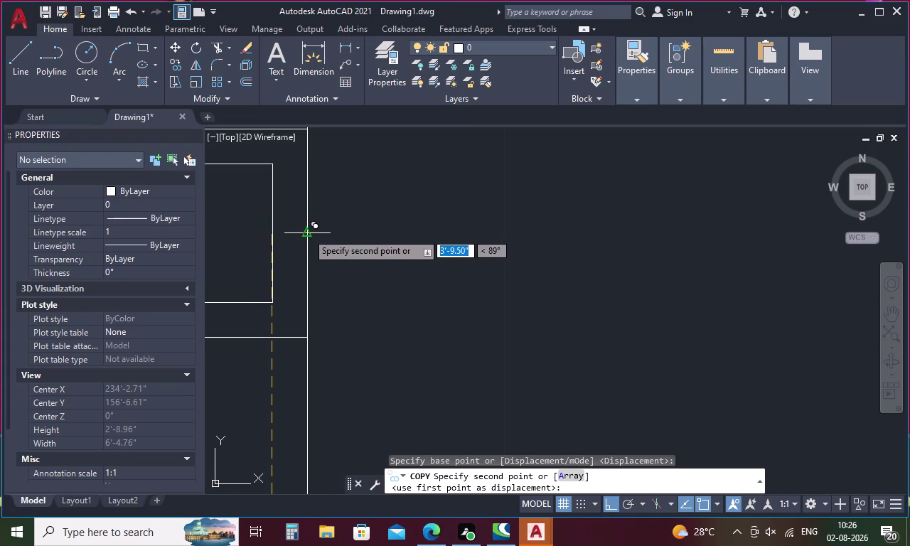
click(306, 235)
scroll(down, 3)
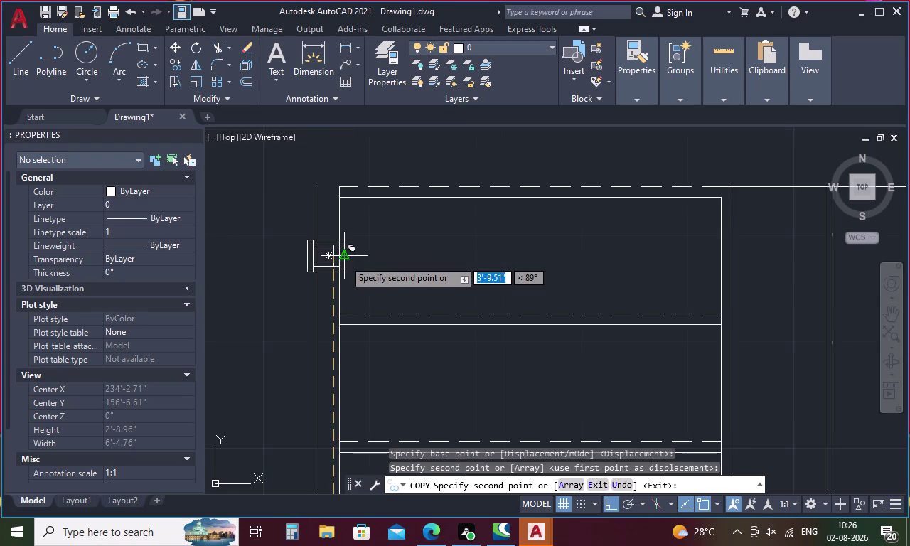
key(Escape)
Pan along the upper flight and select the short vertical line.
middle_drag(316, 324, 399, 318)
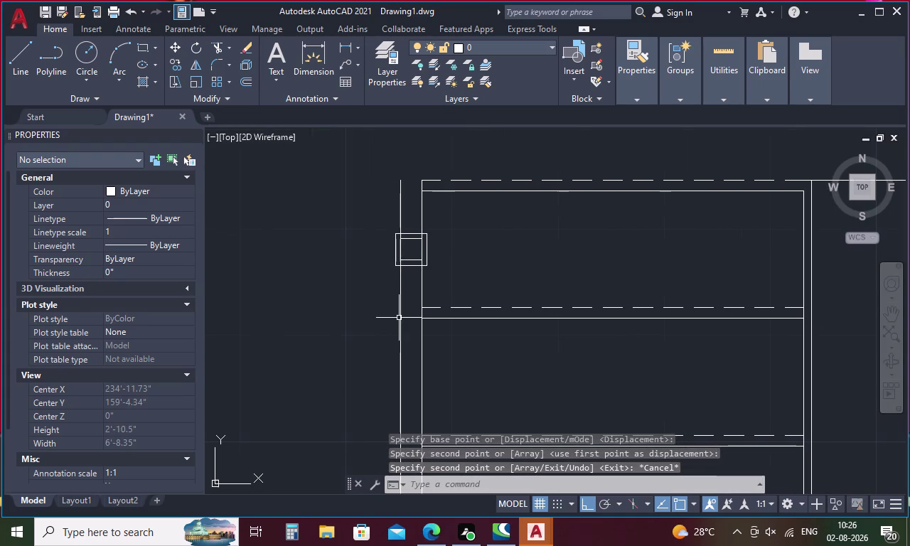
scroll(down, 3)
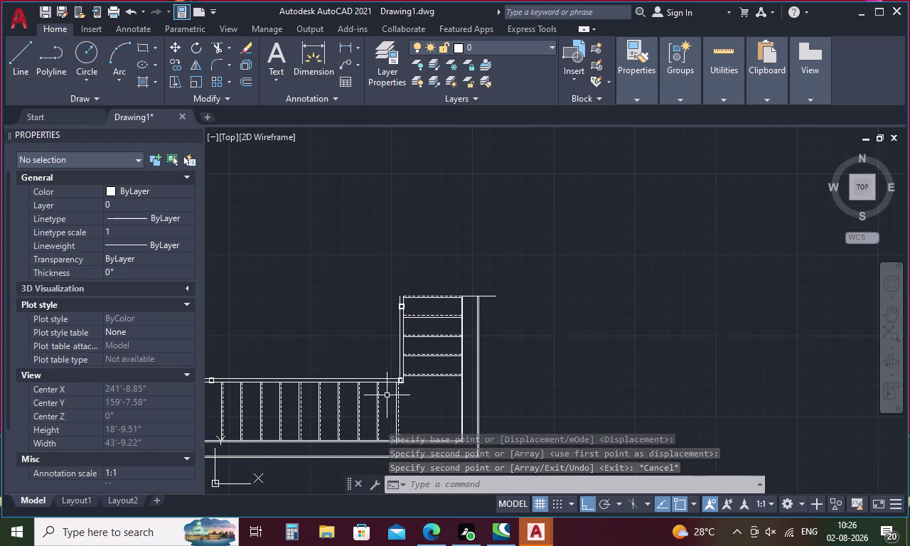
key(Escape)
scroll(up, 3)
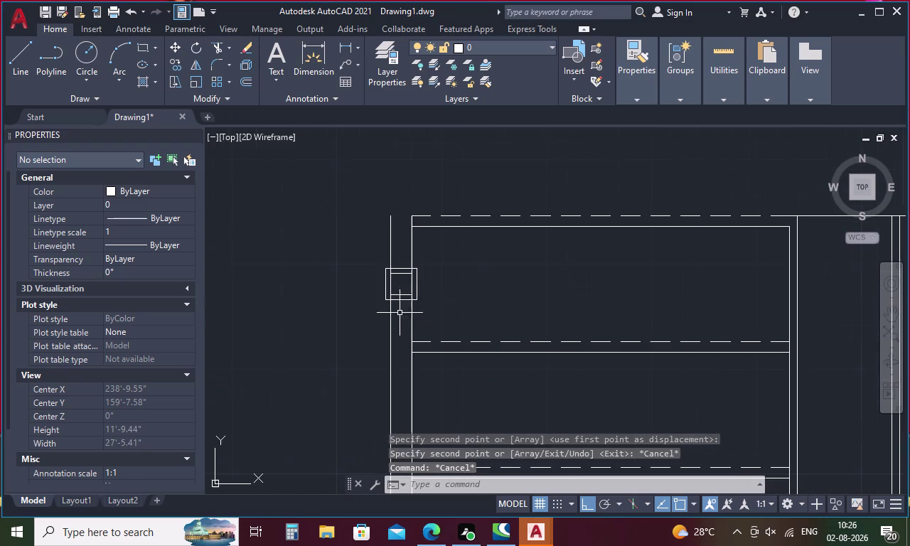
click(410, 313)
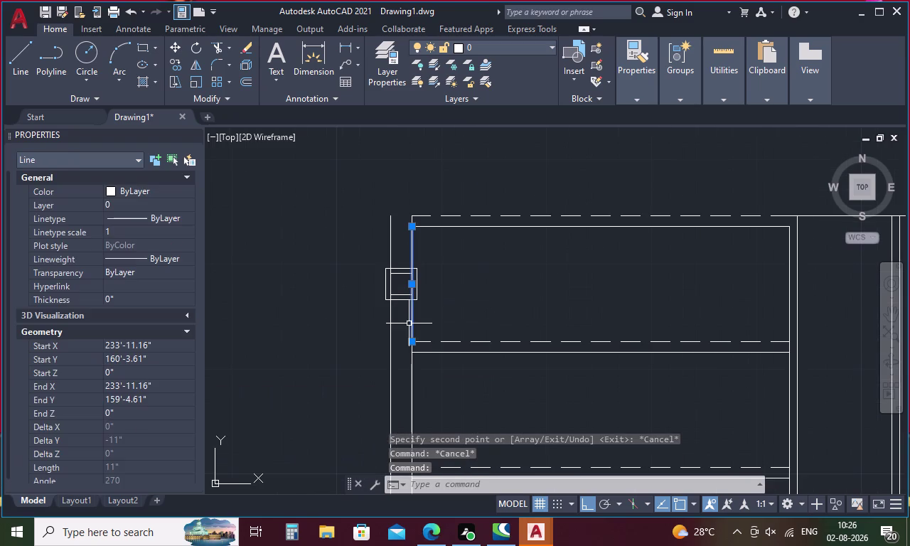
key(Delete)
scroll(down, 3)
middle_drag(440, 395, 584, 337)
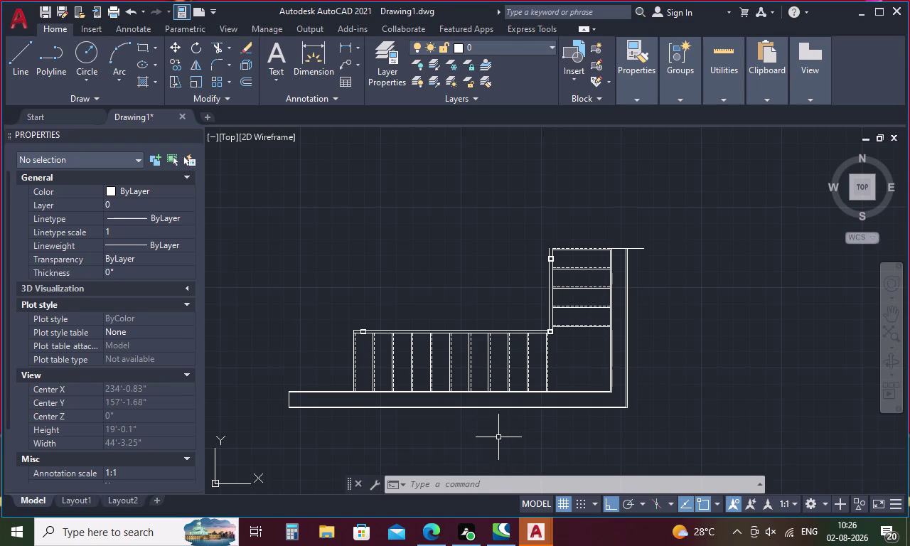
click(289, 399)
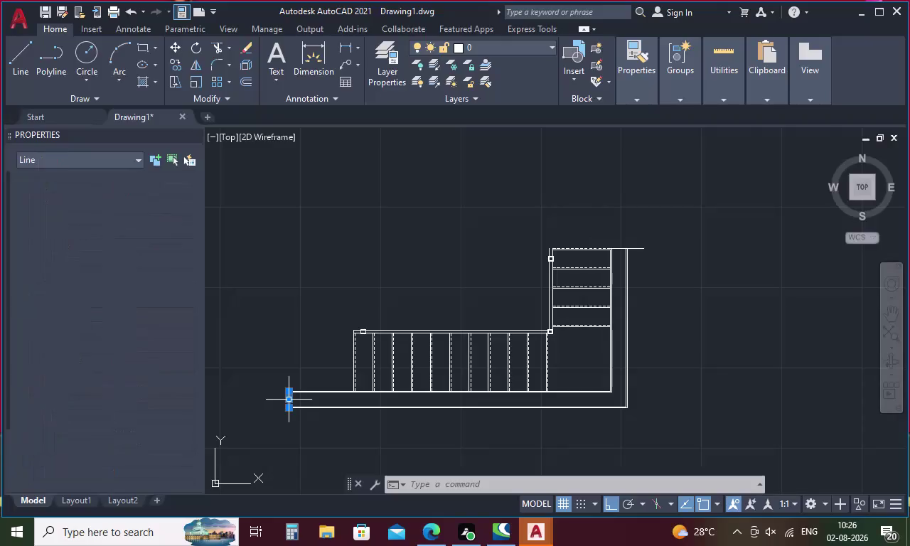
key(Delete)
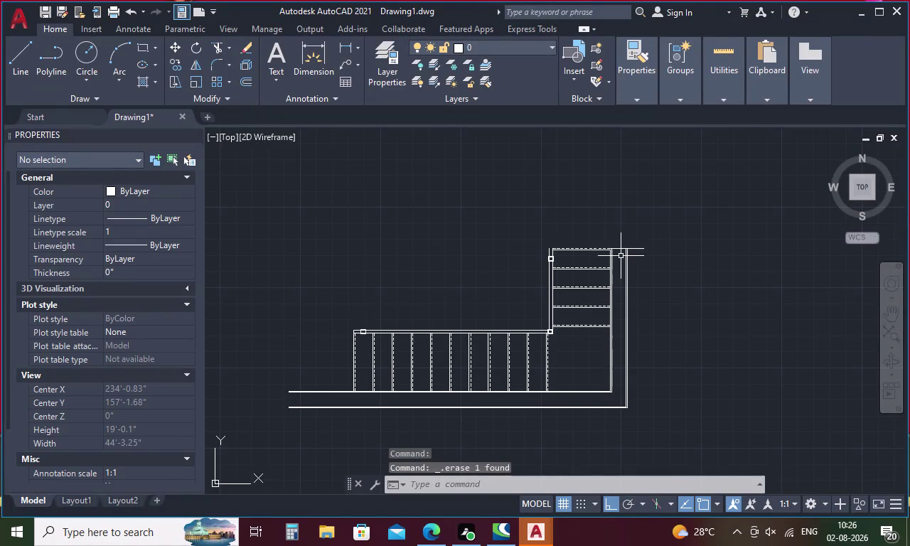
click(617, 248)
key(Delete)
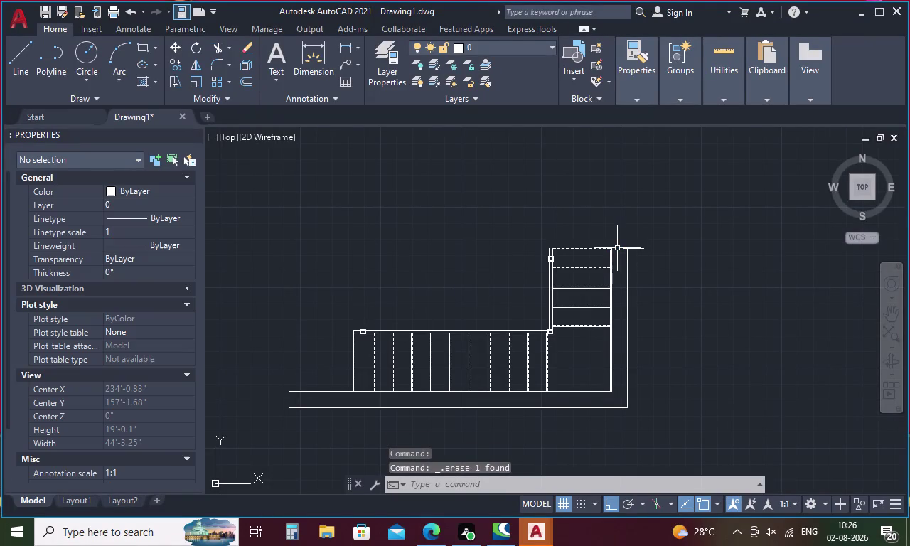
click(638, 250)
key(Delete)
middle_drag(563, 362, 556, 249)
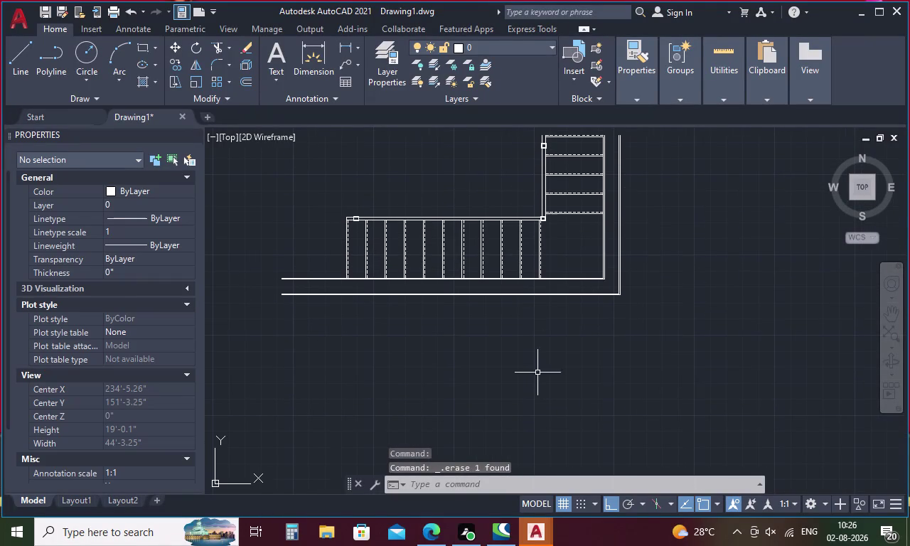
key(Escape)
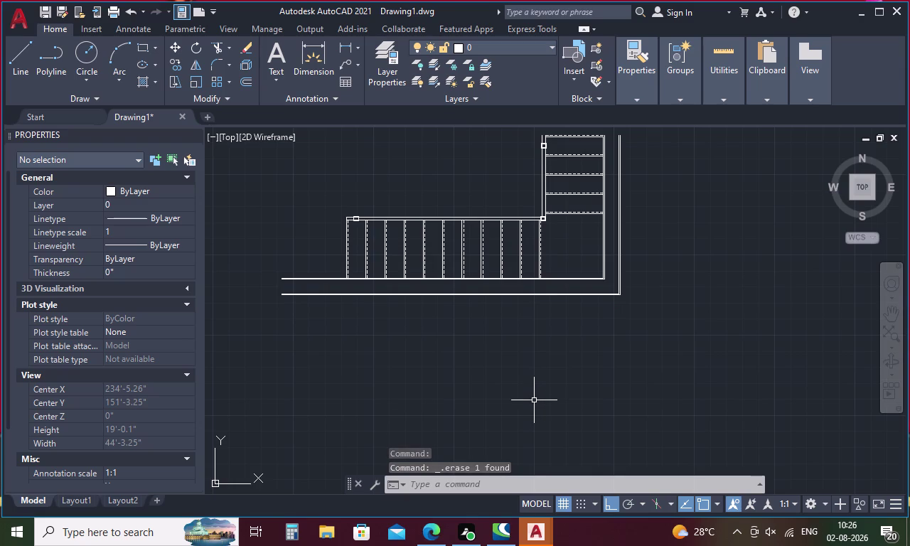
Place vertical XLINEs through the plan's left end and the flights' inner corner.
text(xl)
key(Return)
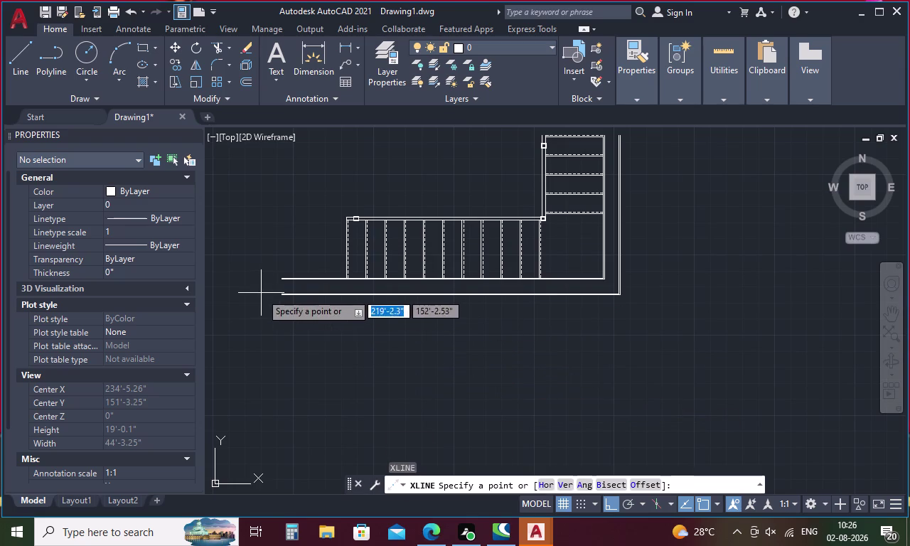
click(560, 484)
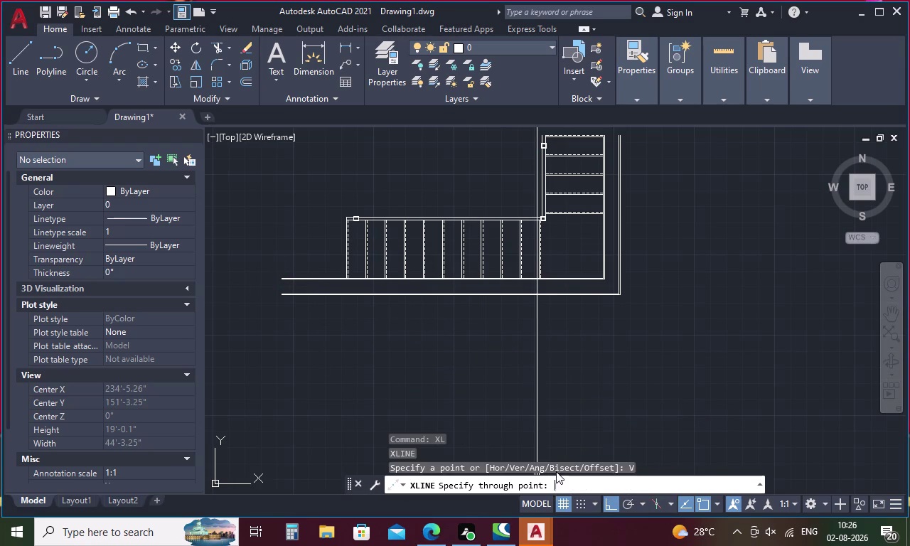
scroll(up, 3)
click(282, 279)
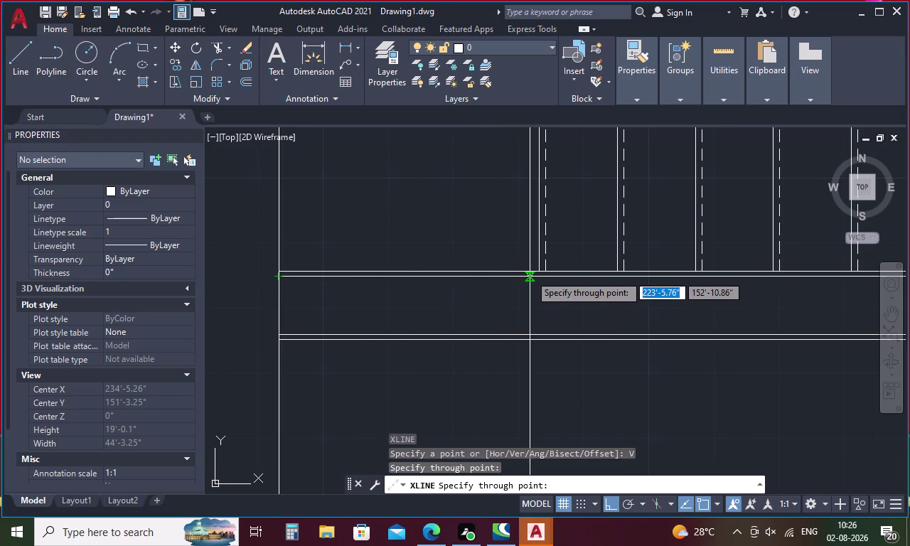
click(538, 268)
scroll(down, 3)
middle_drag(551, 353, 538, 242)
key(Escape)
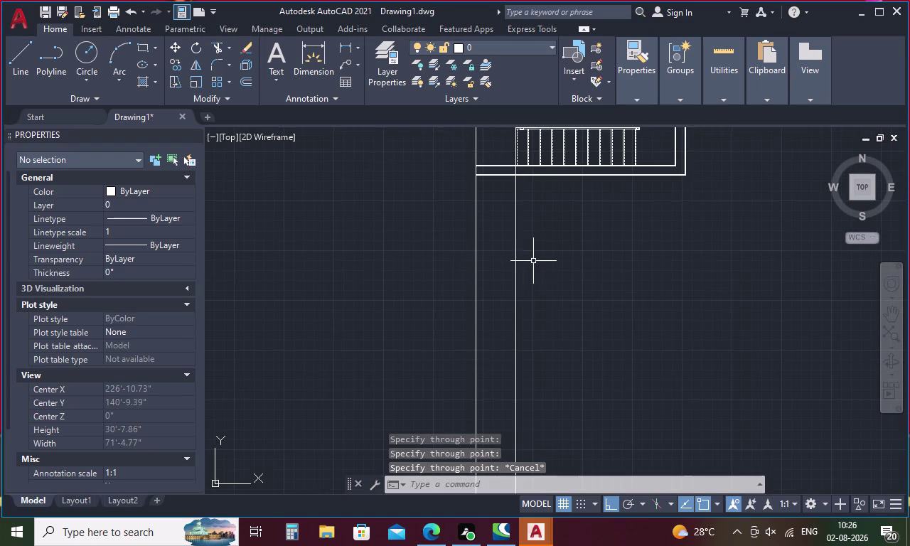
Draw a 7-unit vertical line below the plan and delete its extra horizontal segment.
key(l)
key(Return)
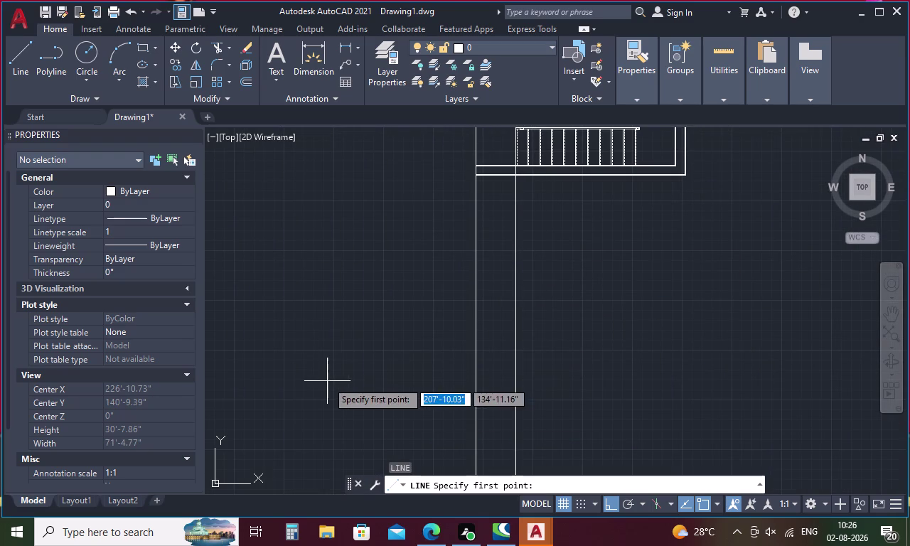
click(325, 367)
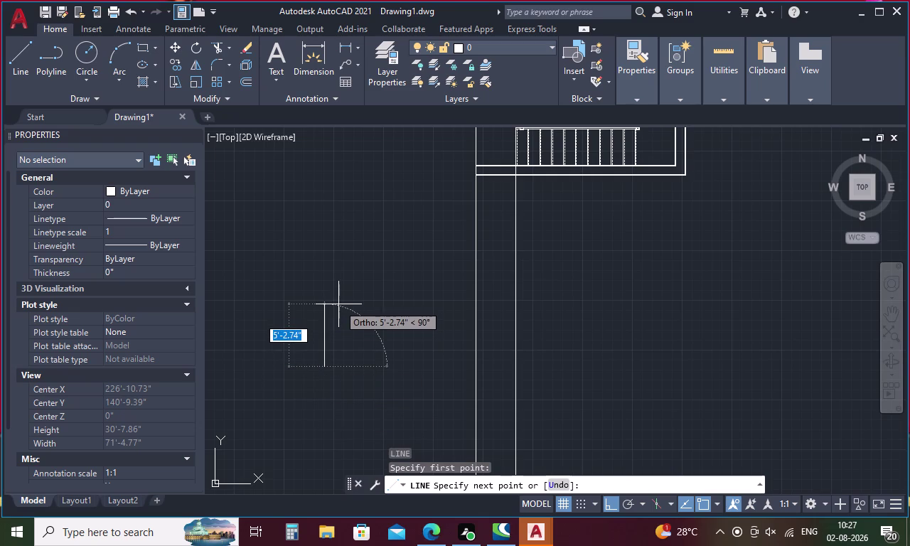
key(7)
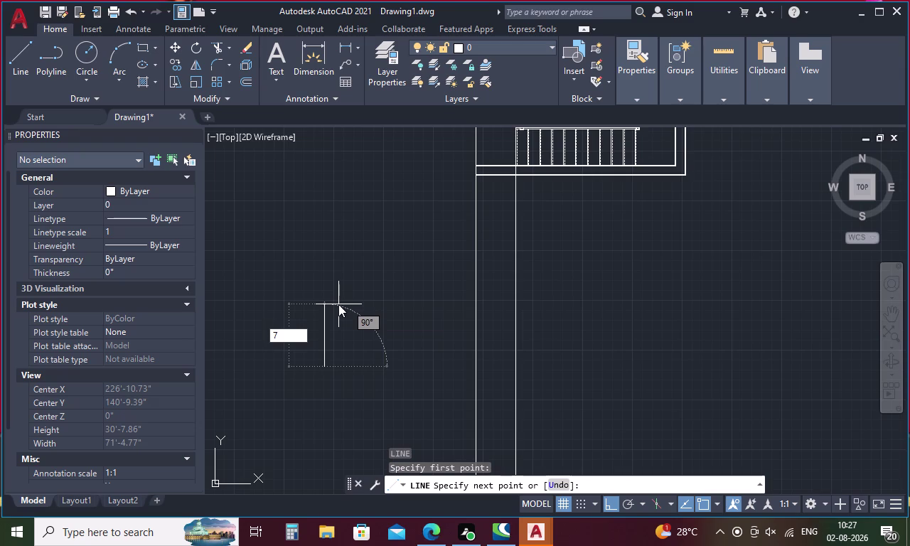
key(Return)
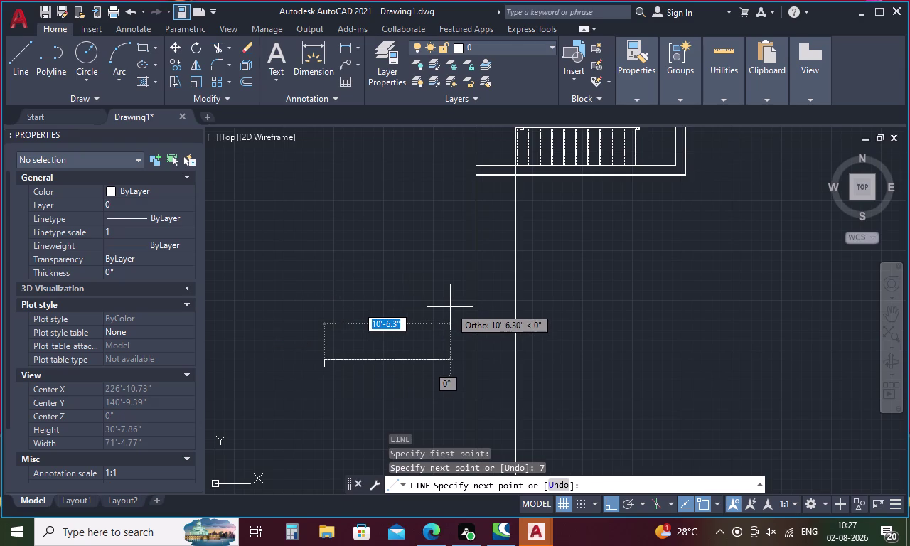
key(1)
key(Return)
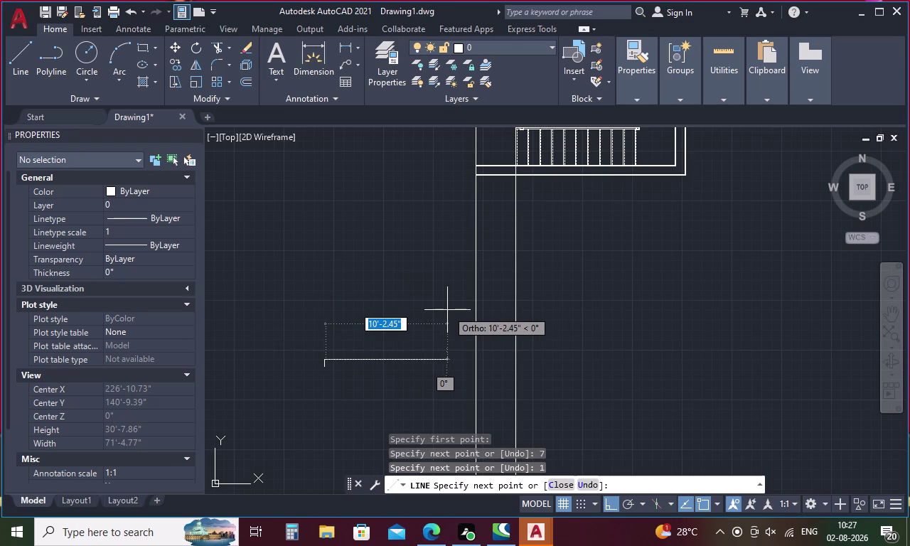
key(Escape)
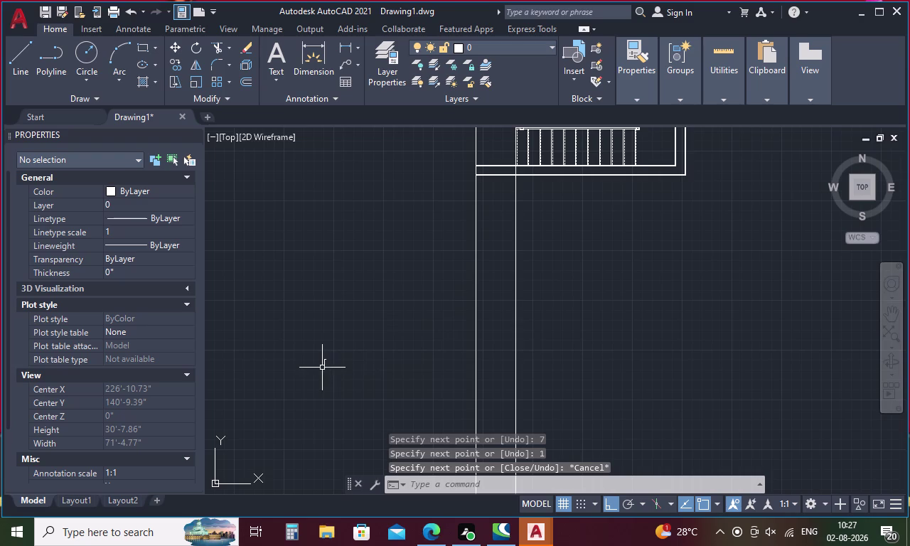
scroll(up, 3)
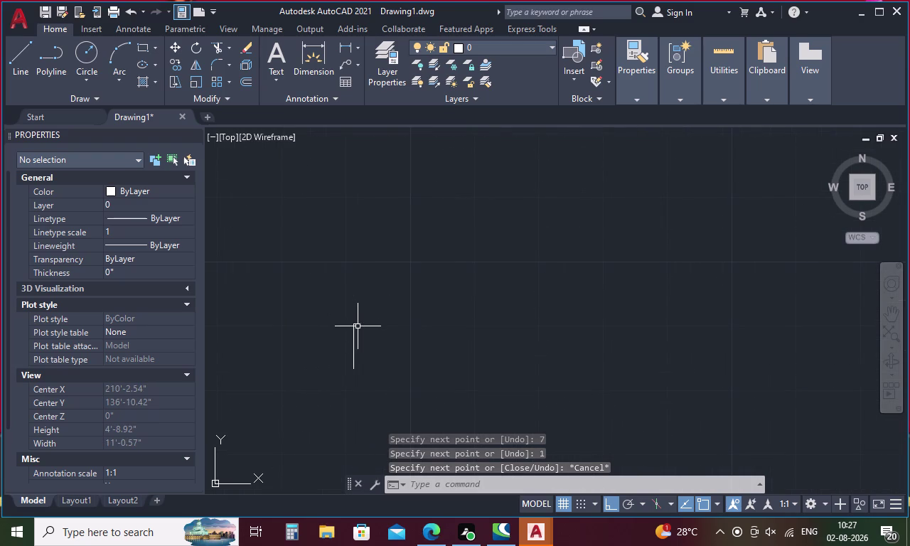
click(358, 326)
click(357, 317)
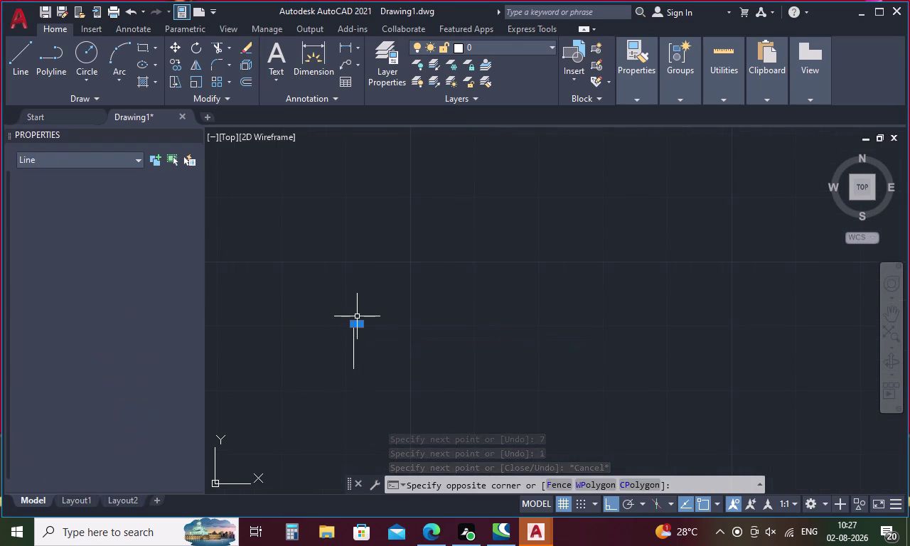
key(Delete)
Draw a 1-foot horizontal line from the vertical line's top.
key(l)
key(Return)
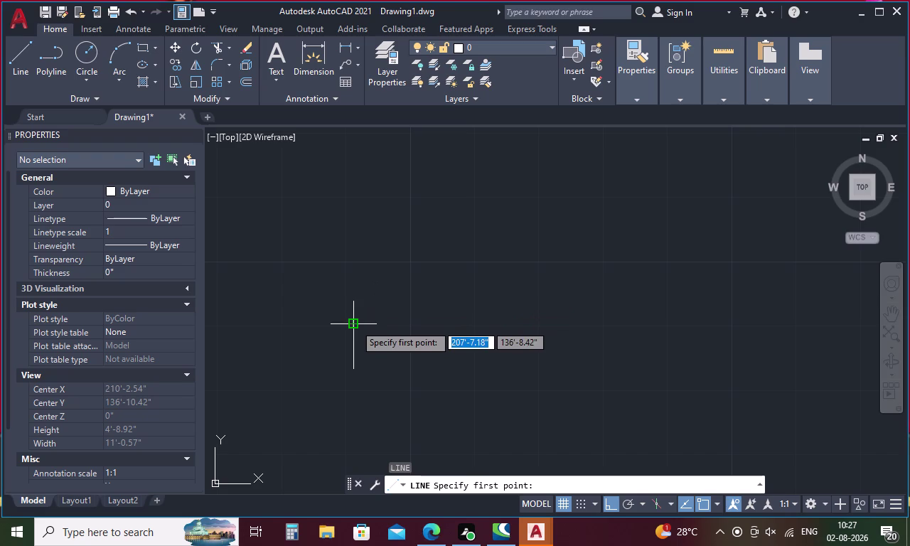
click(354, 324)
text(1')
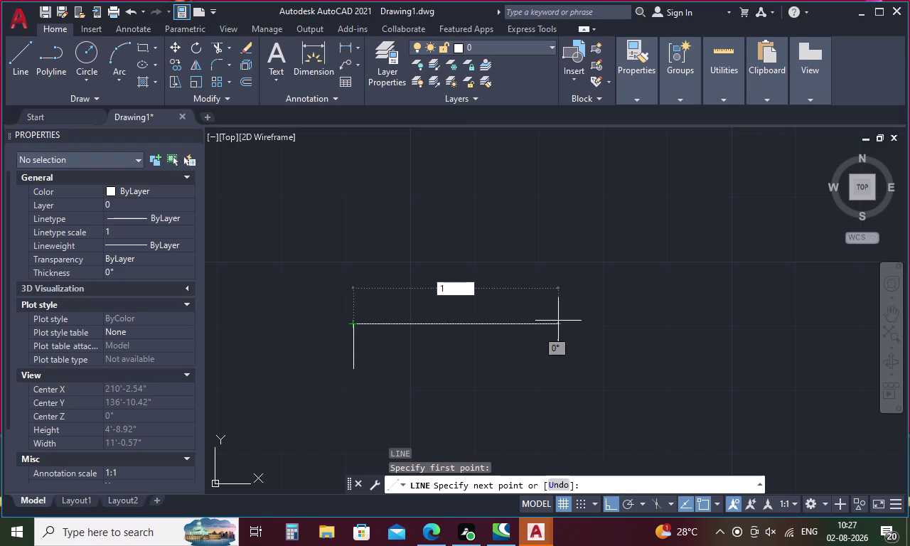
key(Return)
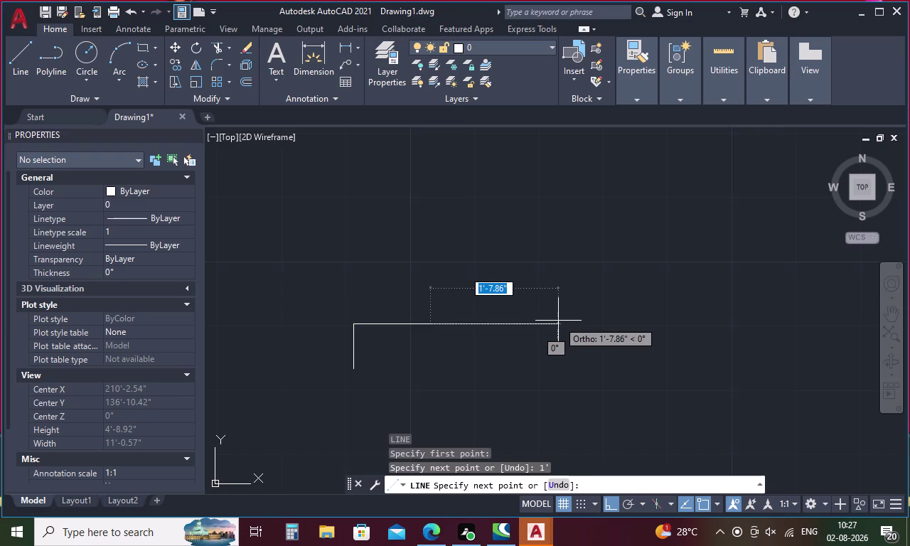
key(Escape)
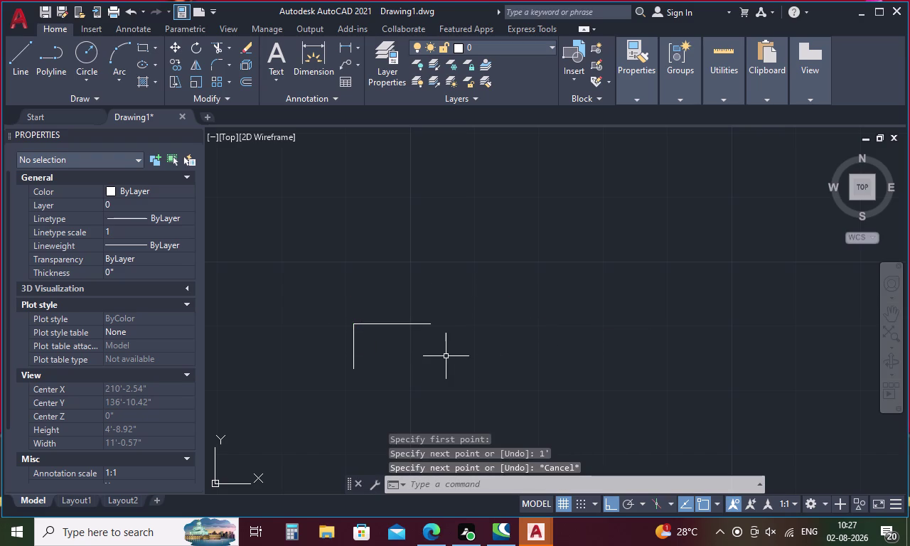
key(o)
key(Return)
Offset the horizontal and vertical corner lines by 1 to double them.
key(1)
key(Return)
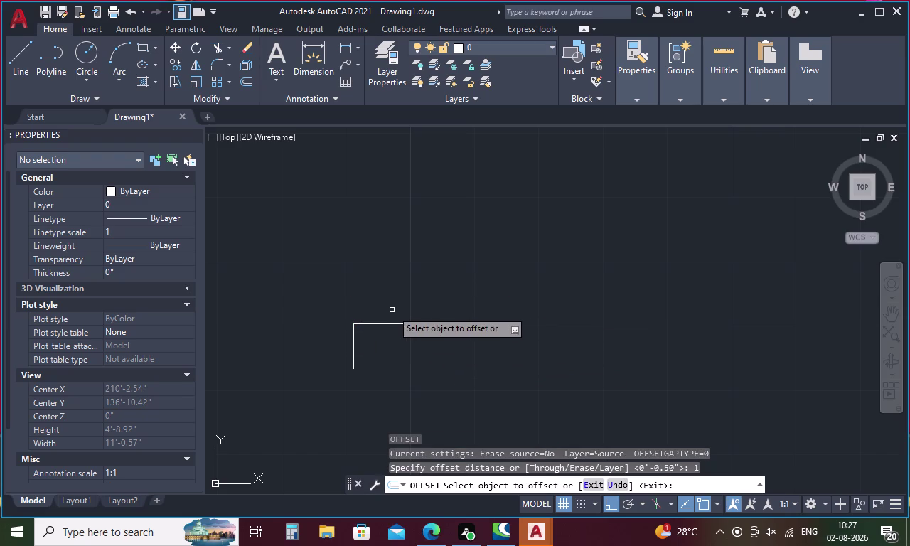
click(391, 325)
click(395, 342)
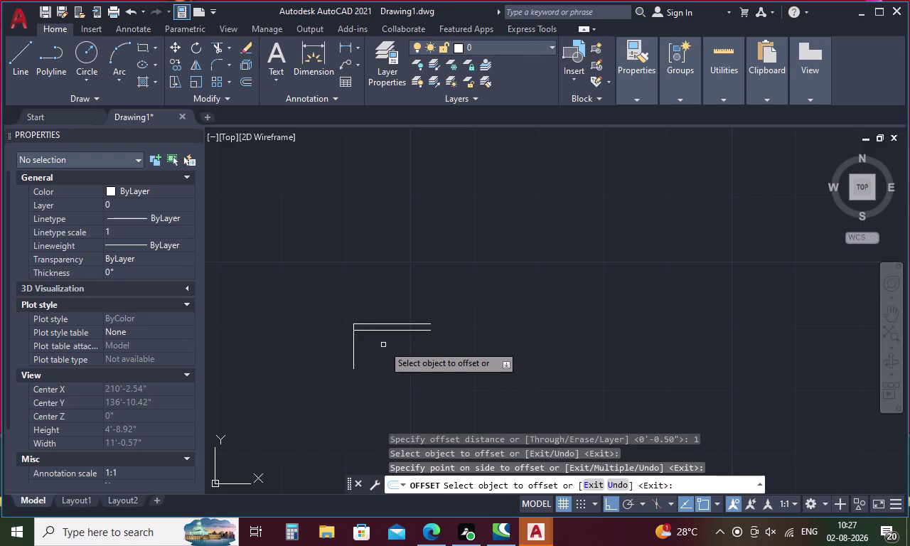
click(353, 341)
click(368, 339)
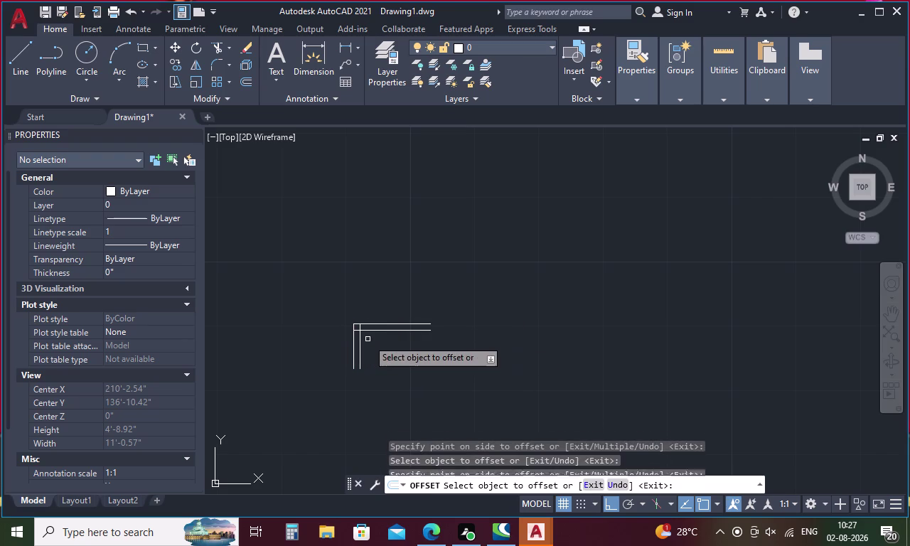
key(Escape)
Trim the overlapping line ends at the corner with a fence.
text(tr)
key(Return)
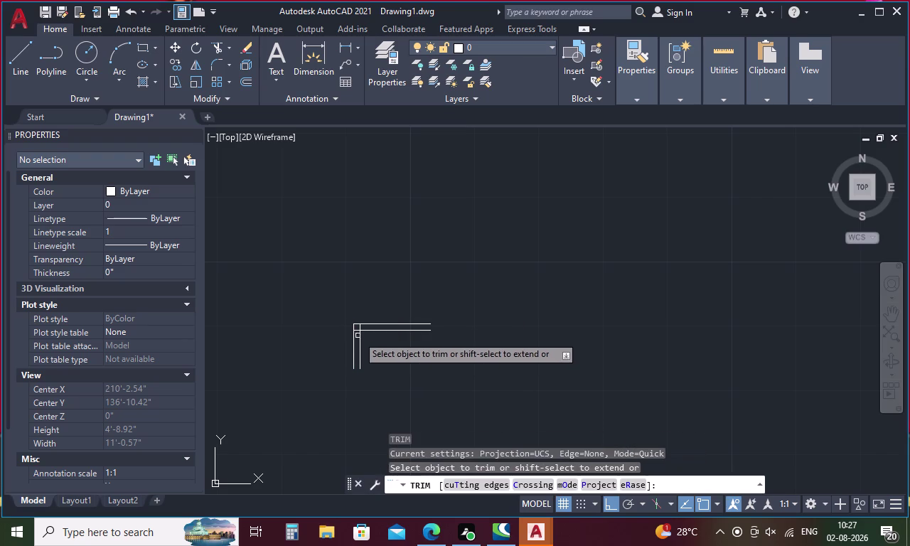
scroll(up, 3)
drag(408, 338, 337, 345)
key(Escape)
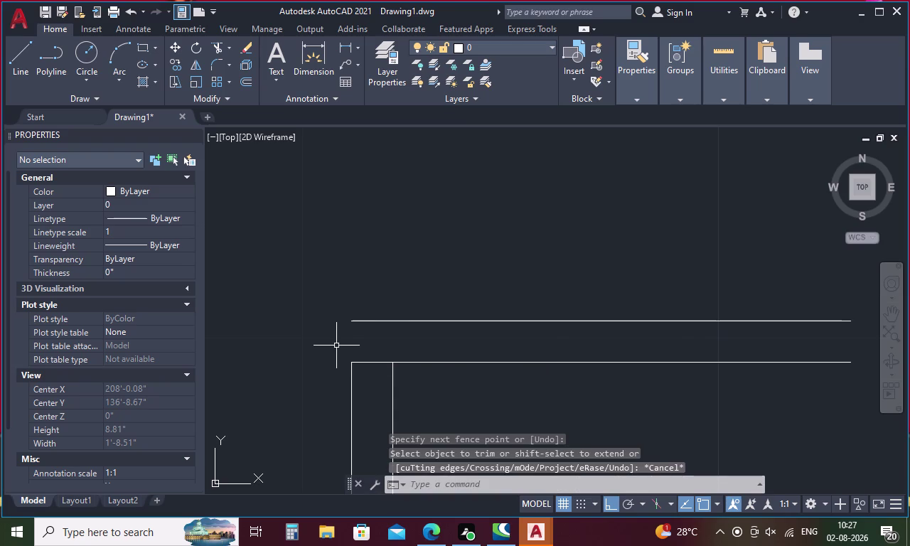
Fillet the lower and upper horizontal rail lines together, then select all rail lines.
key(f)
key(Return)
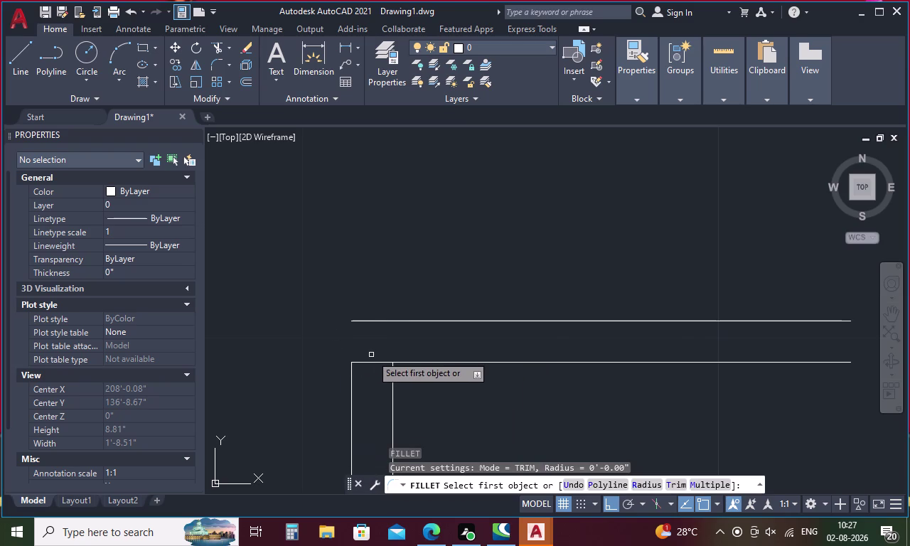
click(371, 362)
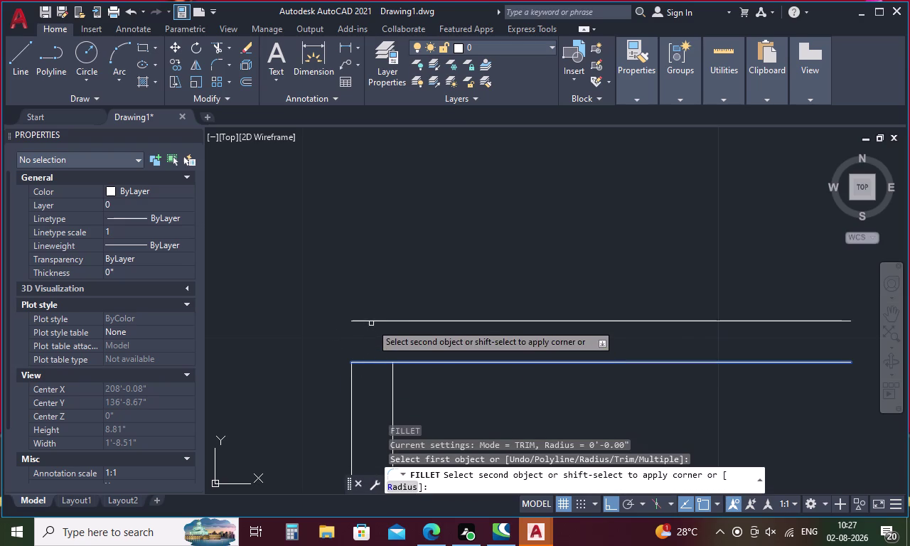
click(371, 319)
key(Escape)
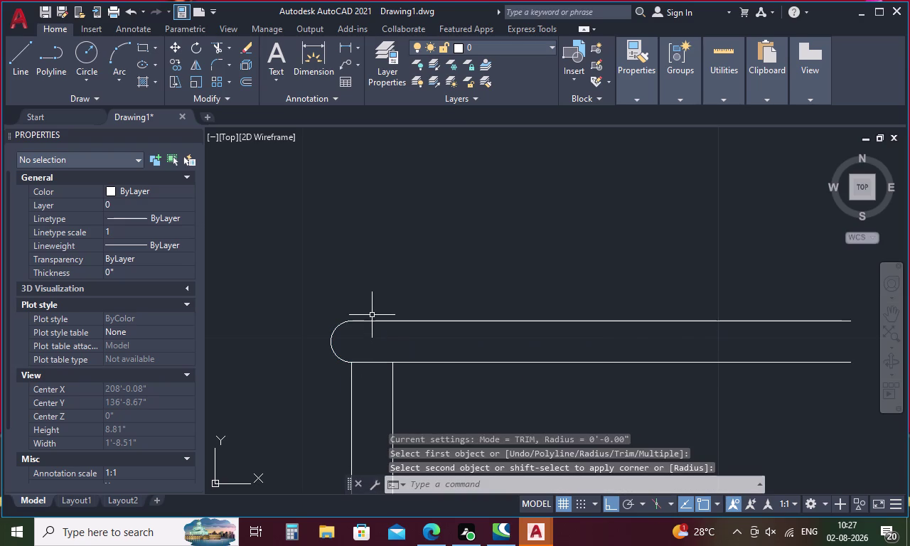
scroll(down, 3)
drag(451, 275, 330, 379)
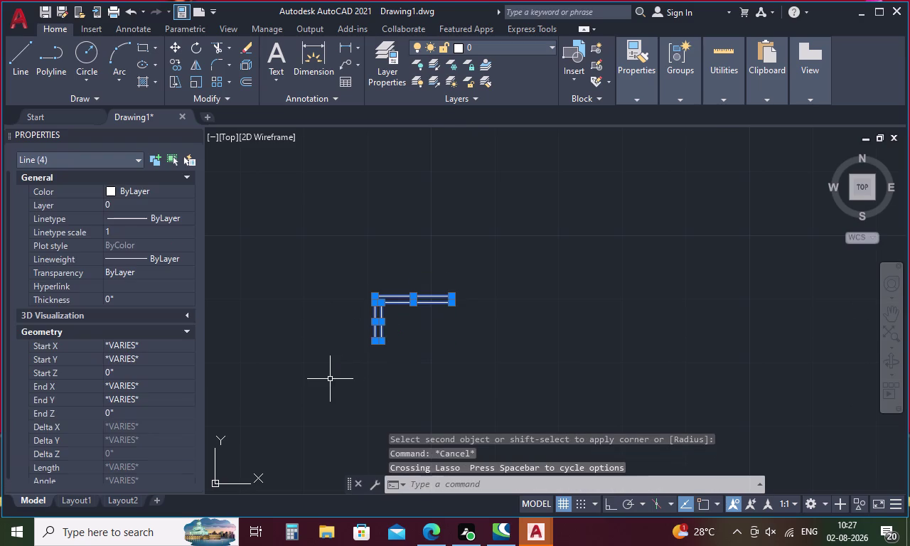
right_click(471, 380)
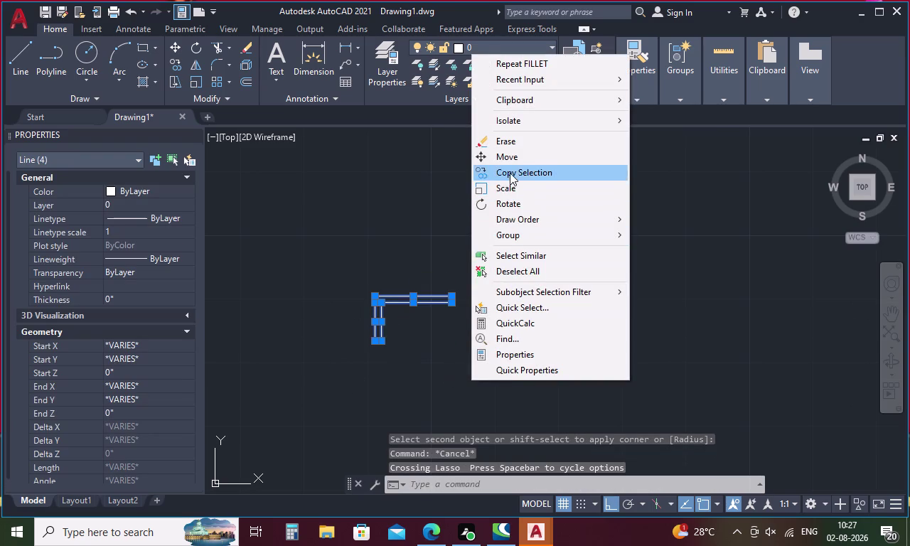
click(509, 173)
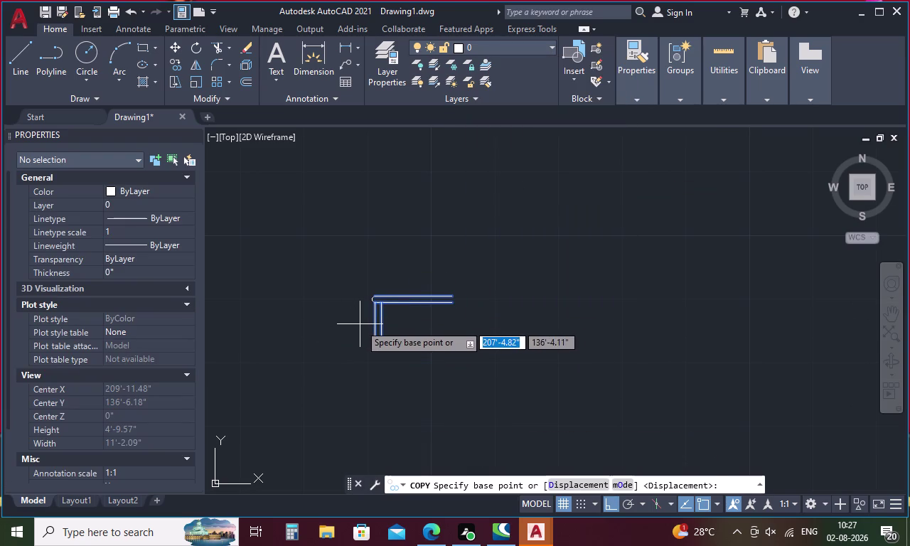
key(Escape)
drag(441, 272, 311, 304)
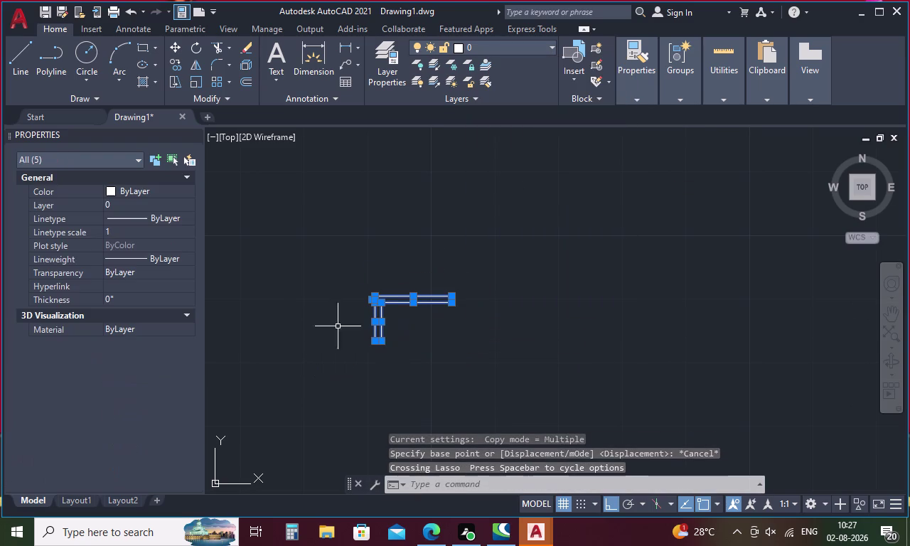
right_click(432, 365)
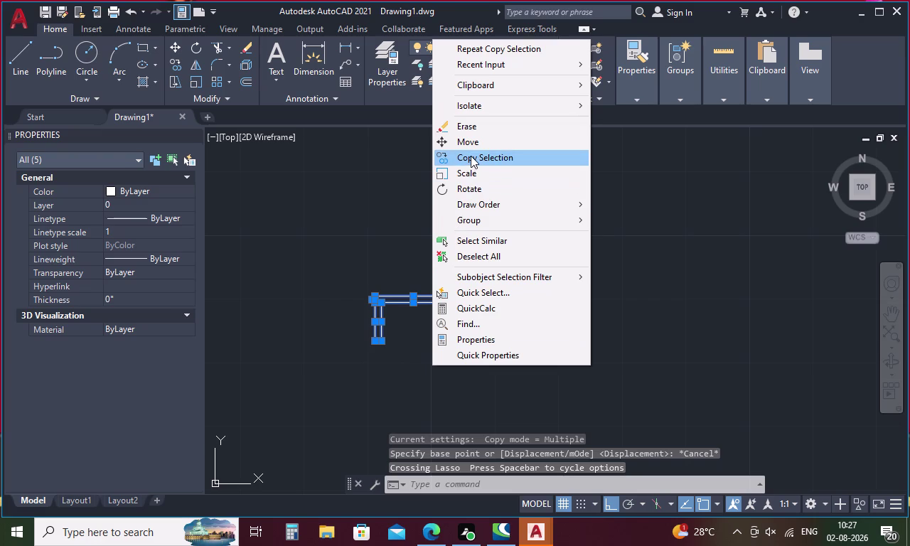
click(471, 156)
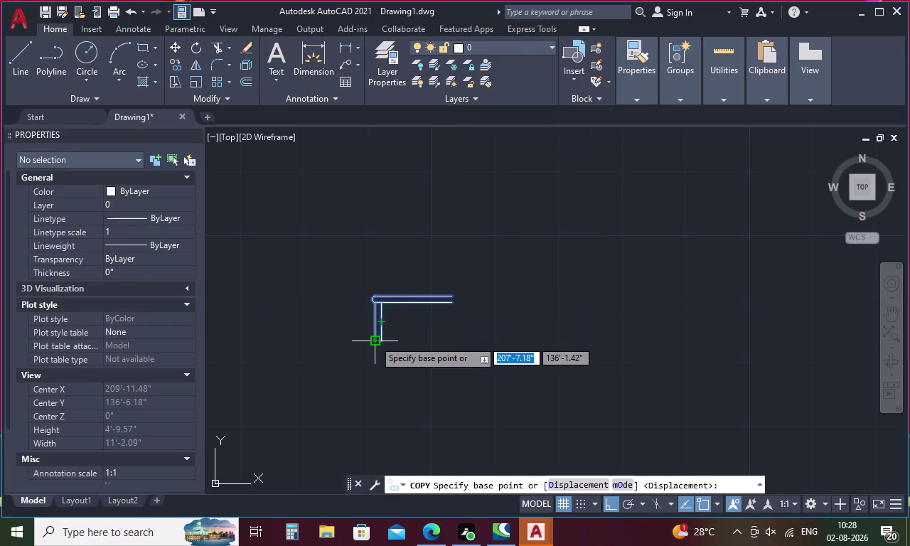
click(374, 340)
scroll(down, 3)
scroll(down, 3)
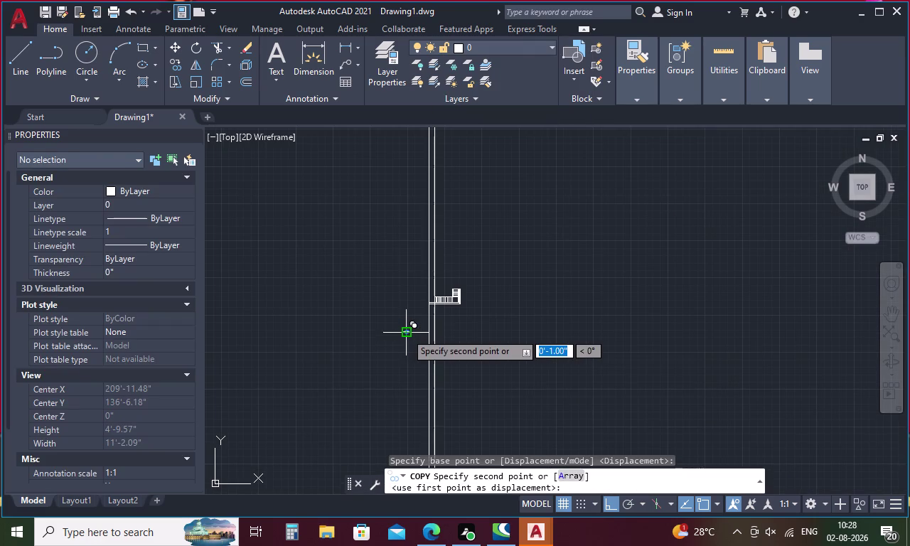
key(Escape)
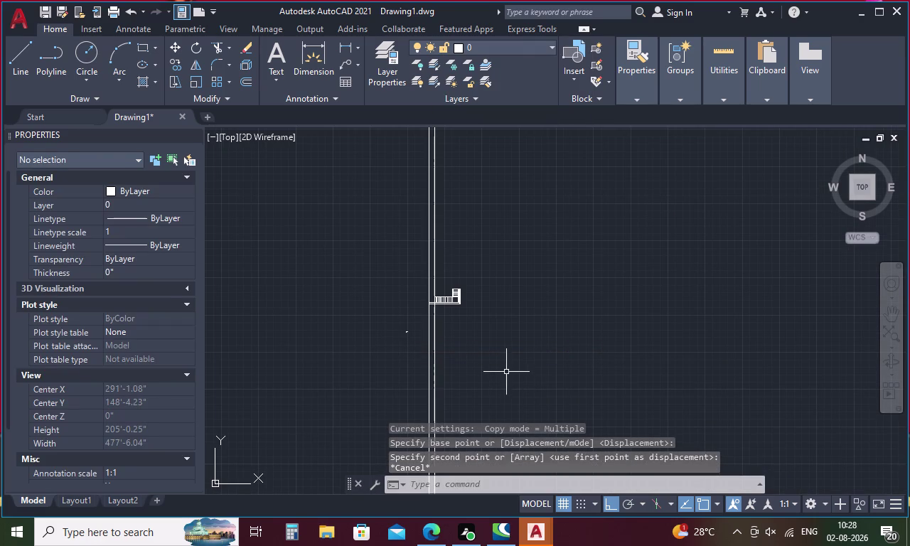
scroll(up, 3)
key(l)
key(Return)
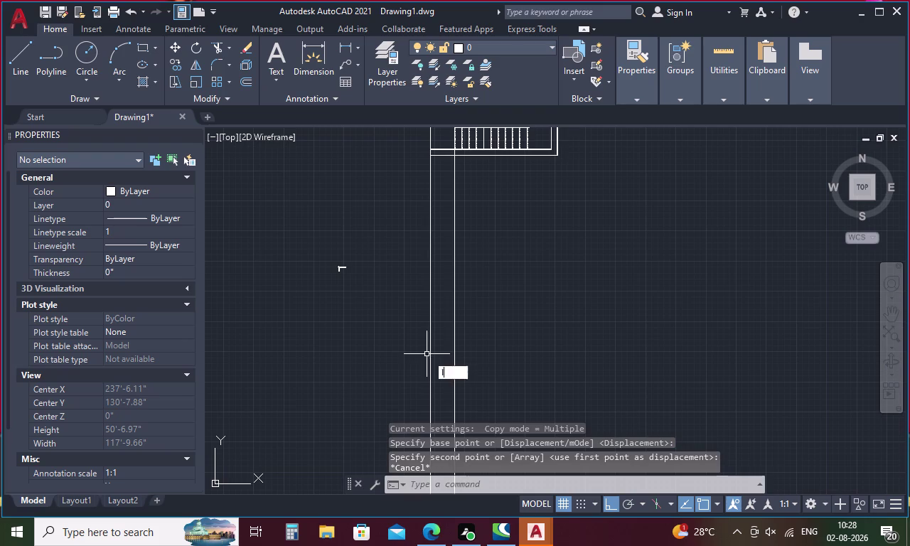
Try starting an XL construction line with the Hor option, then cancel it.
key(Escape)
key(o)
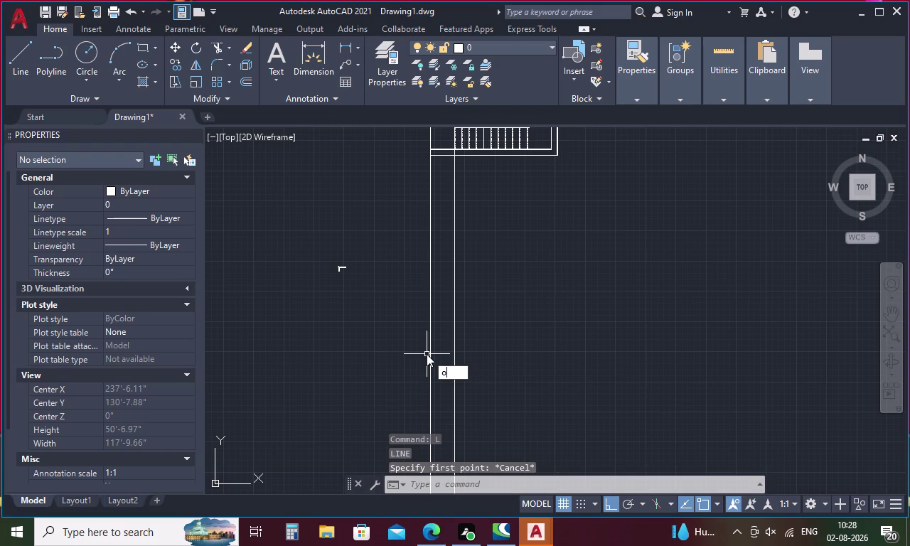
key(l)
key(Return)
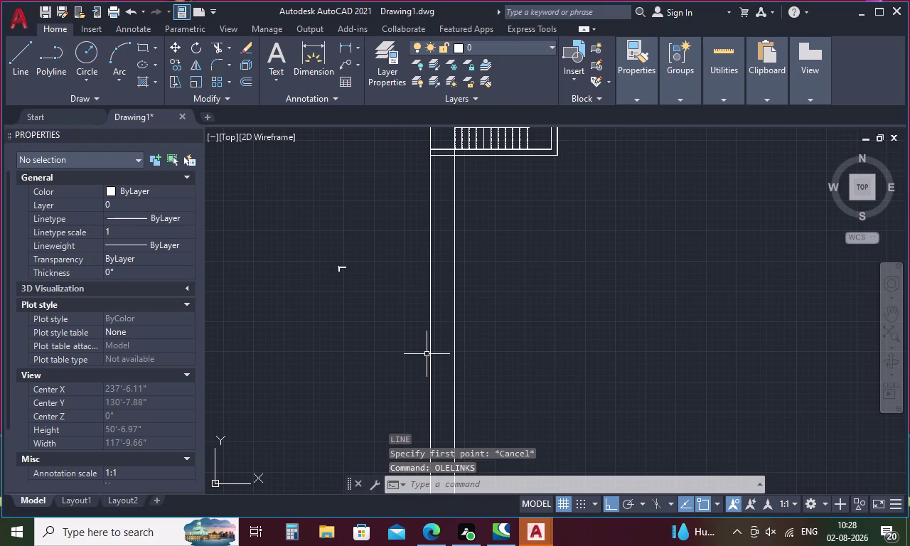
key(Escape)
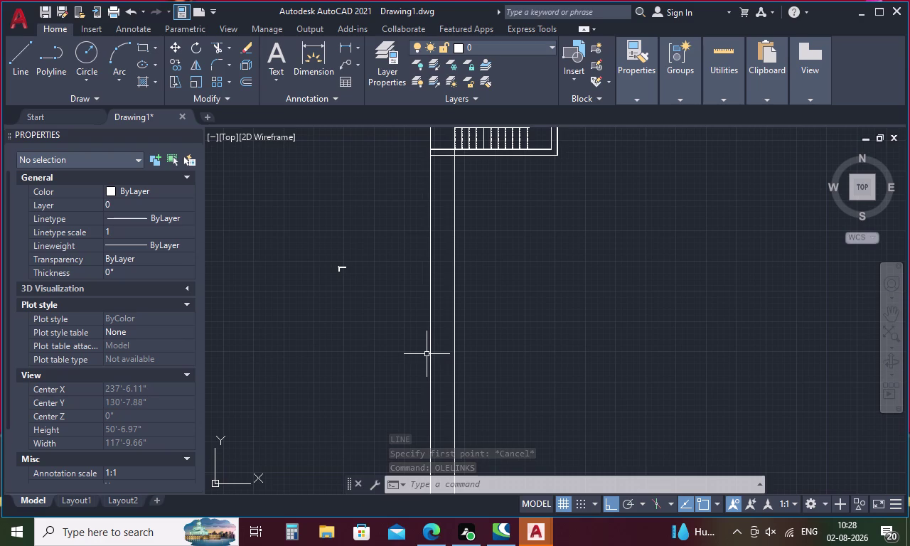
text(xl)
key(Return)
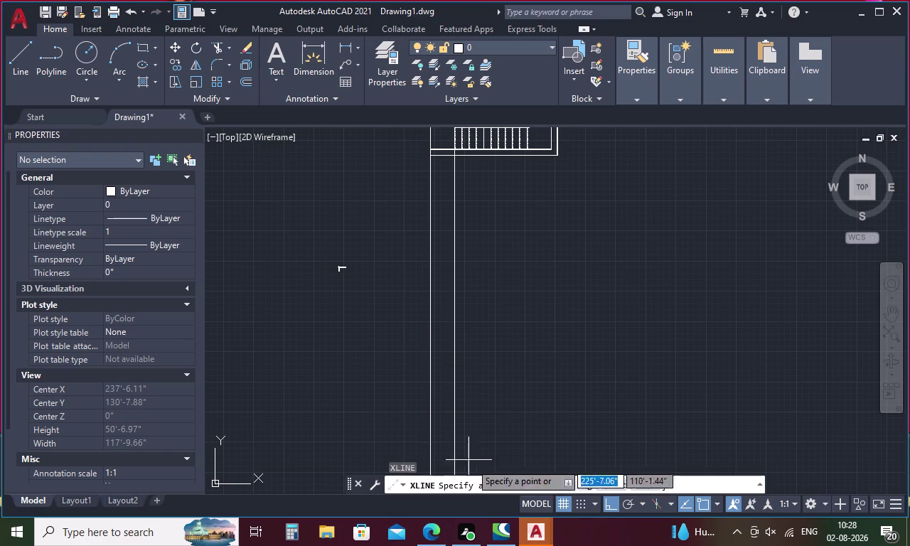
click(562, 484)
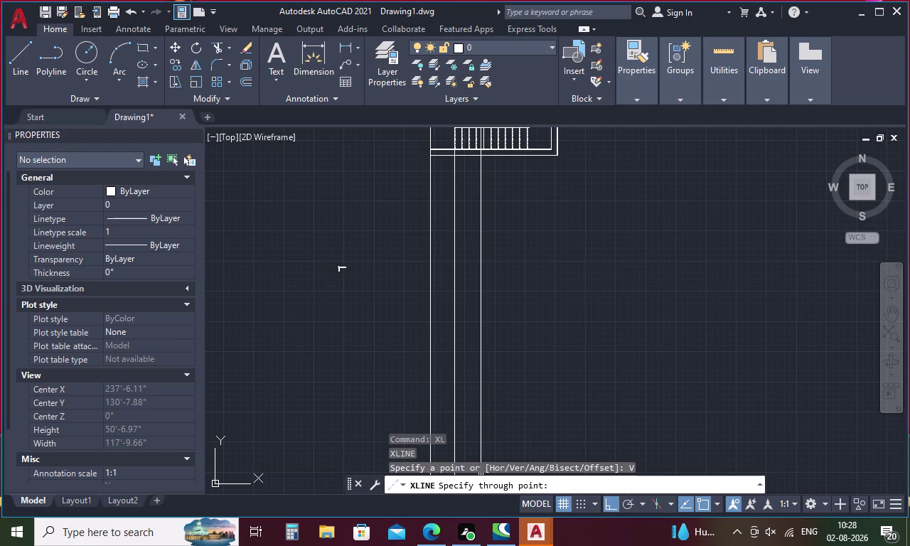
text(x)
text(l)
key(Return)
key(h)
key(Return)
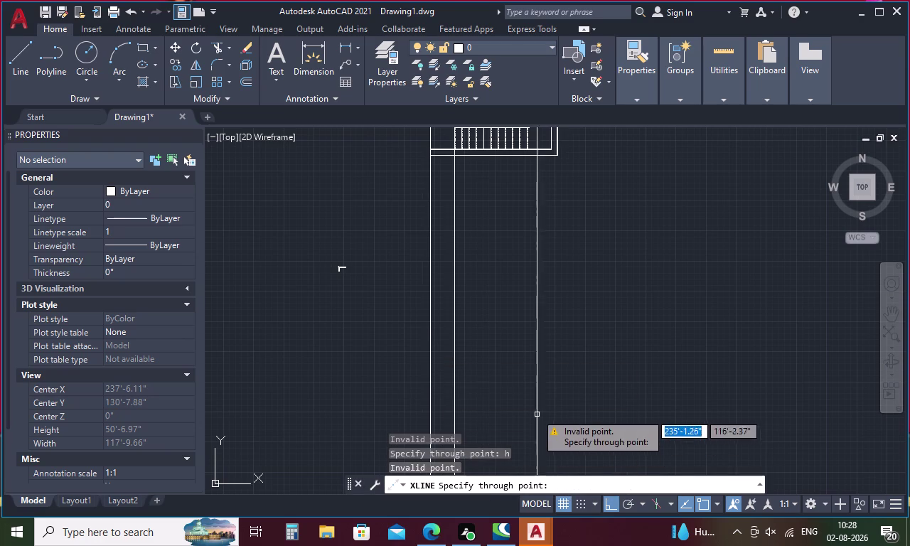
key(Escape)
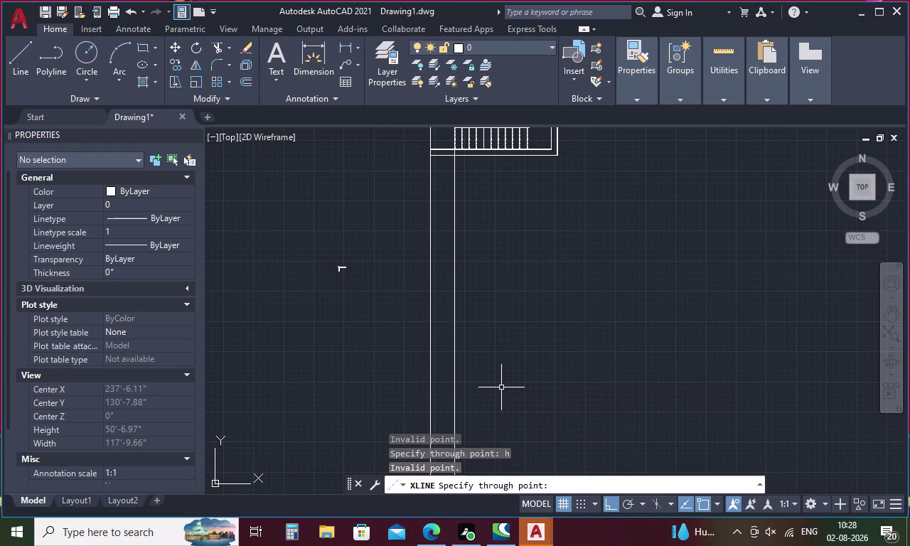
Place a horizontal XL construction line through the stair plan and select the L-shaped rail lines.
text(xl)
key(Return)
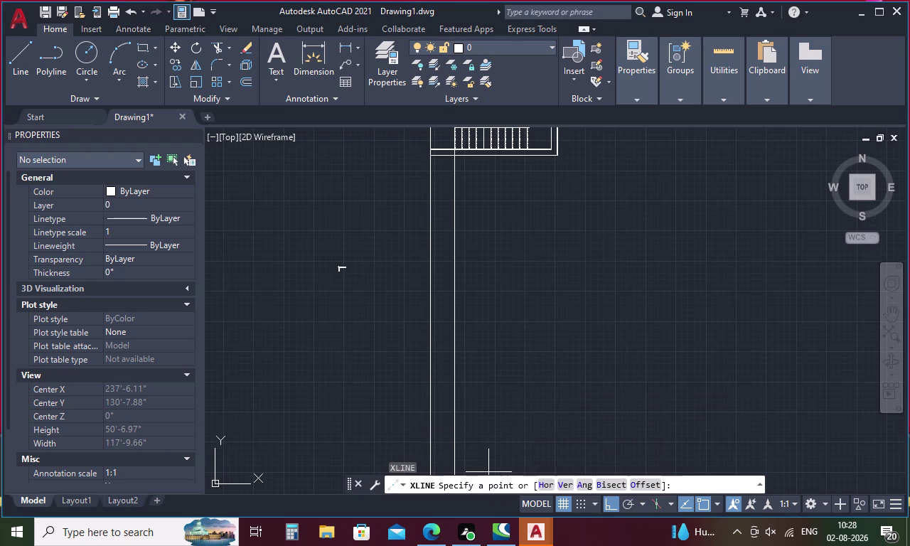
click(551, 486)
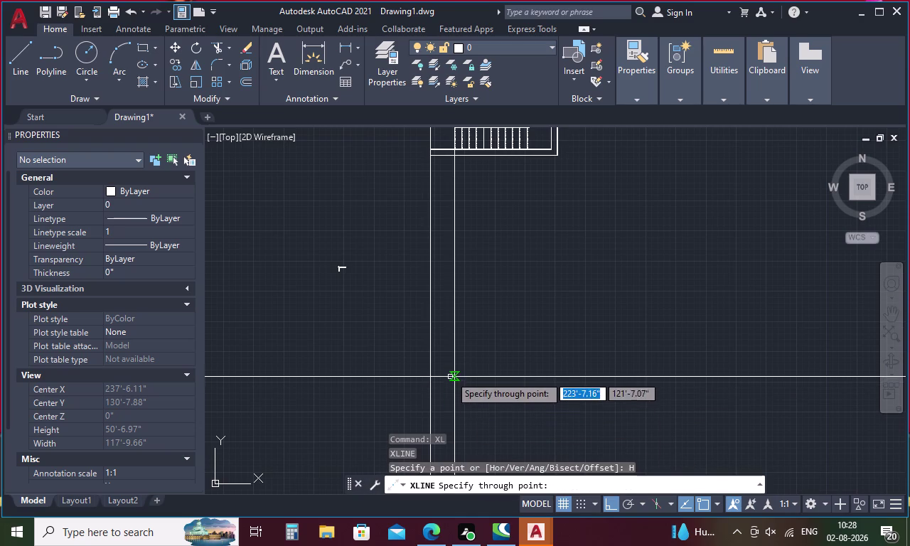
click(431, 298)
key(Escape)
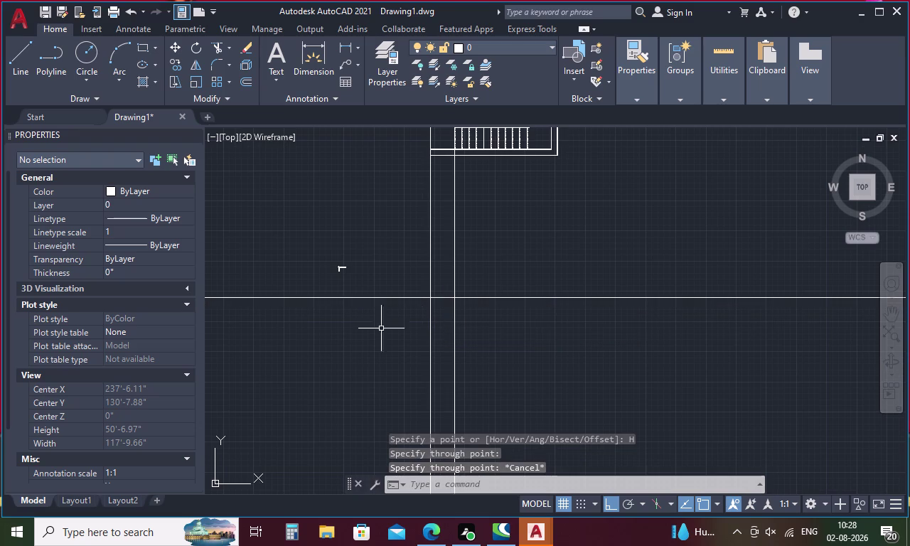
drag(357, 264, 311, 266)
Copy the rail lines from their corner base point, placing the first four step copies.
right_click(305, 263)
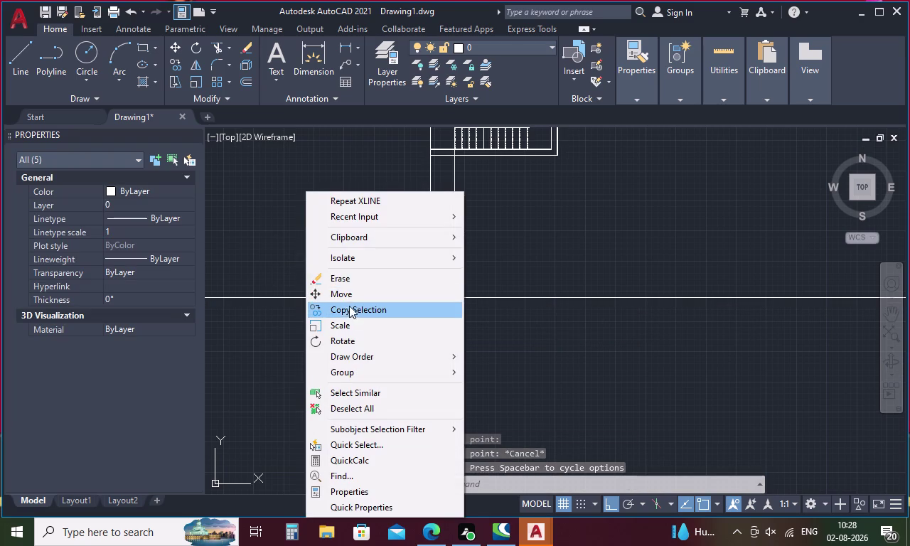
click(350, 313)
scroll(up, 3)
scroll(down, 3)
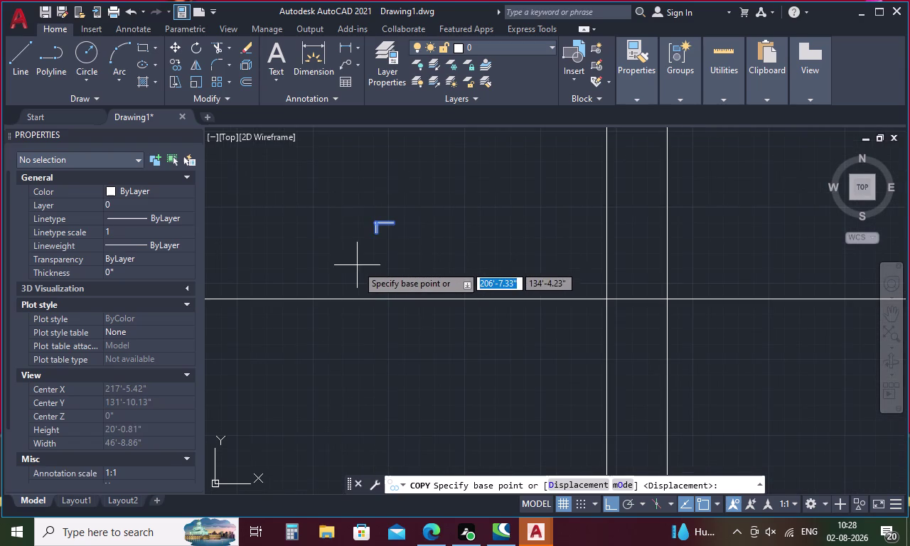
scroll(up, 3)
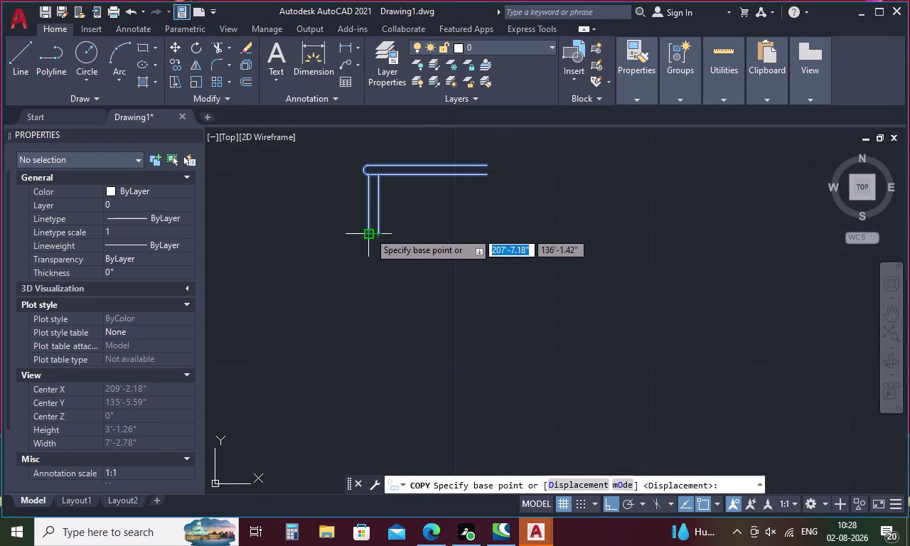
click(368, 232)
scroll(down, 3)
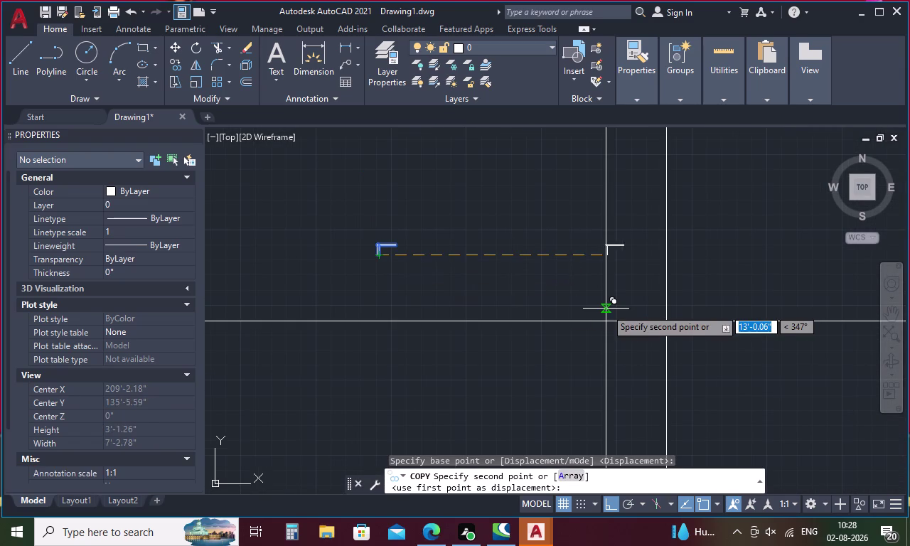
middle_drag(616, 308, 437, 328)
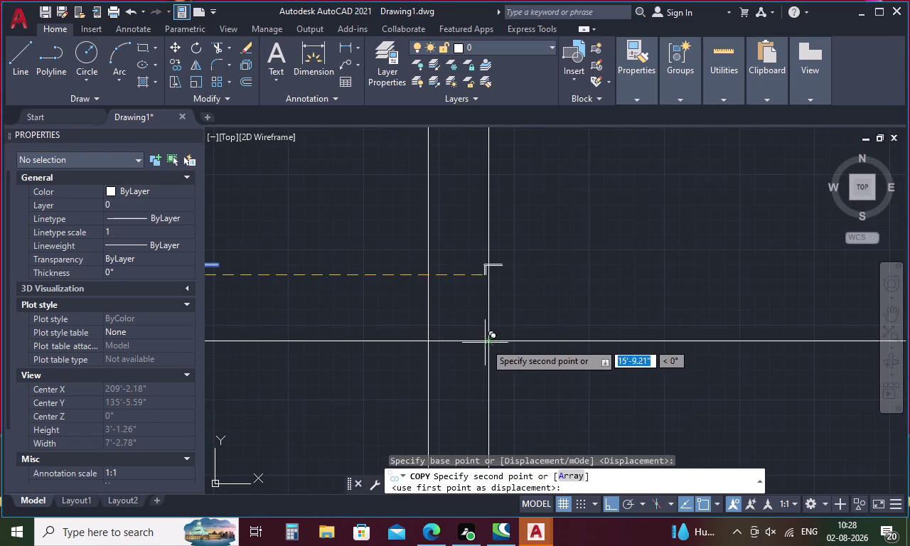
scroll(up, 3)
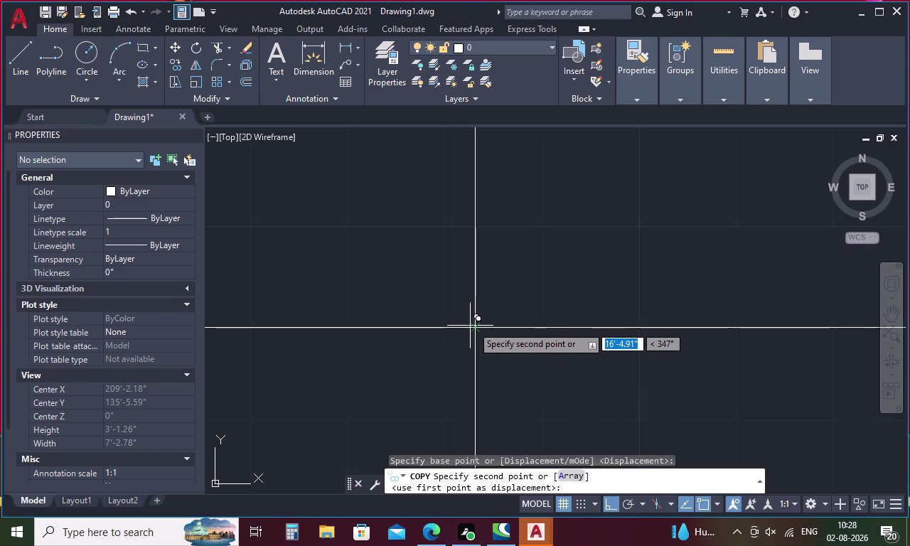
scroll(up, 3)
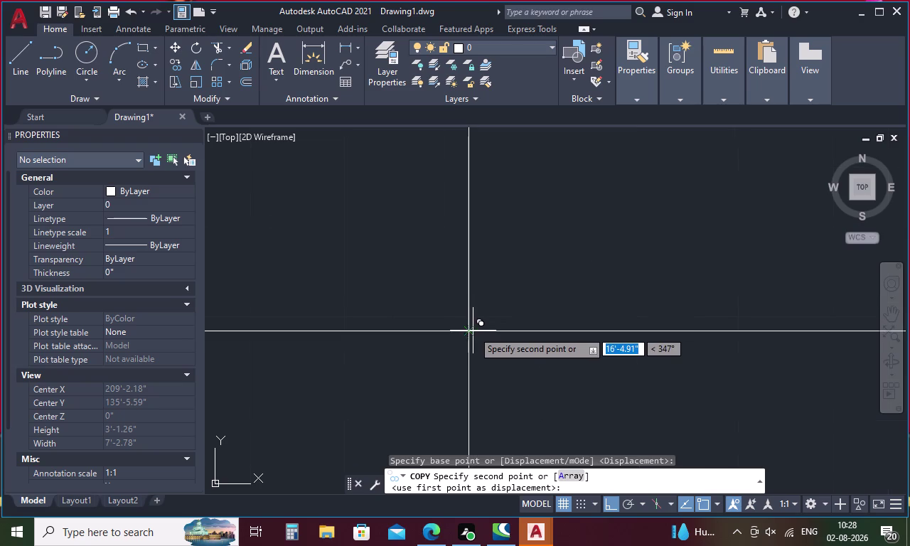
click(470, 330)
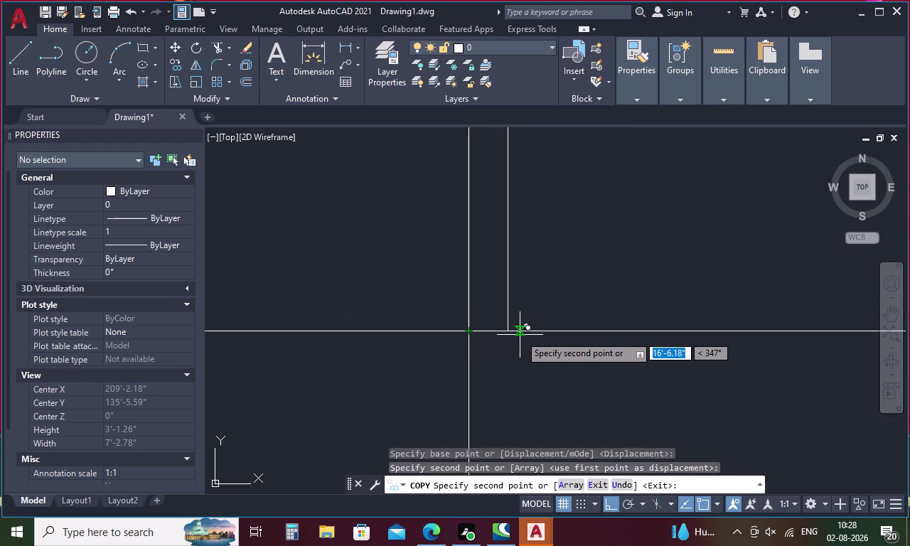
scroll(down, 3)
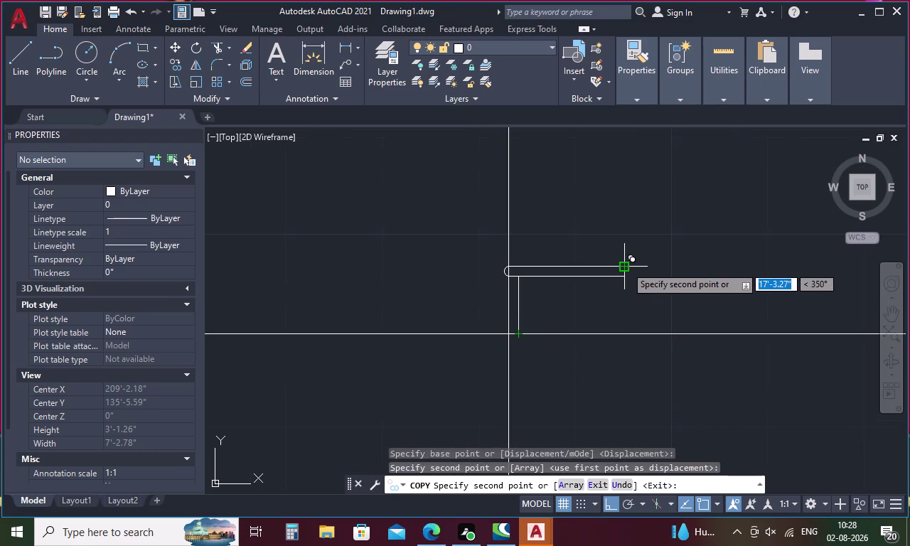
click(626, 266)
scroll(down, 3)
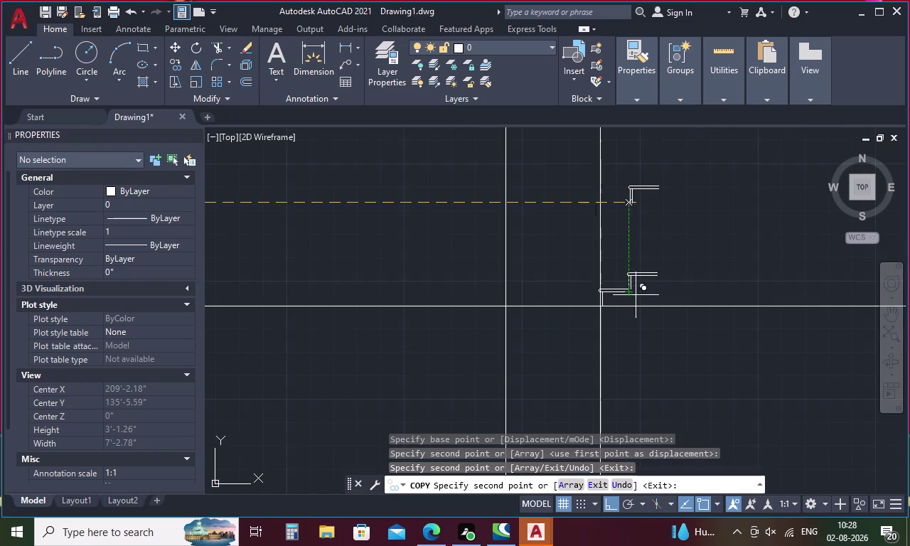
middle_drag(688, 288, 479, 323)
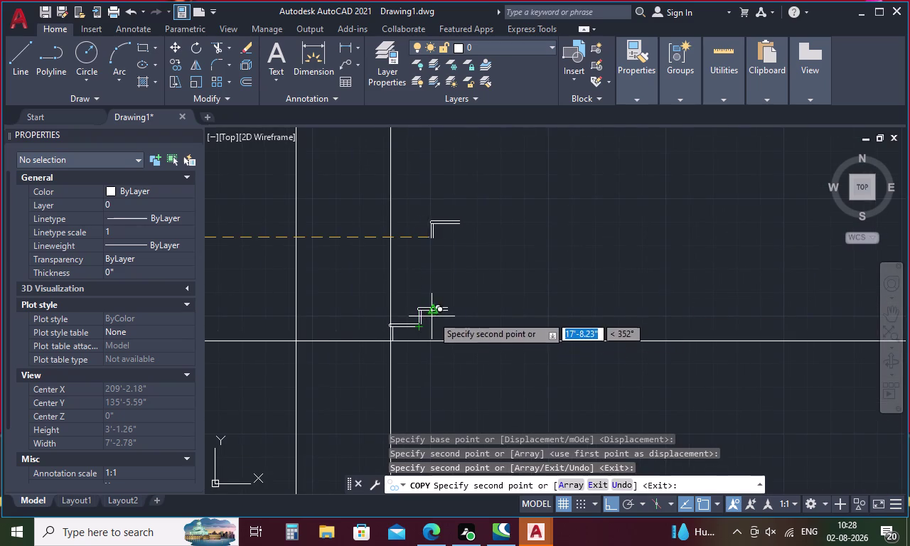
scroll(up, 3)
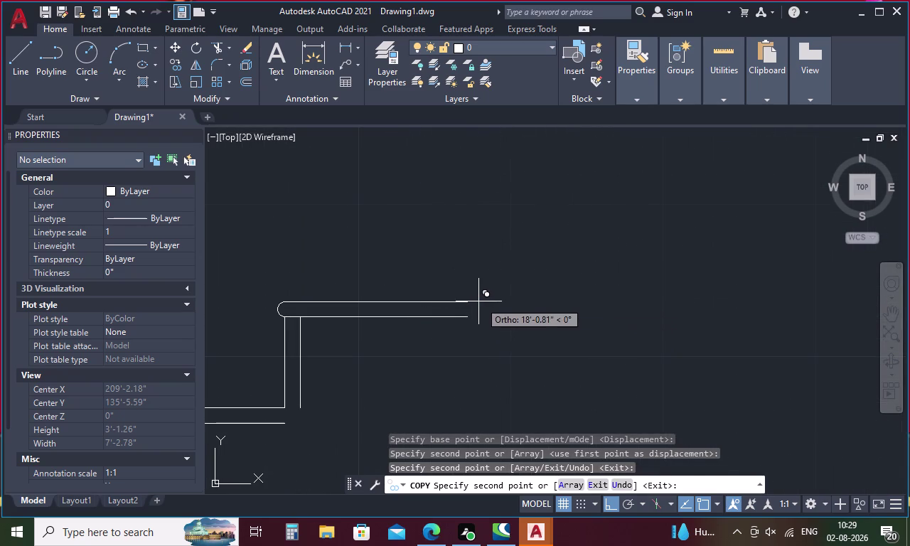
click(468, 300)
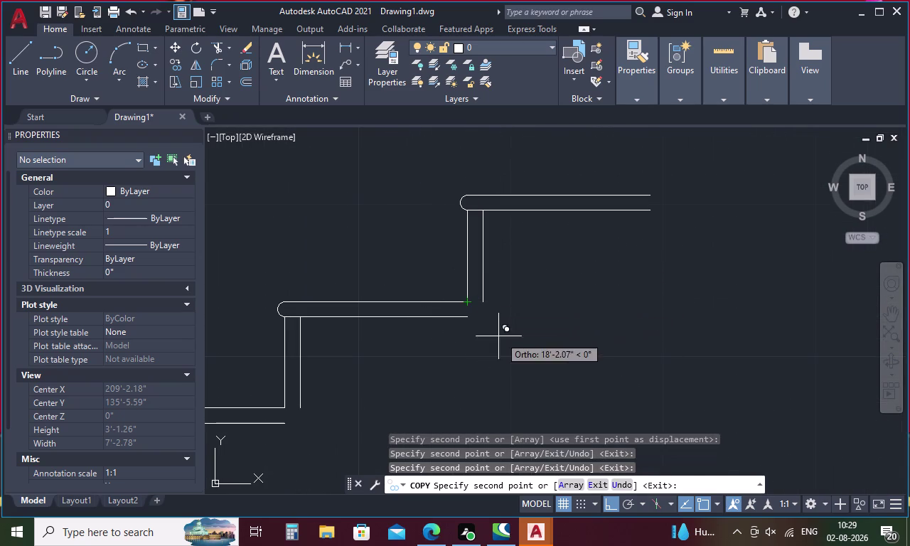
scroll(down, 3)
scroll(up, 3)
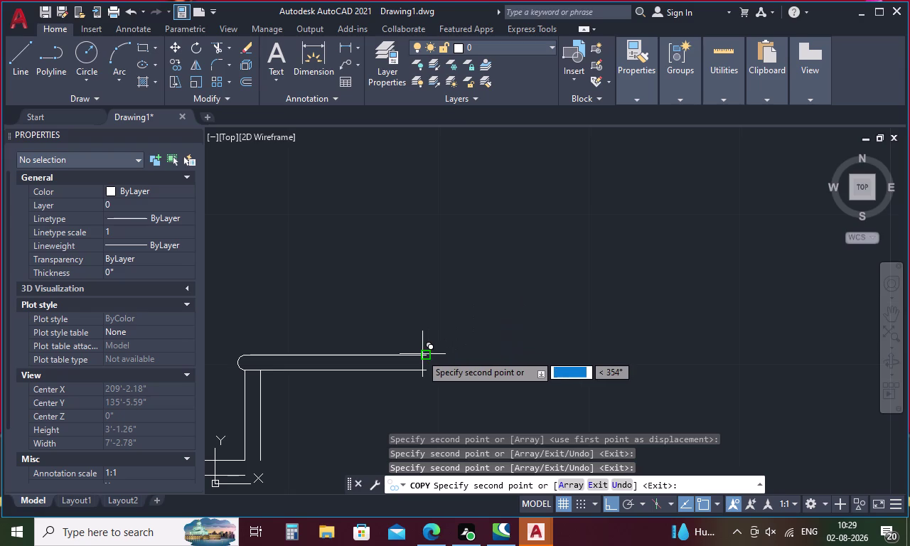
click(420, 354)
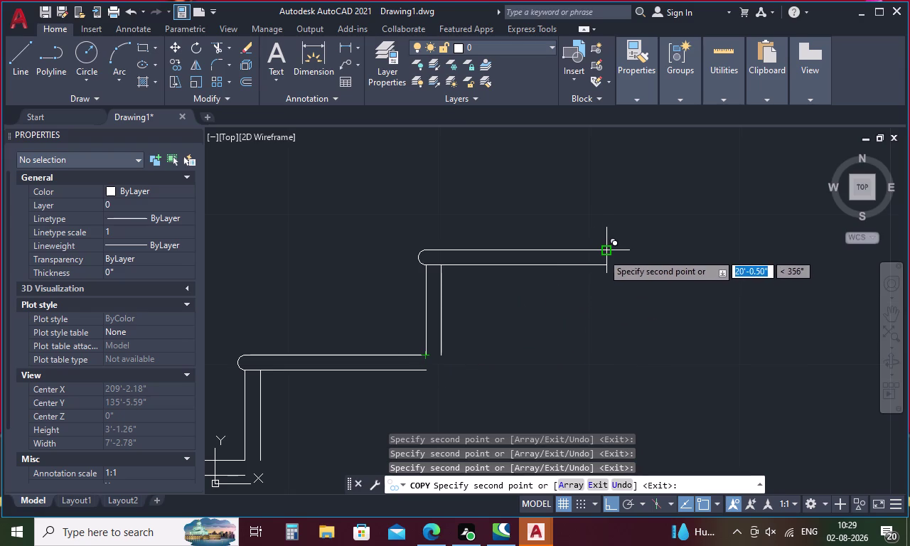
Place seven more step copies up the stair elevation at each corner, then end copying.
click(604, 252)
middle_drag(581, 314, 571, 329)
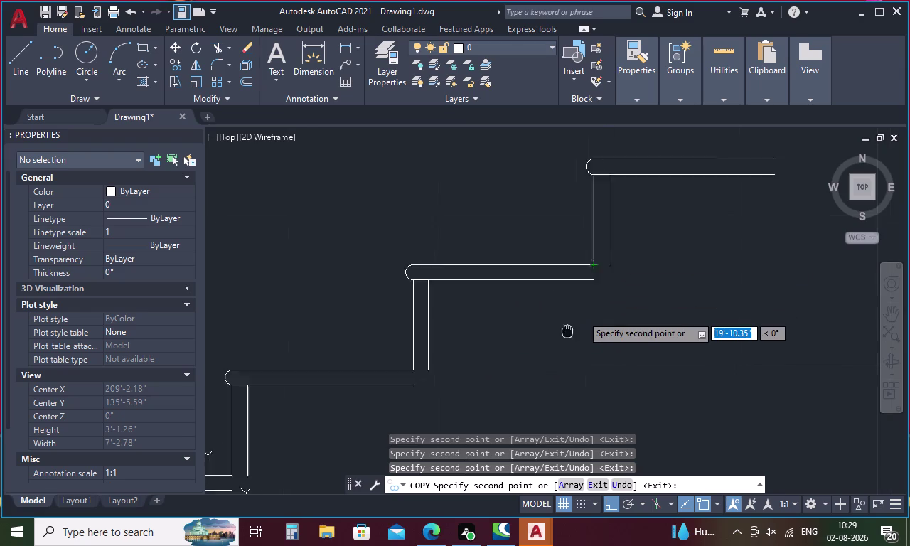
middle_drag(571, 328, 464, 403)
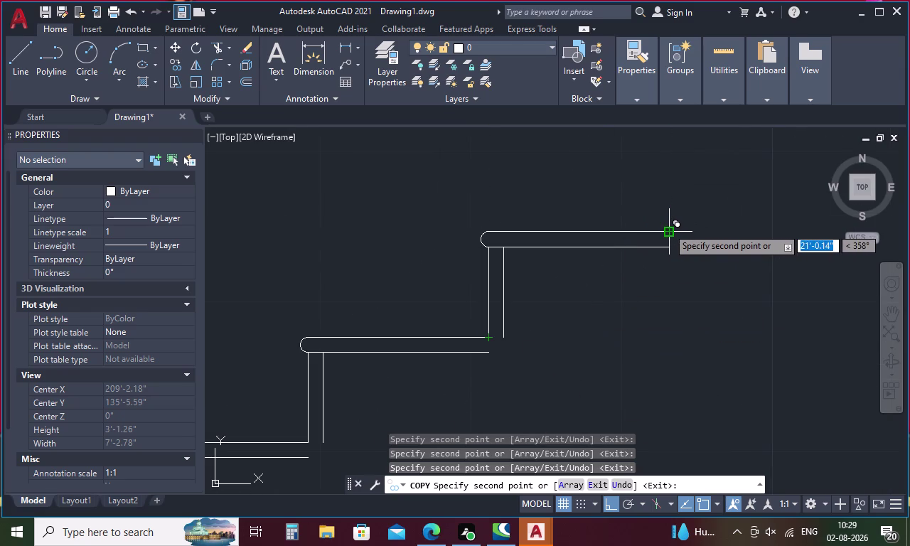
click(668, 227)
middle_drag(663, 228, 397, 386)
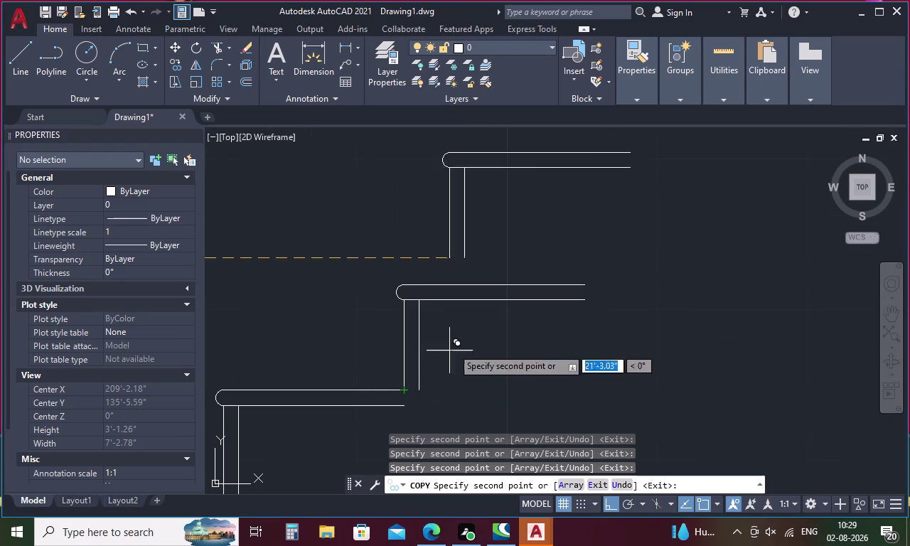
click(582, 283)
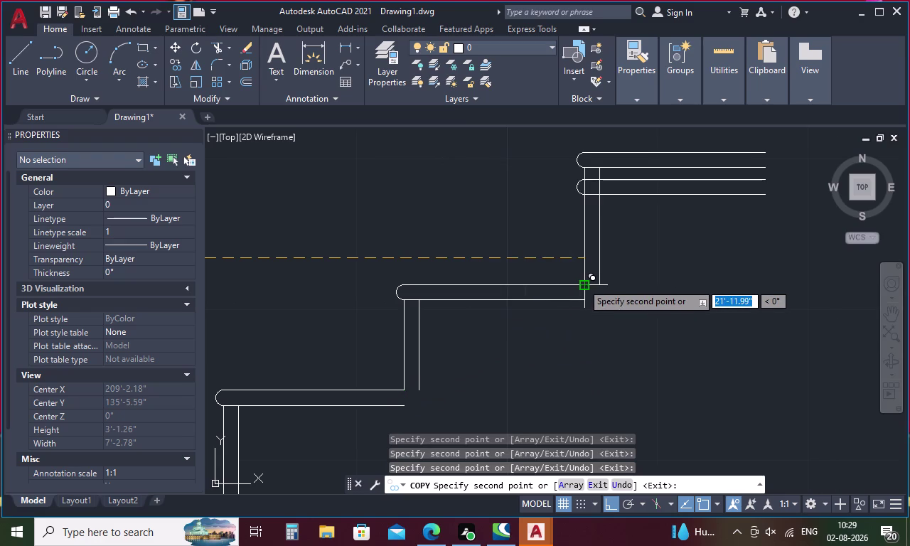
middle_drag(549, 311, 364, 432)
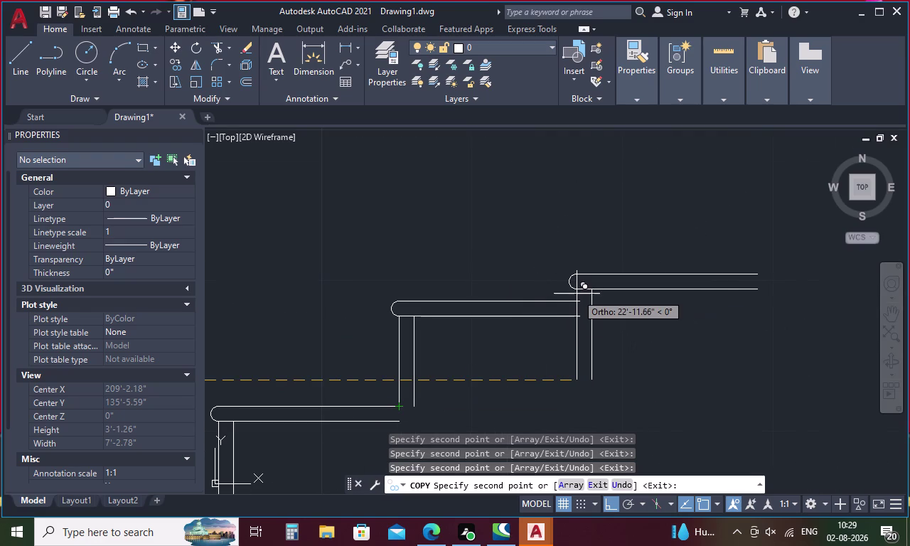
click(577, 301)
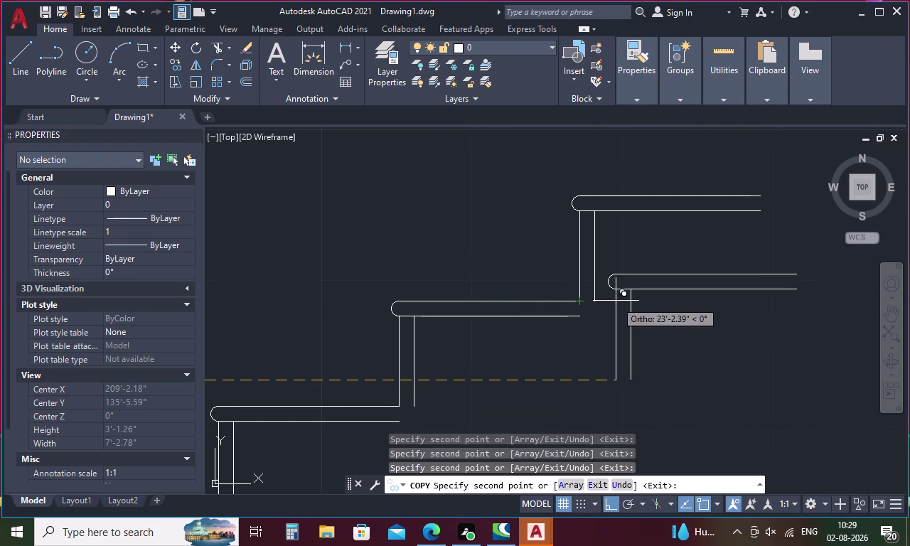
scroll(down, 3)
middle_drag(617, 300, 491, 391)
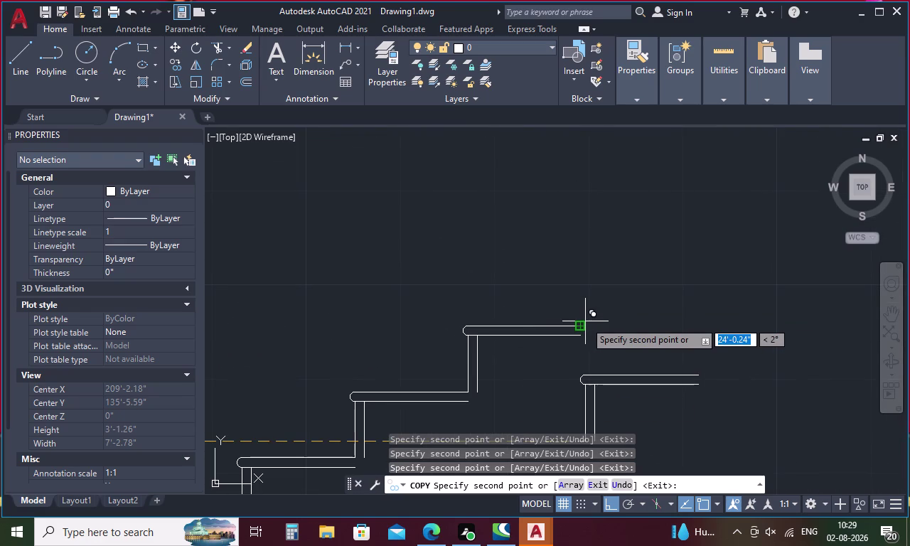
click(578, 330)
middle_drag(689, 272, 551, 366)
click(554, 353)
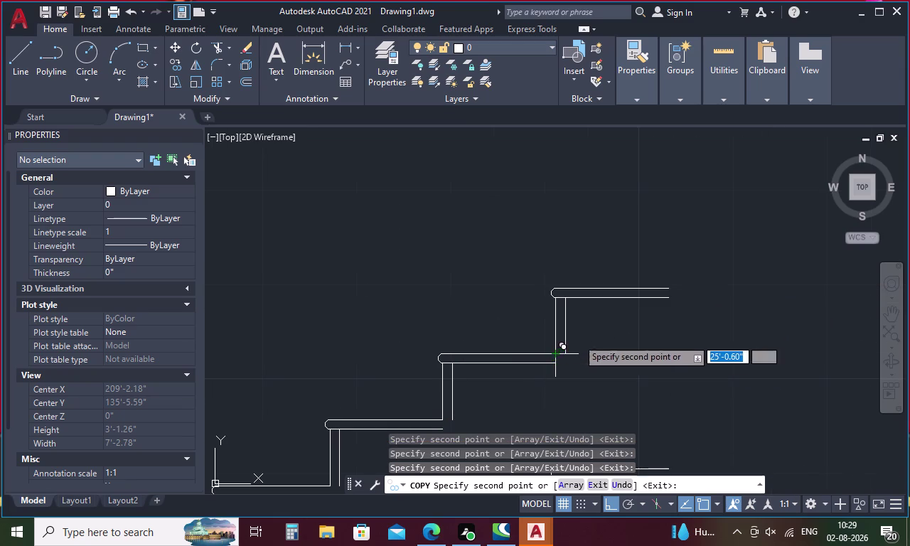
middle_drag(709, 260, 617, 333)
click(573, 362)
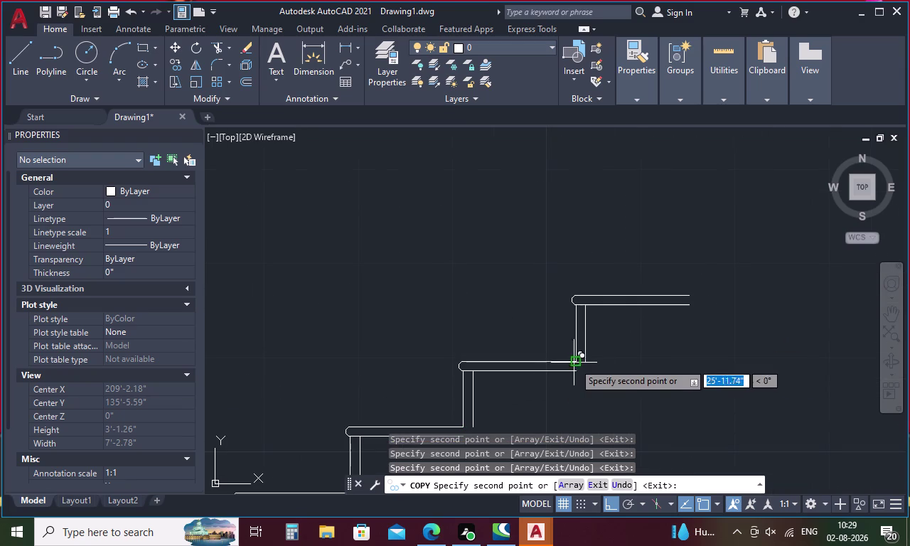
middle_drag(618, 334, 670, 299)
scroll(down, 3)
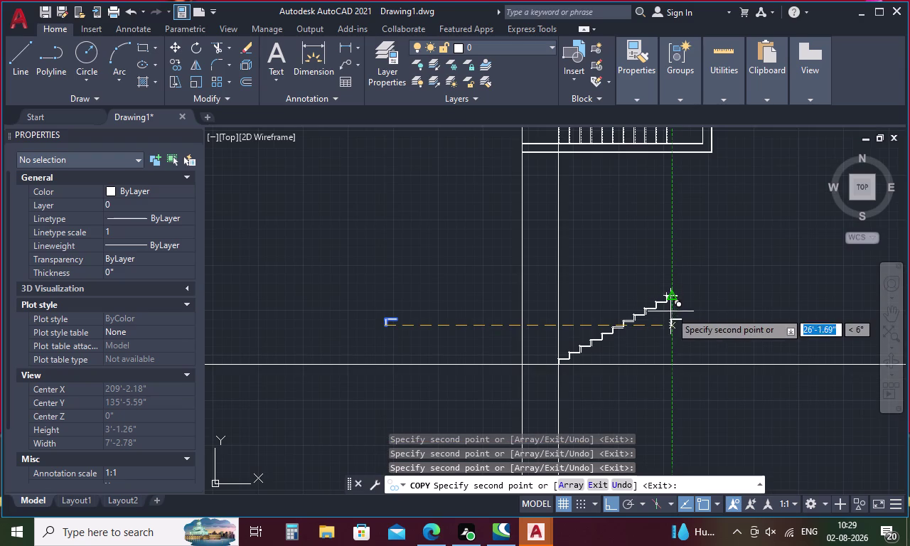
key(Escape)
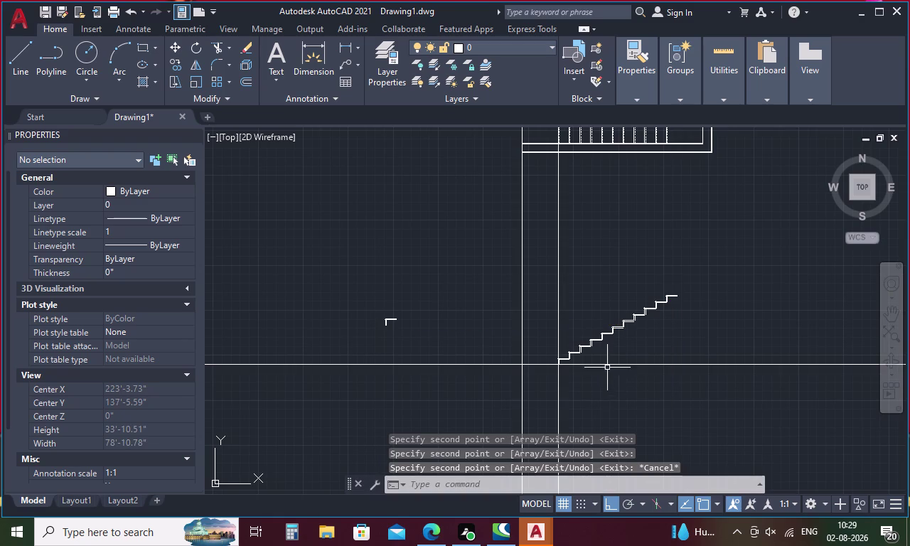
Pan along the stair elevation to inspect the step copies and clear pending commands.
scroll(up, 3)
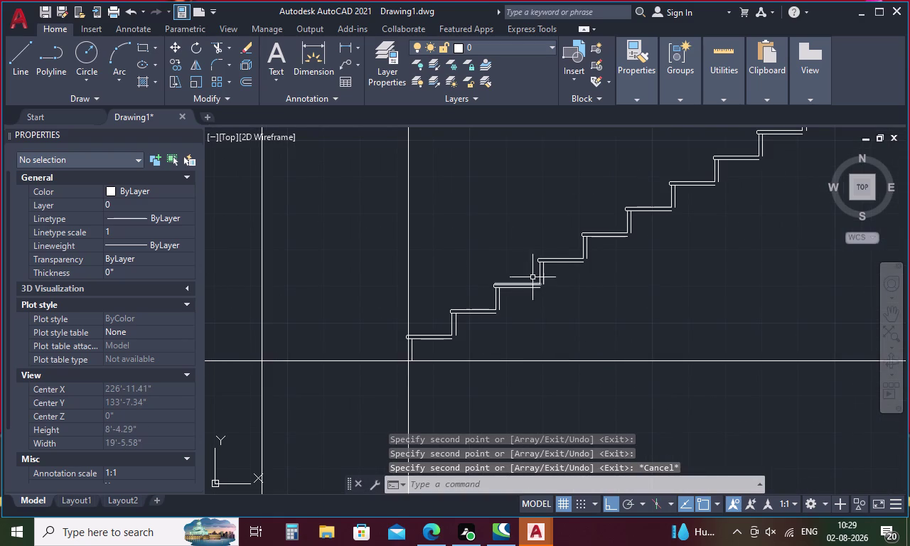
middle_drag(684, 225, 680, 232)
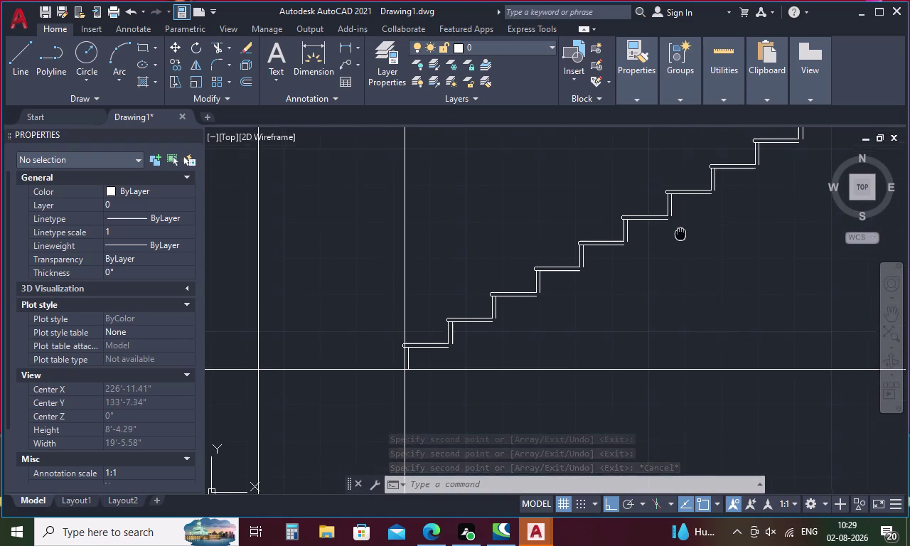
middle_drag(680, 232, 611, 319)
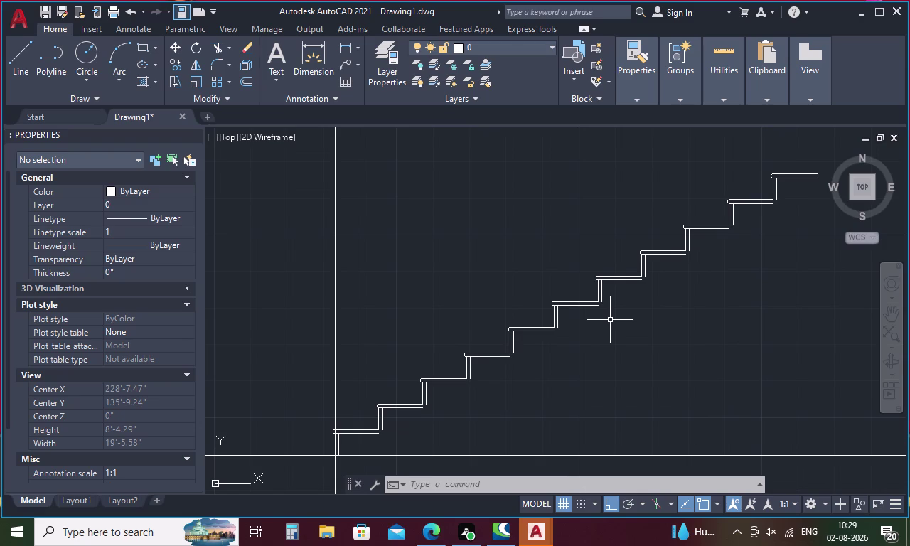
middle_drag(613, 362, 473, 416)
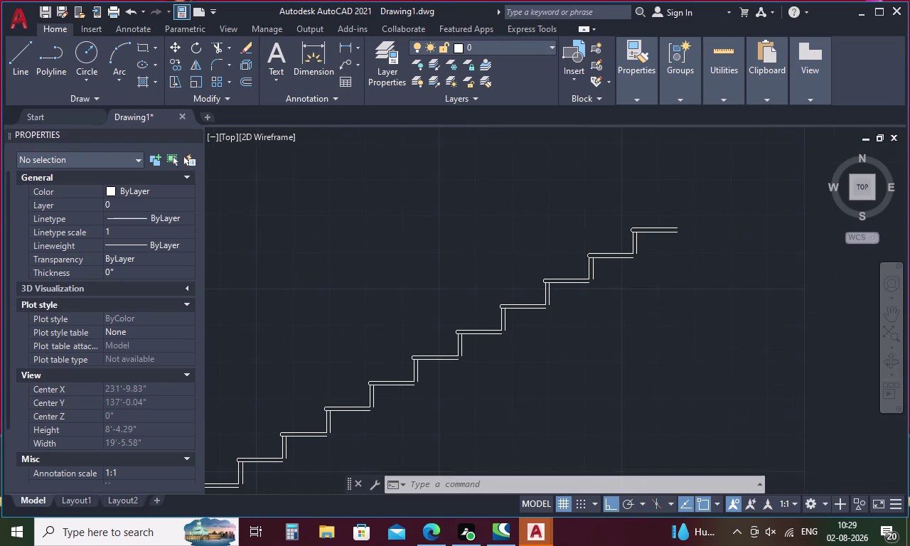
middle_drag(473, 417, 599, 277)
key(Escape)
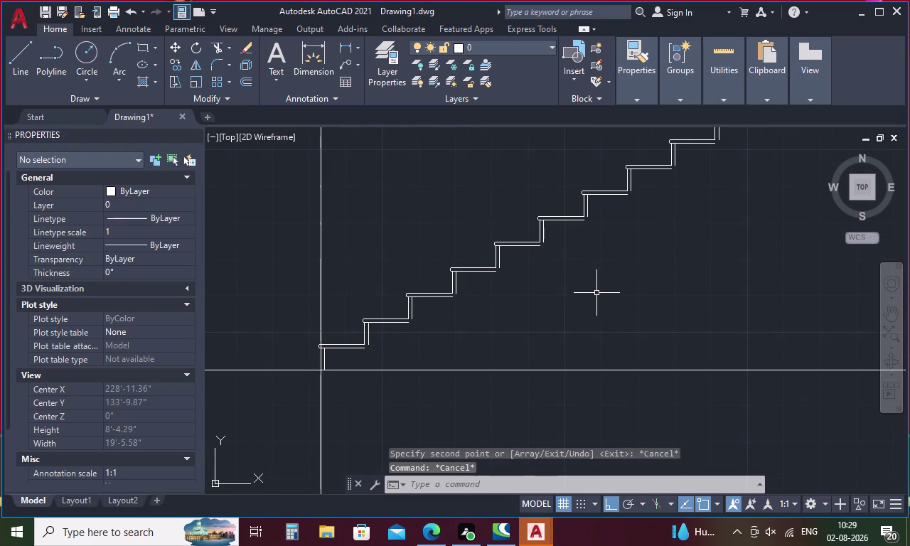
Fillet the first three step corners, joining each tread line to its riser.
key(f)
key(Return)
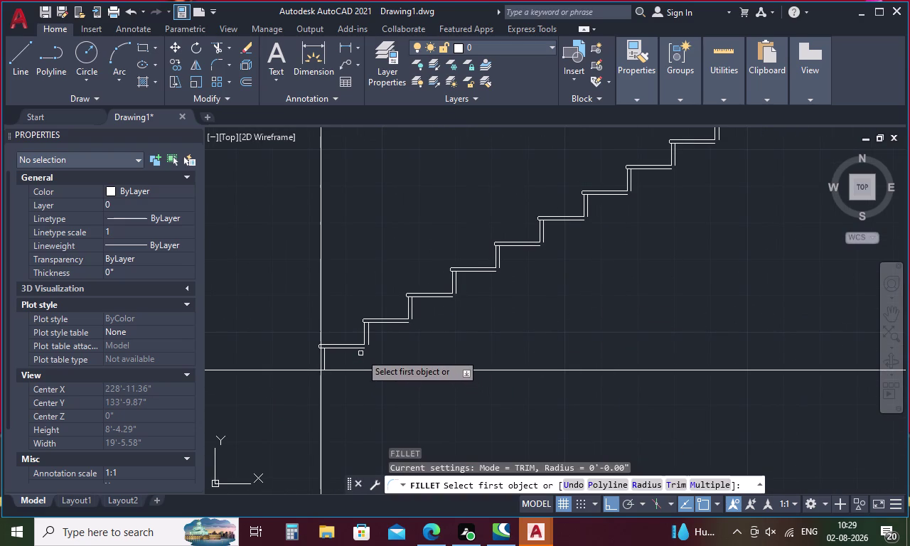
click(357, 348)
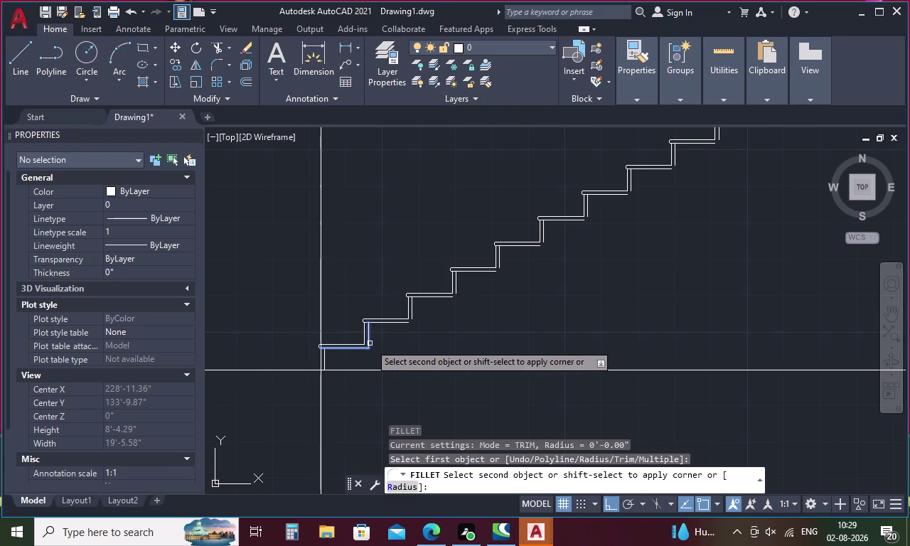
click(369, 343)
key(space)
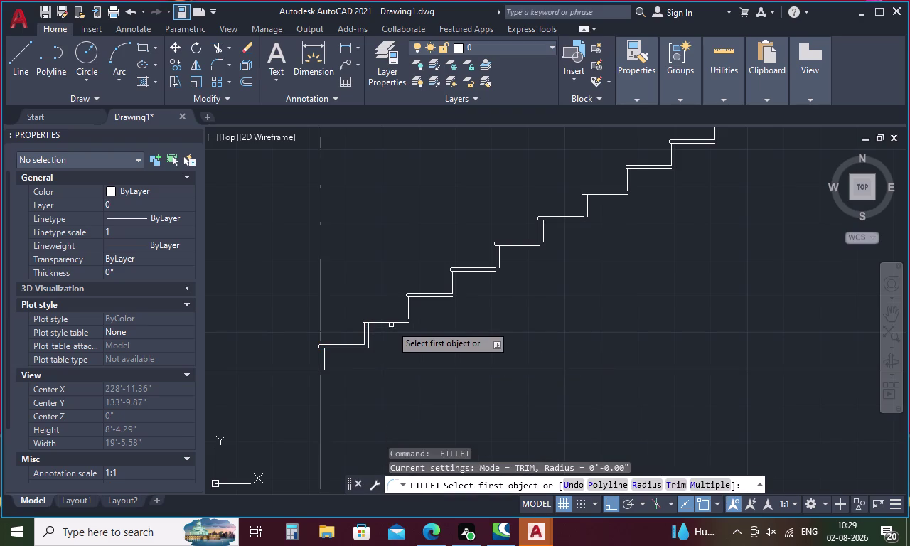
click(393, 323)
click(410, 314)
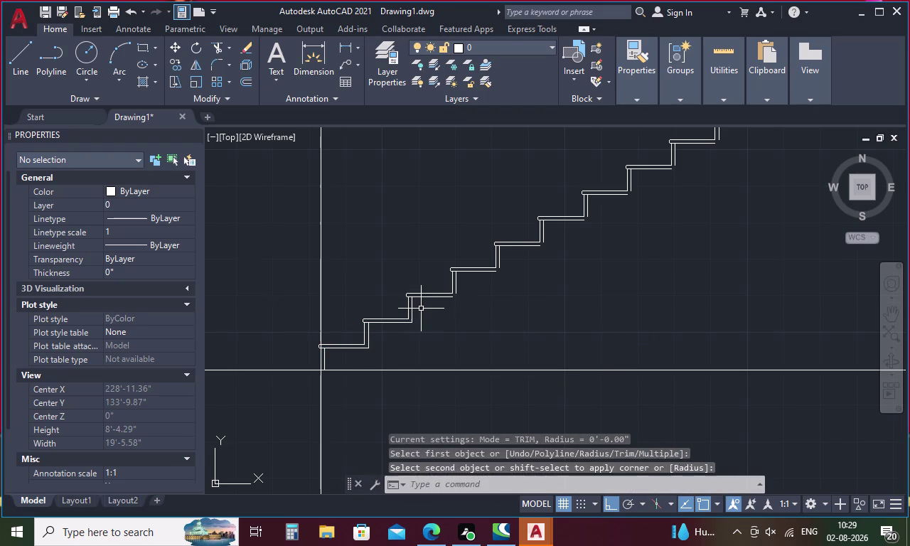
key(space)
click(439, 297)
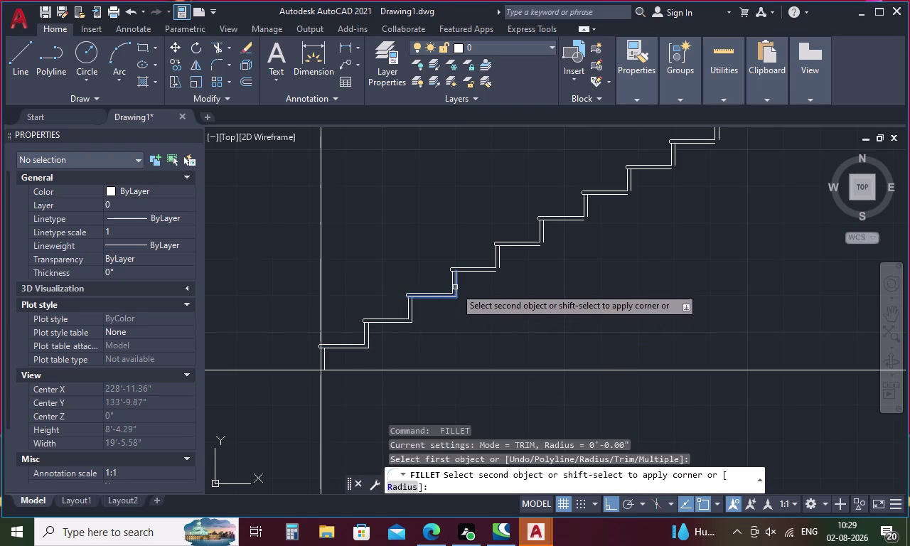
click(455, 287)
Fillet the next three tread-and-riser corners further up the stair.
key(space)
click(486, 272)
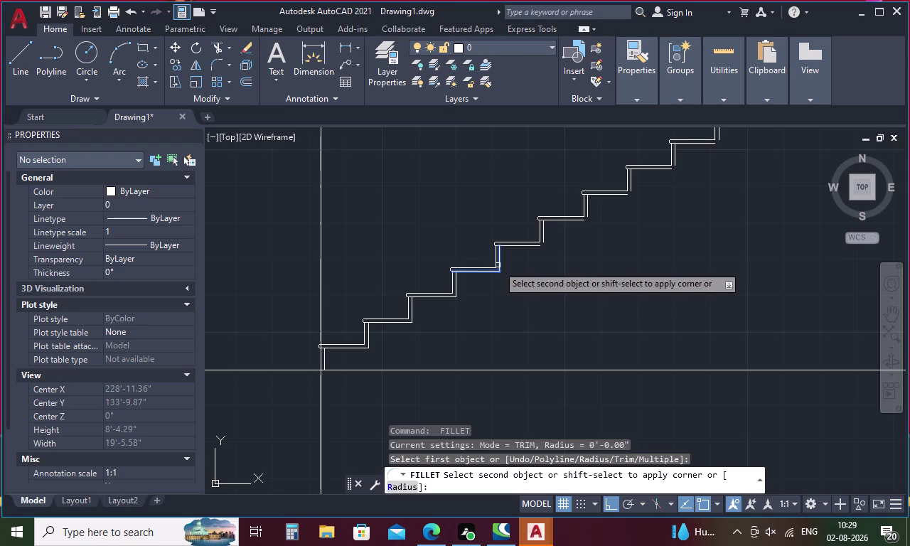
click(499, 264)
key(space)
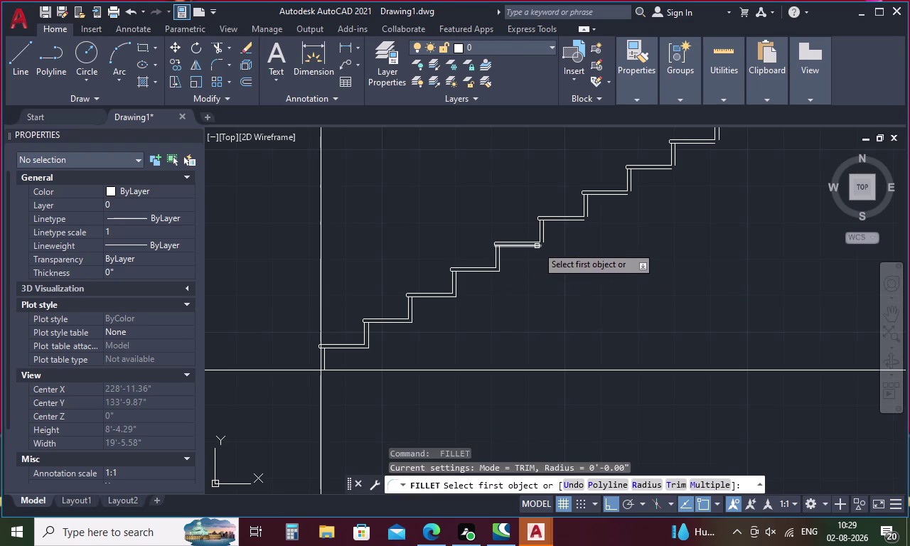
click(537, 246)
click(543, 242)
key(space)
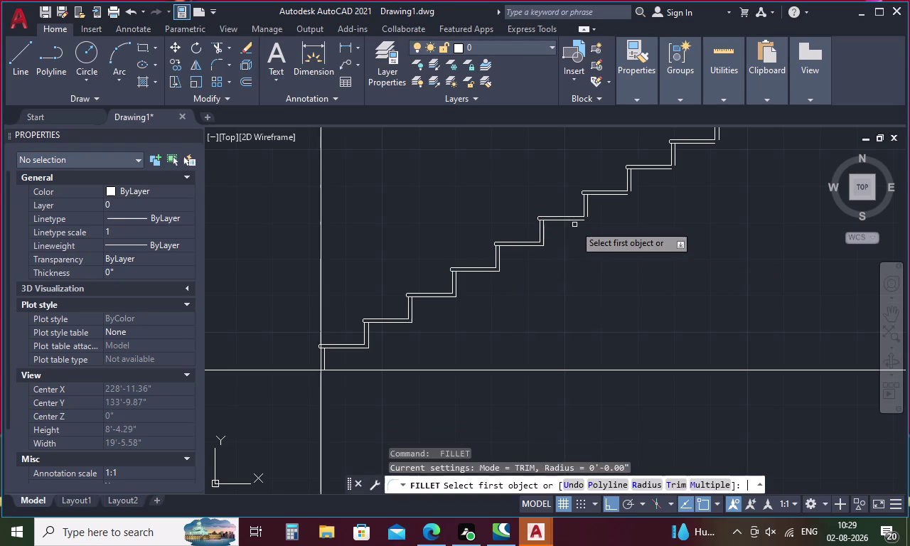
click(578, 220)
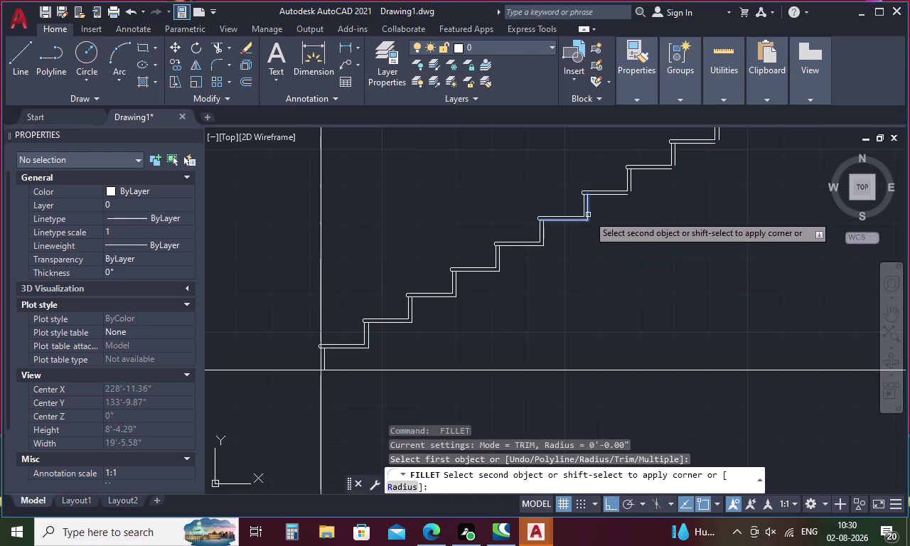
click(588, 214)
middle_drag(588, 222, 396, 322)
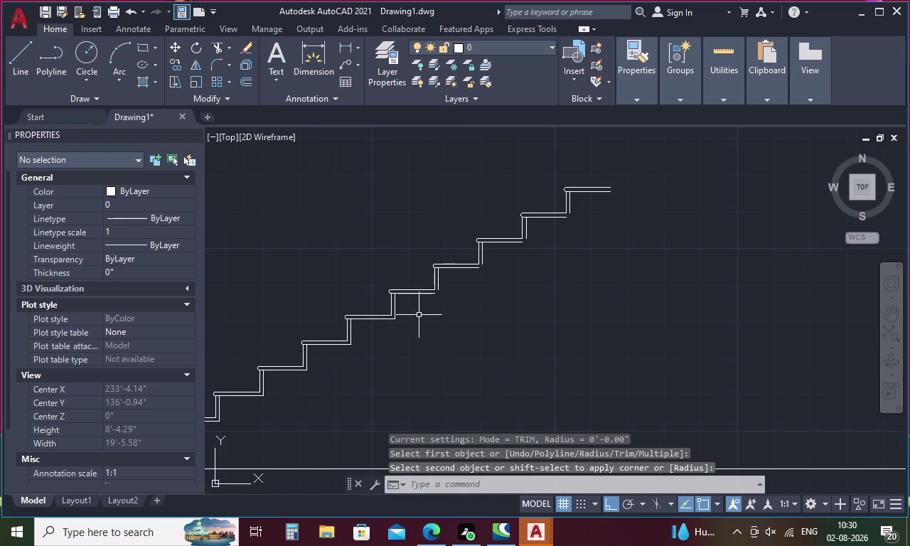
Fillet the lower and upper landing edge lines to their vertical lines.
key(space)
scroll(up, 3)
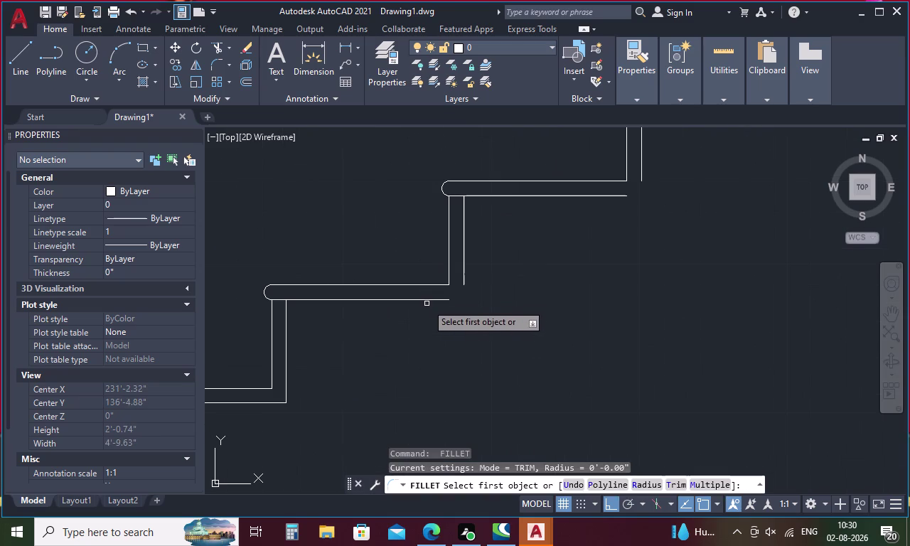
click(426, 301)
click(464, 278)
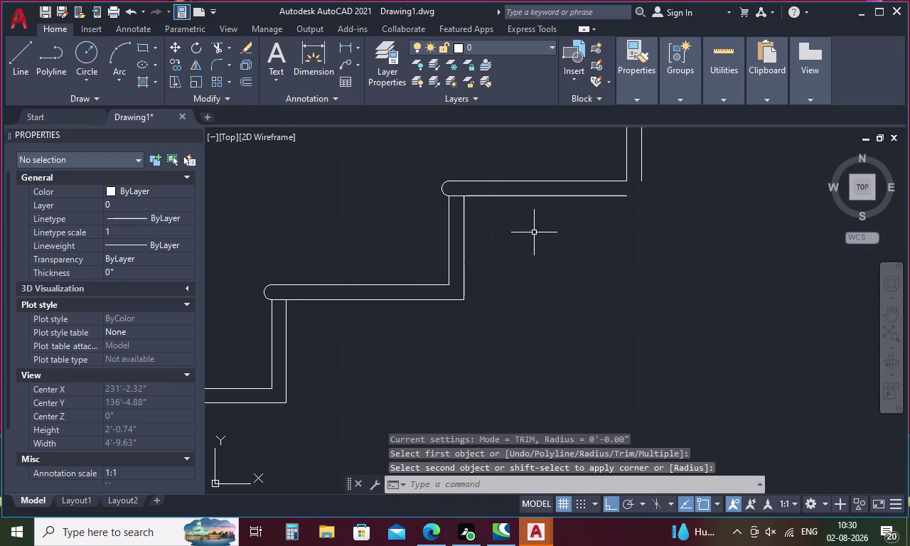
key(space)
click(561, 196)
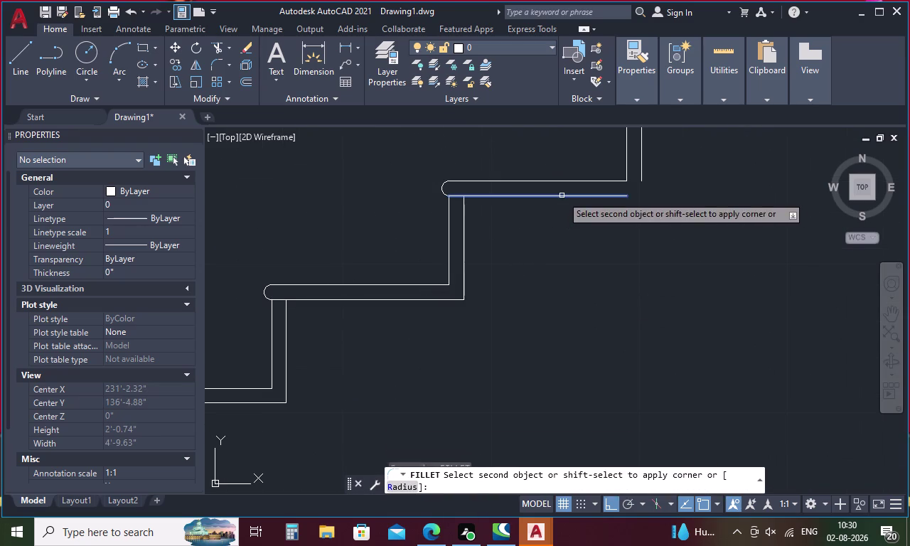
click(642, 160)
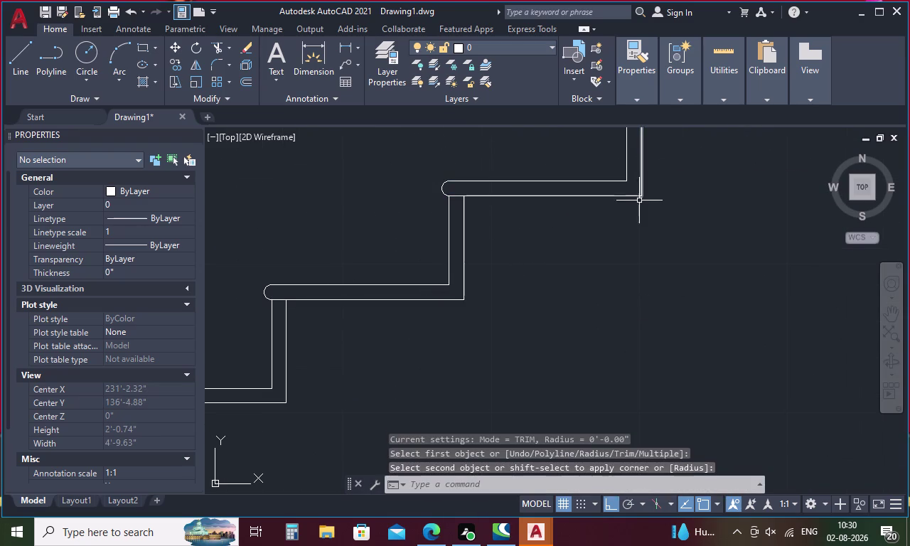
middle_drag(644, 208, 390, 413)
key(space)
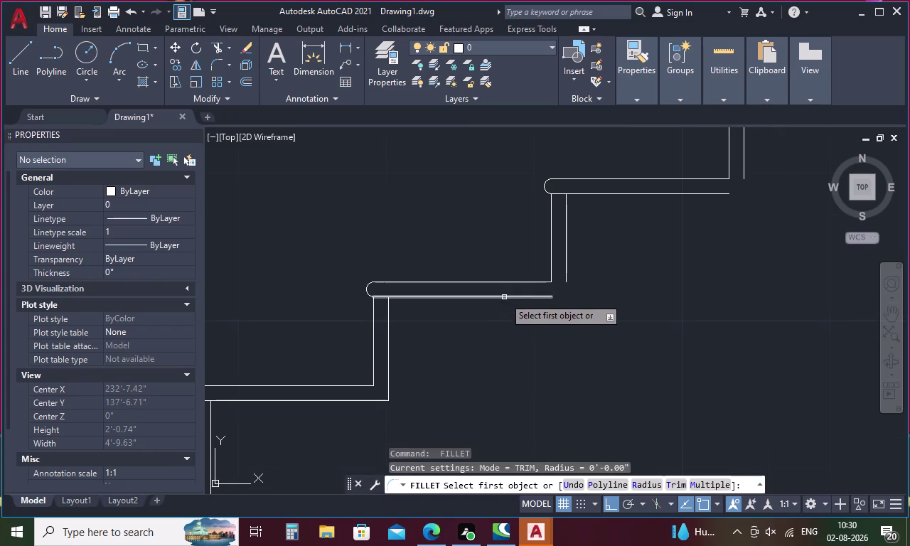
click(504, 298)
click(565, 270)
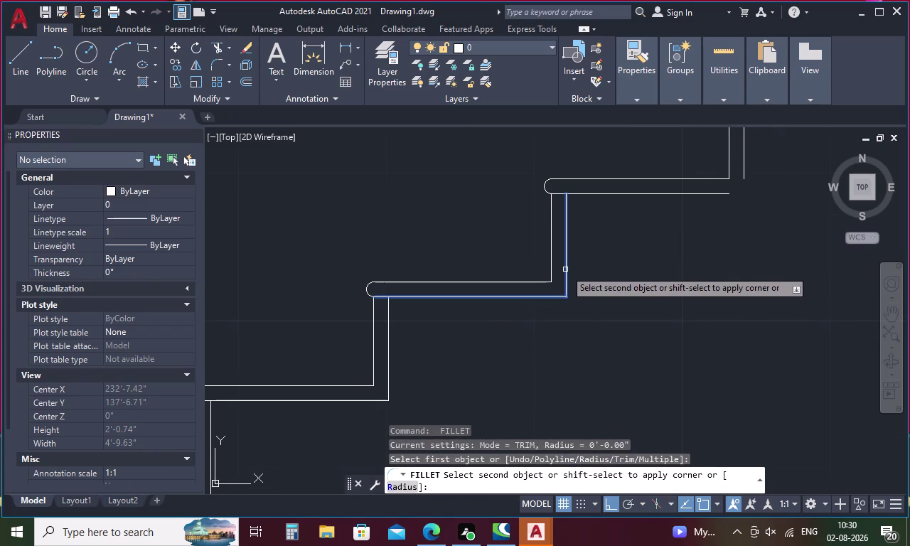
Attempt to fillet a lower rail line corner, then cancel the unfinished fillet.
middle_drag(600, 273, 384, 391)
key(space)
key(space)
key(space)
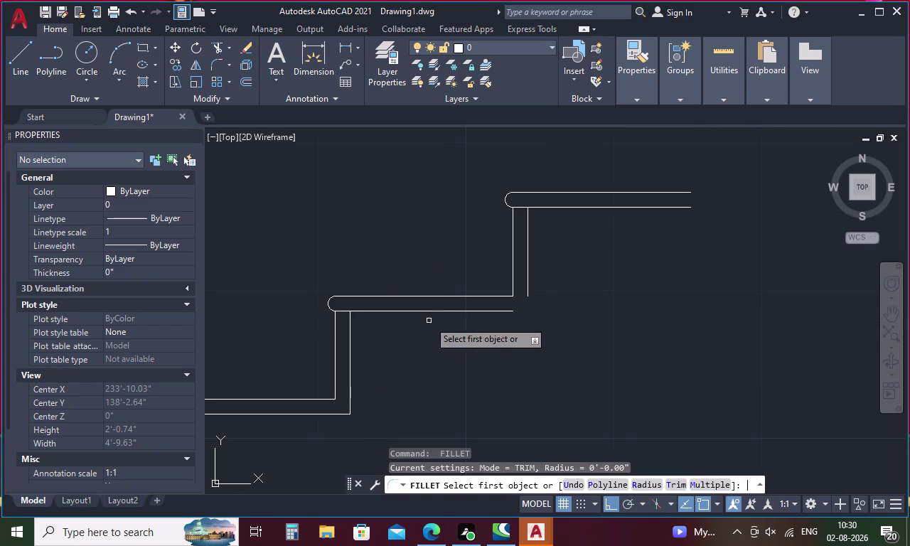
key(space)
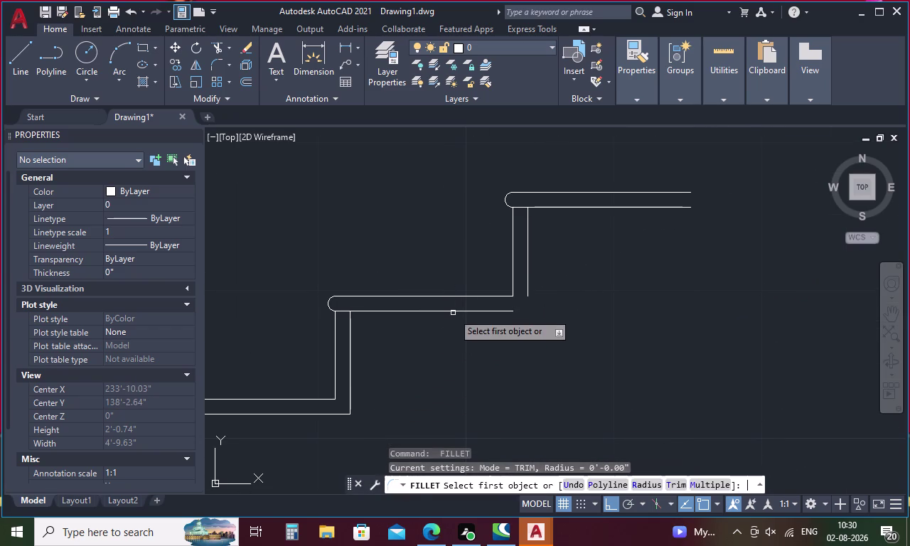
click(454, 312)
click(530, 270)
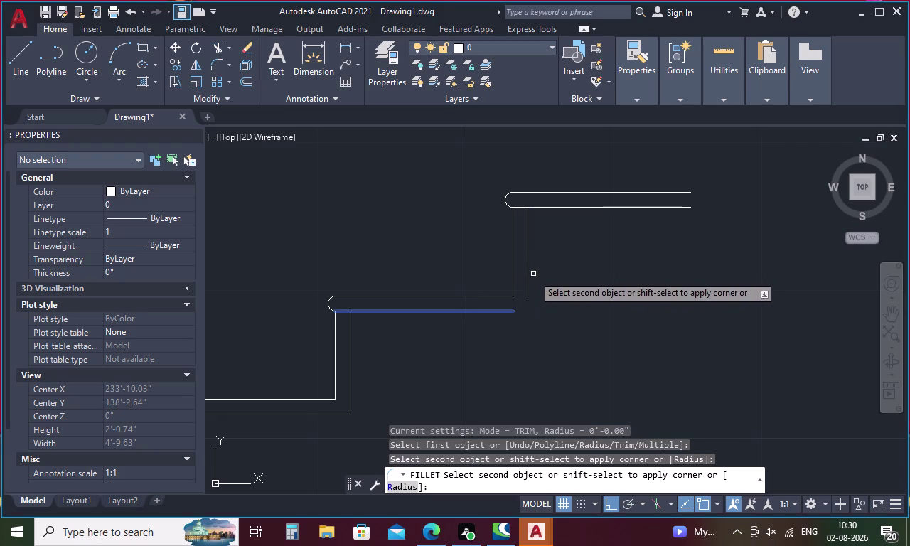
click(529, 278)
scroll(down, 3)
scroll(down, 3)
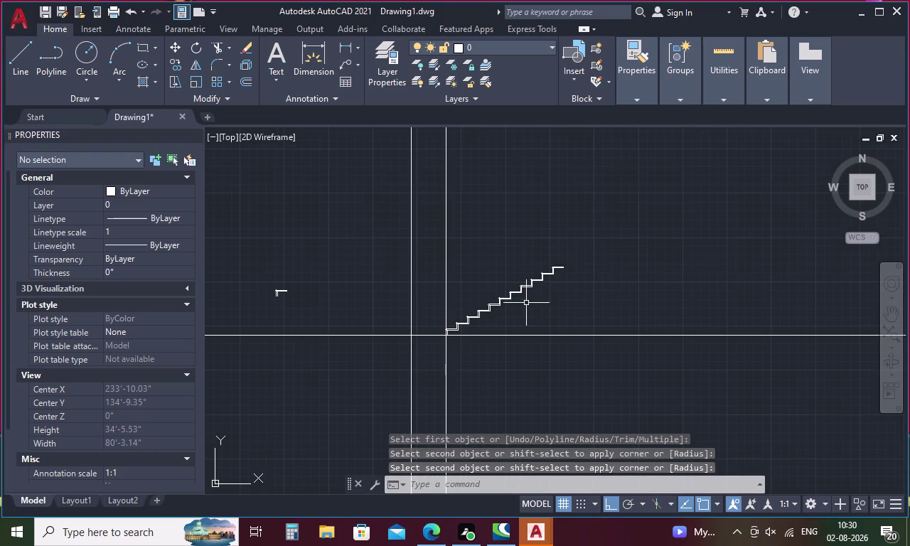
key(Escape)
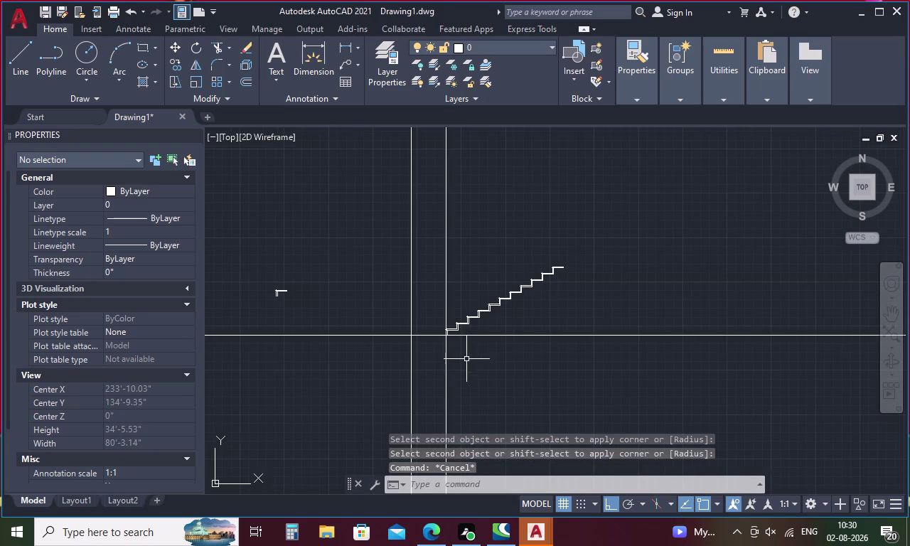
Select and delete the extra vertical construction line near the stair elevation.
drag(467, 251, 455, 256)
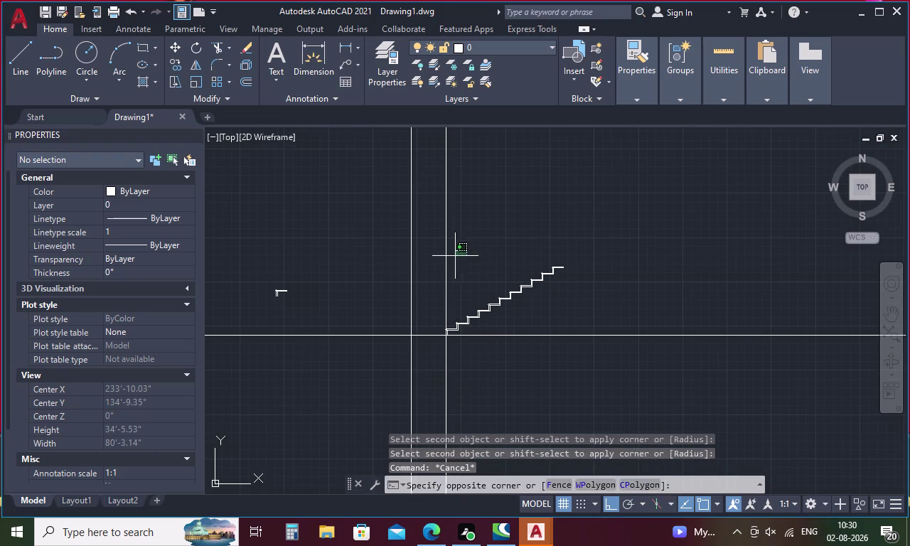
drag(455, 256, 438, 265)
key(Delete)
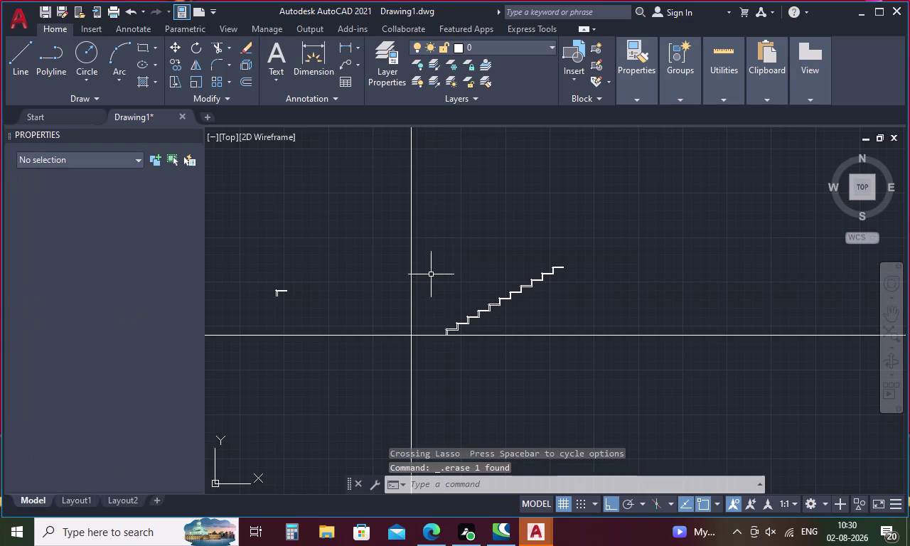
middle_drag(381, 317, 292, 369)
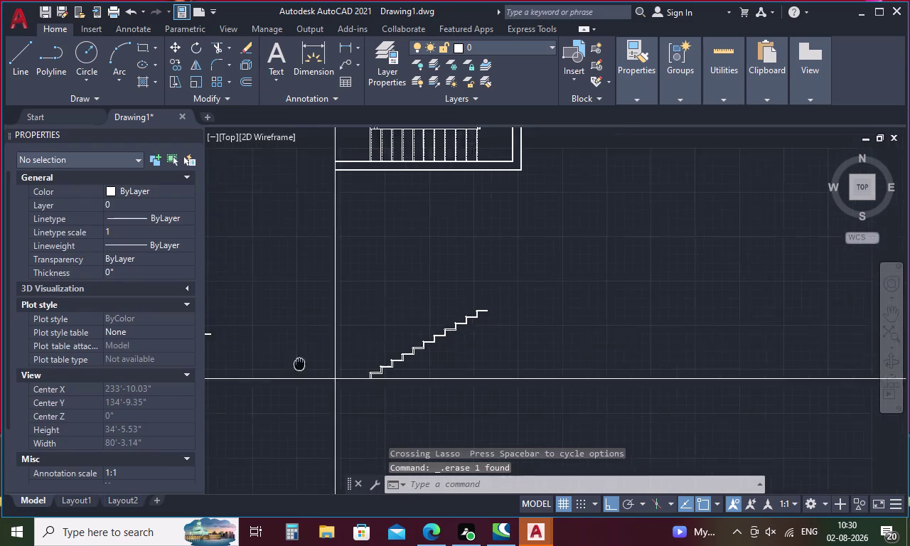
Drop vertical XLINEs through the four landing and plan corners into the elevation.
middle_drag(292, 370, 260, 389)
key(Escape)
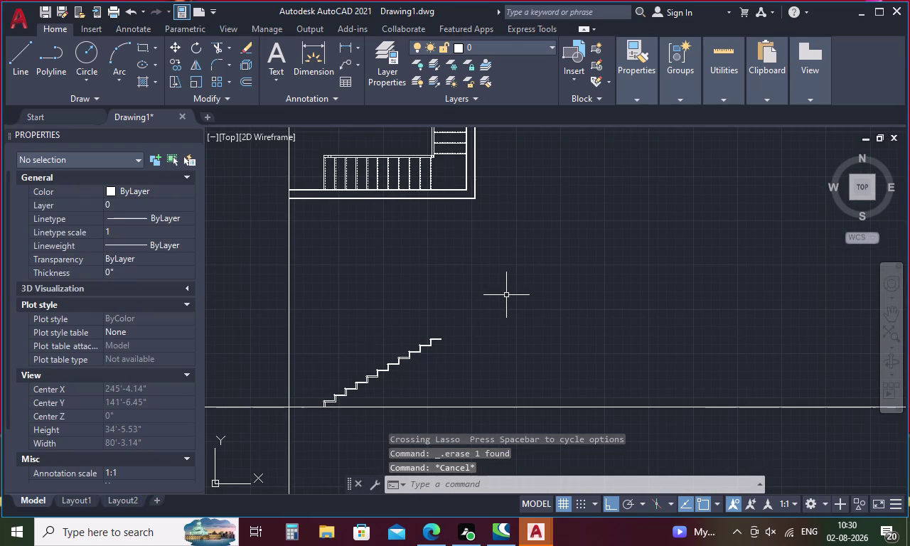
text(xl)
key(Return)
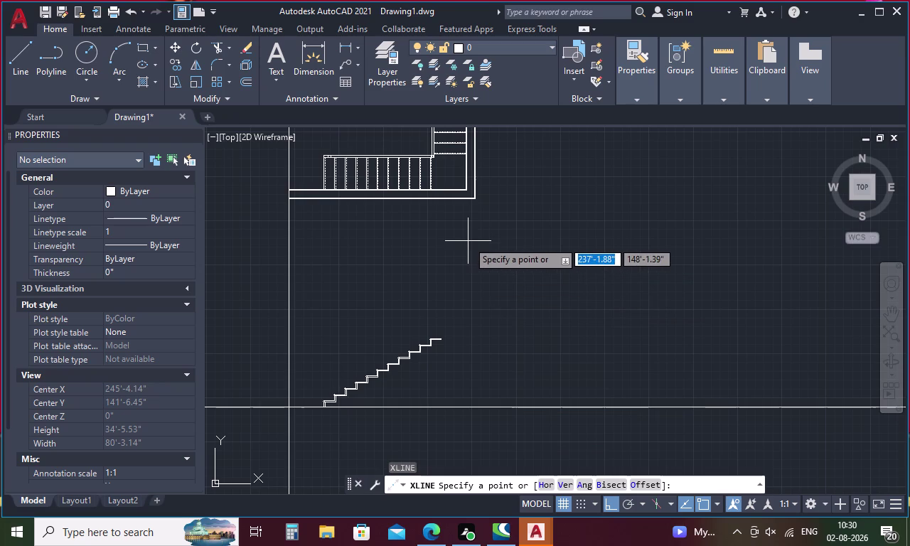
click(565, 482)
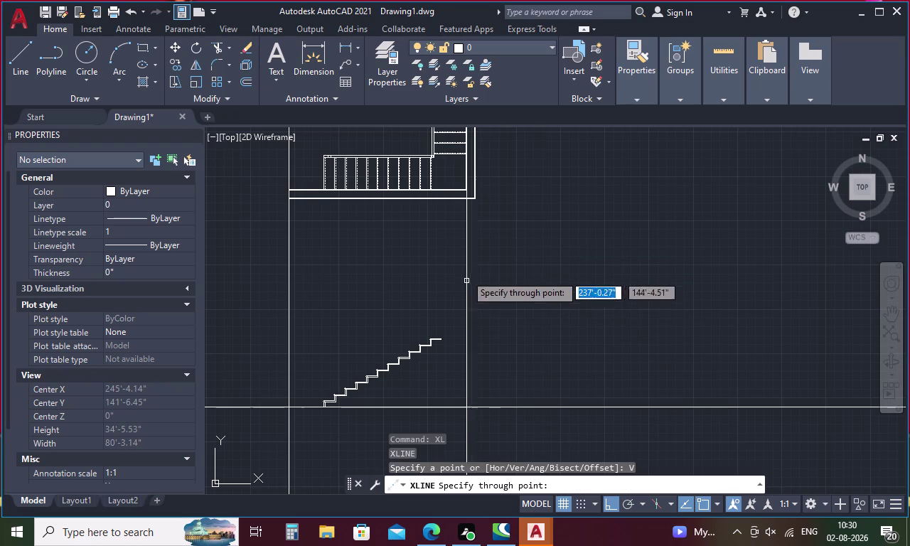
scroll(up, 3)
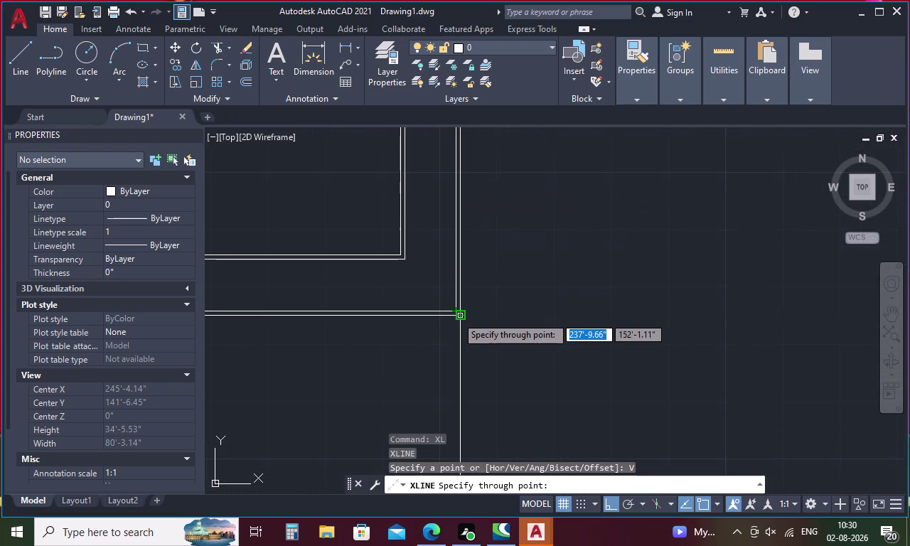
scroll(up, 3)
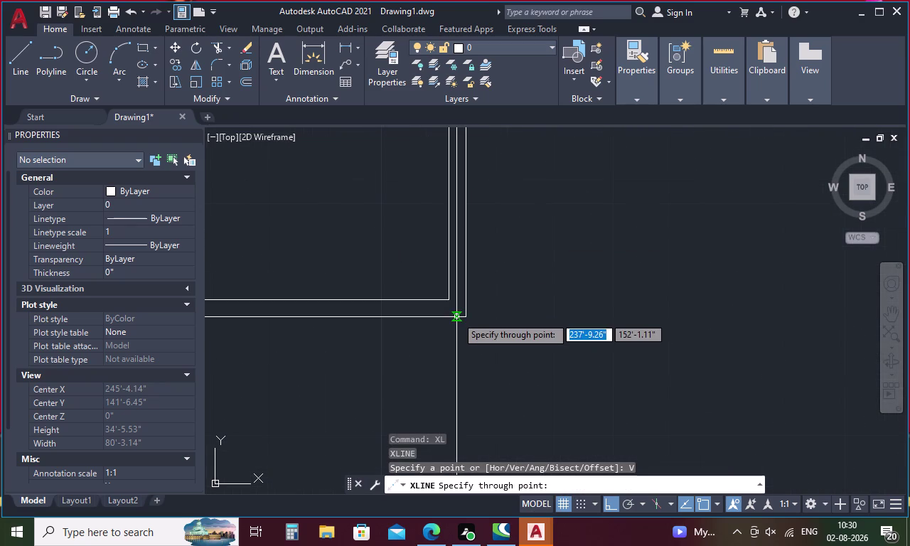
click(464, 314)
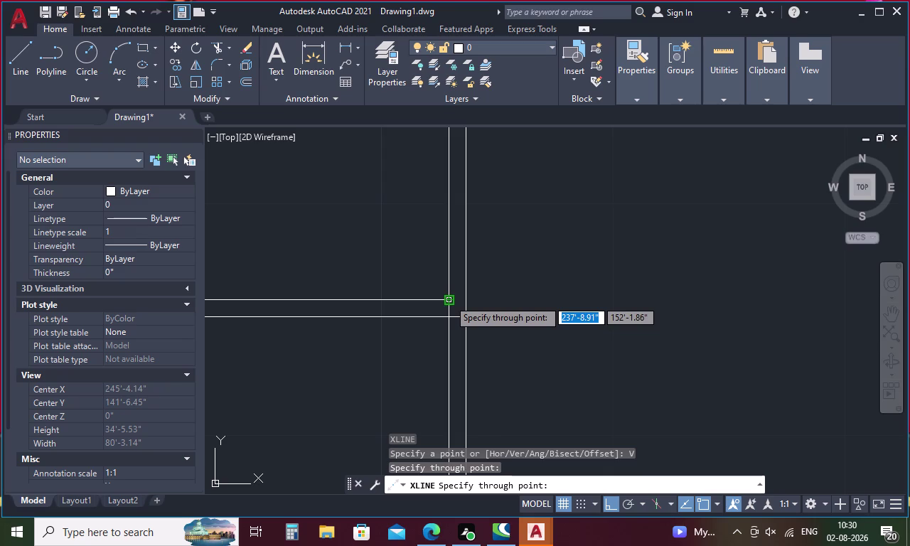
click(448, 299)
scroll(down, 3)
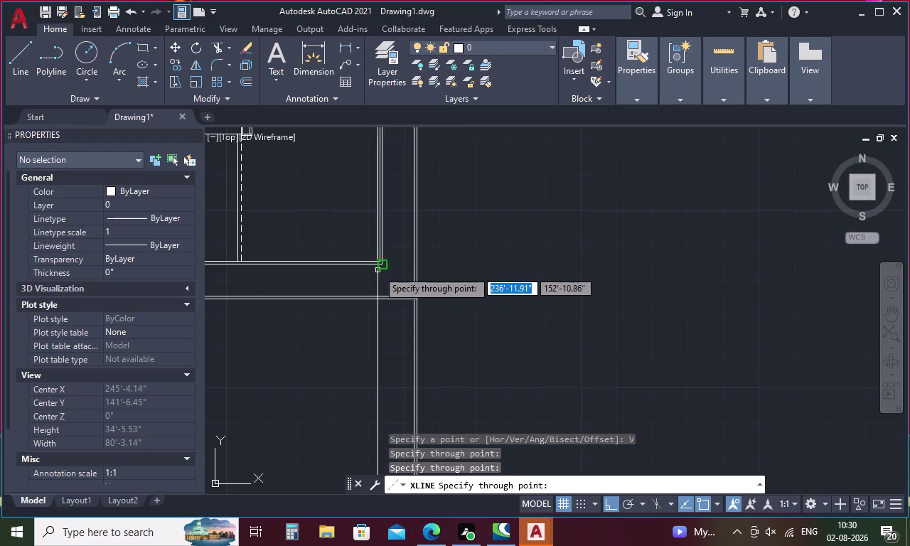
scroll(up, 3)
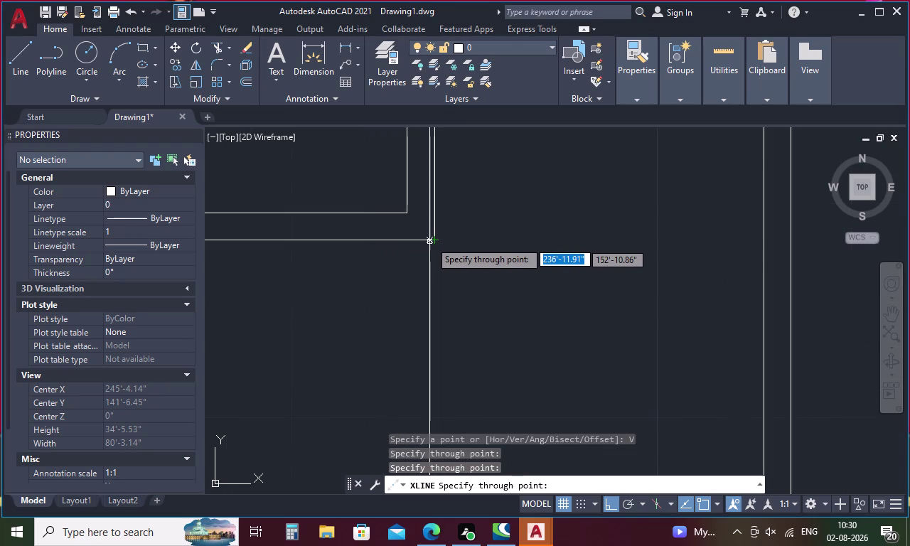
click(430, 241)
click(408, 212)
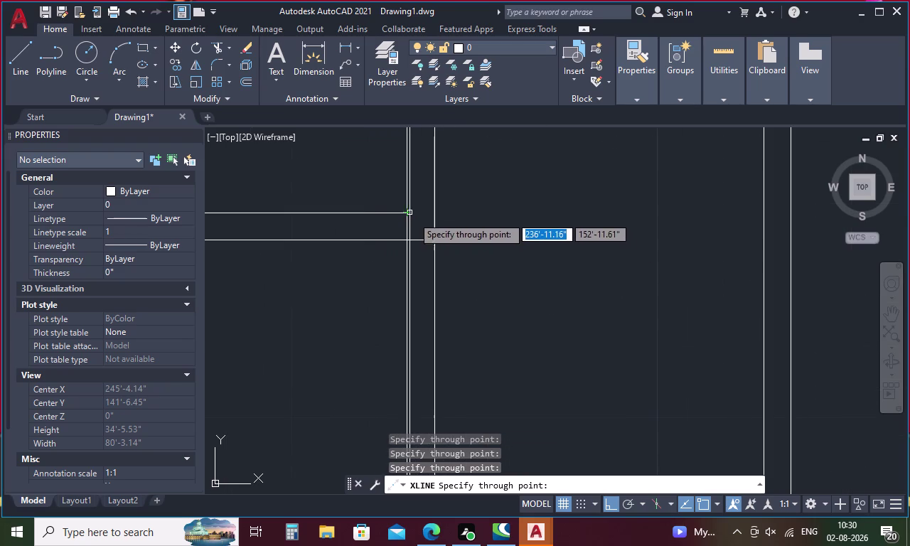
scroll(down, 3)
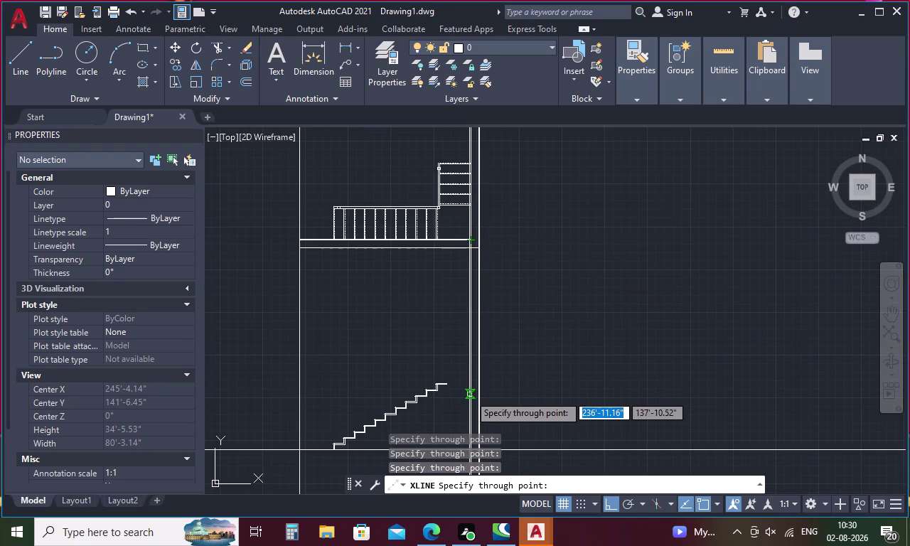
key(Escape)
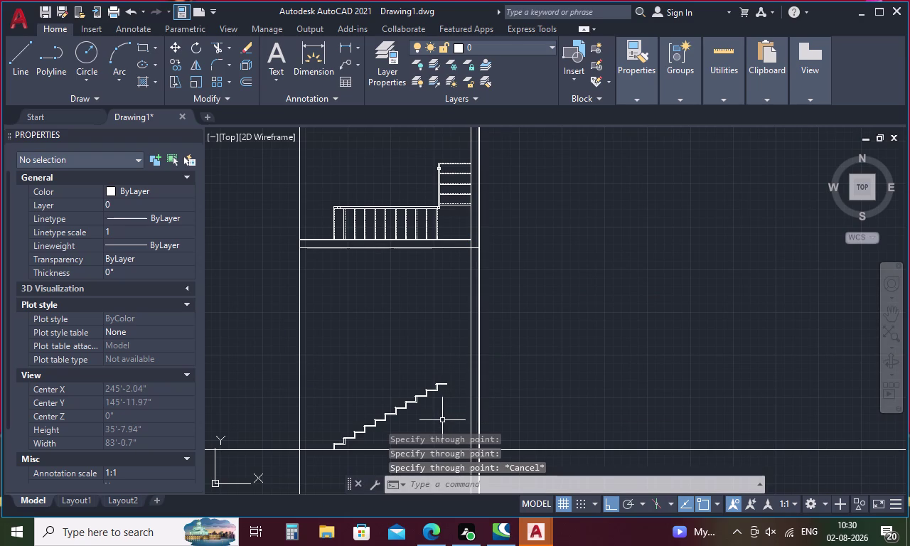
Extend the top tread and landing line to the vertical construction line.
middle_drag(443, 420, 442, 378)
scroll(up, 3)
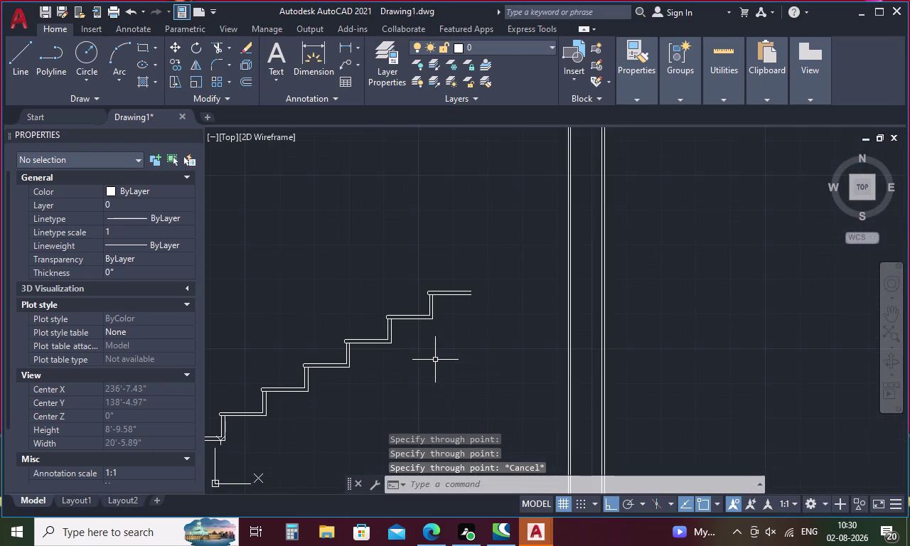
key(Escape)
text(ex)
key(Return)
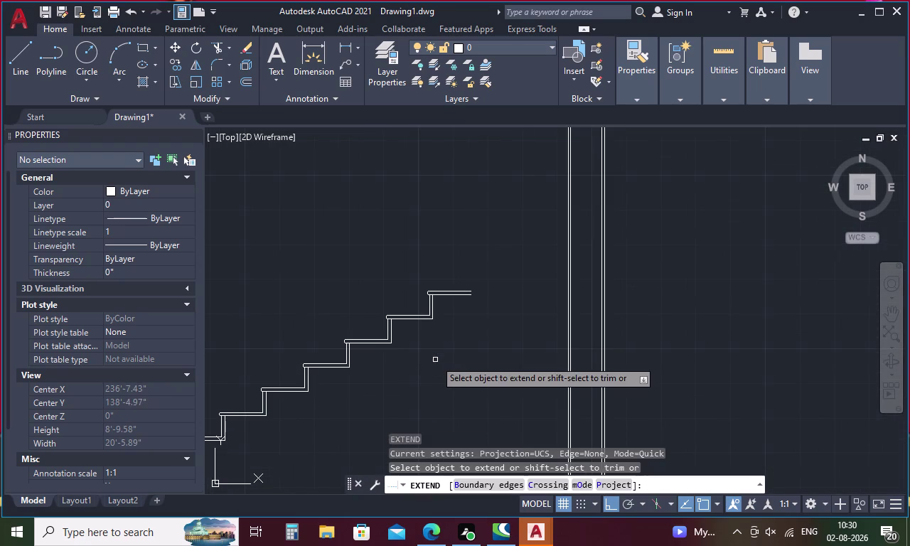
click(451, 295)
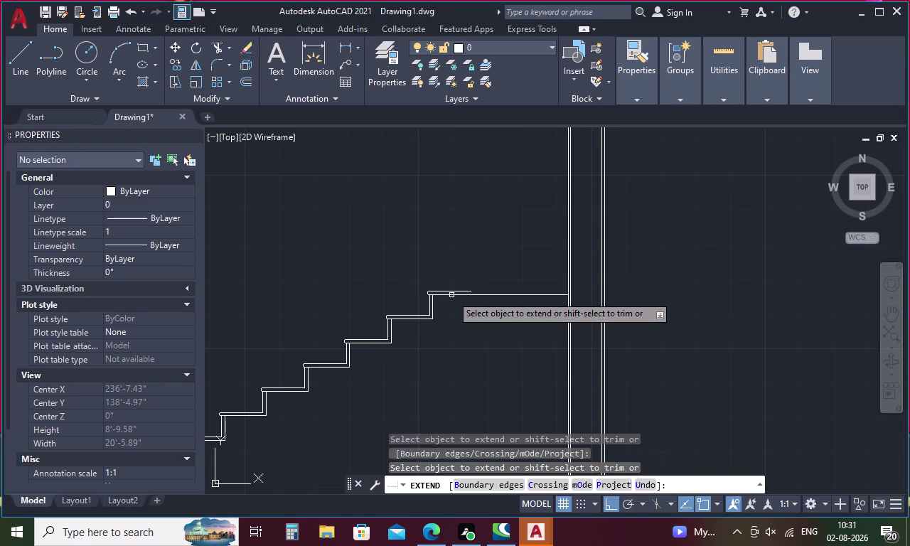
click(457, 291)
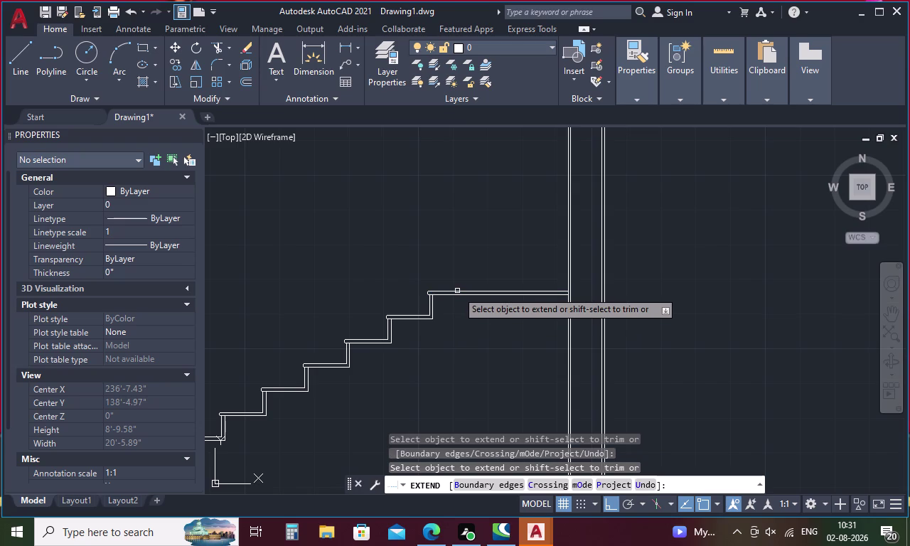
key(Escape)
scroll(down, 3)
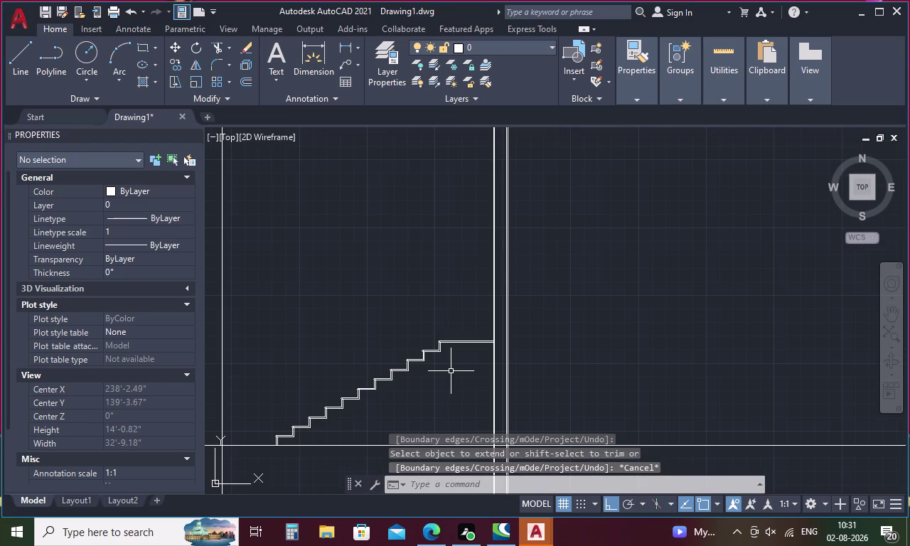
Draw a sloped line from the bottom step corner to the top step corner.
key(l)
key(Return)
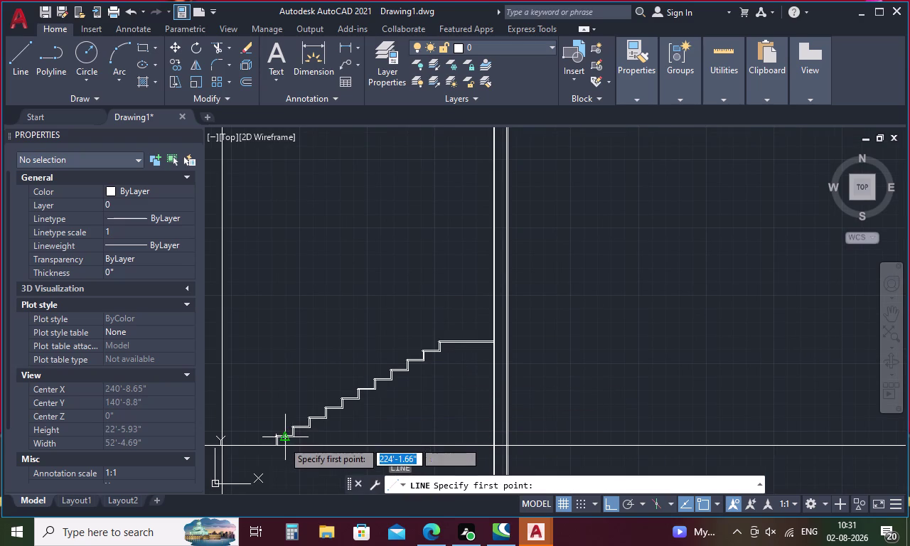
scroll(up, 3)
click(330, 428)
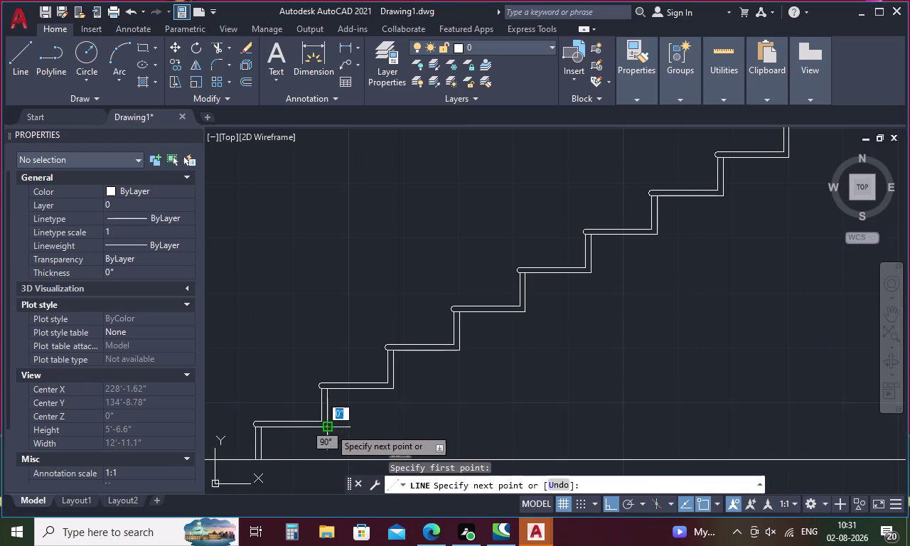
scroll(down, 3)
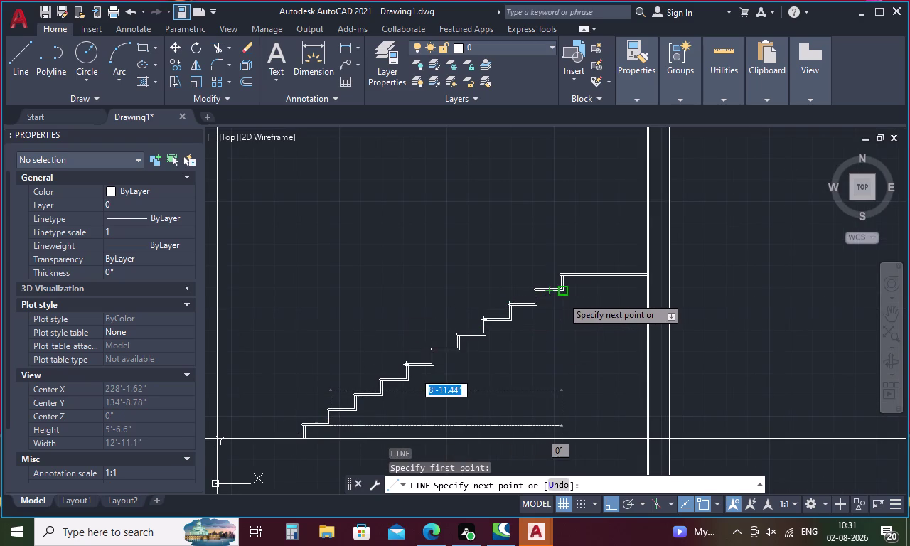
scroll(up, 3)
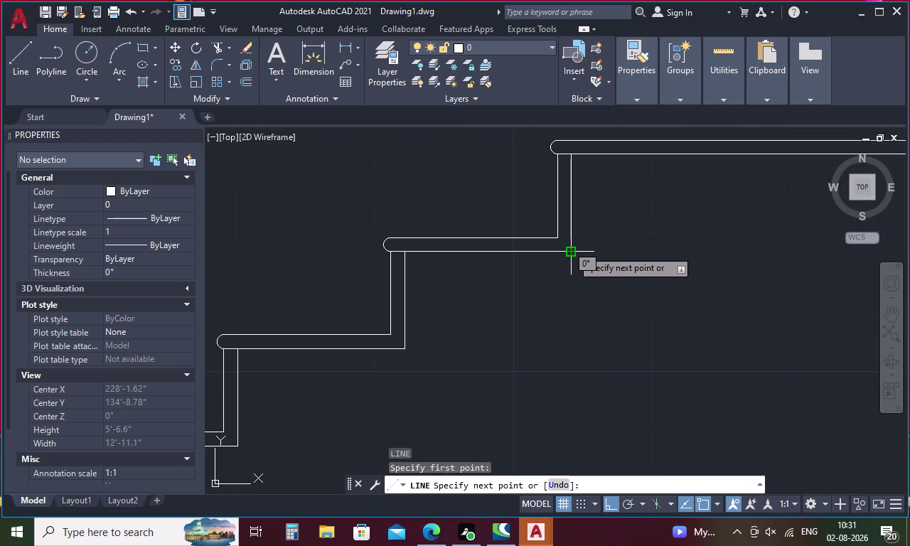
click(571, 250)
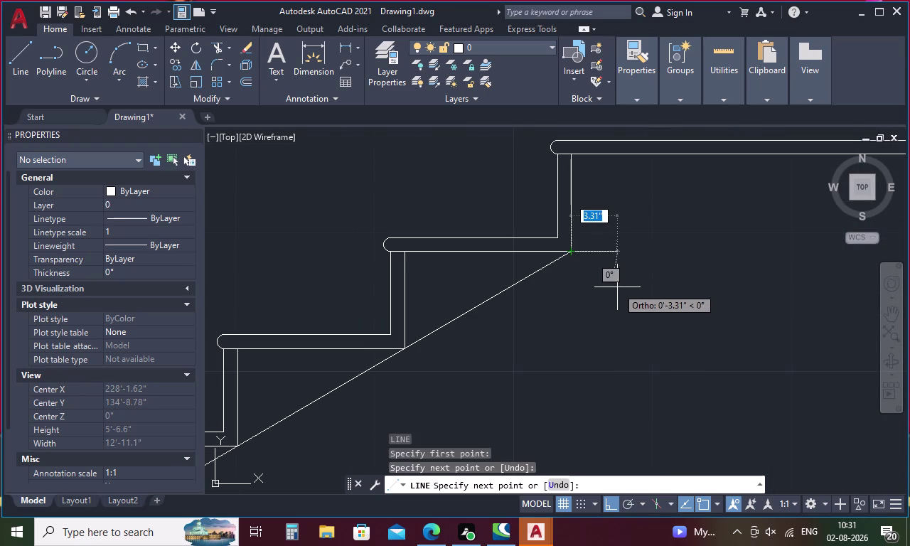
key(Escape)
scroll(down, 3)
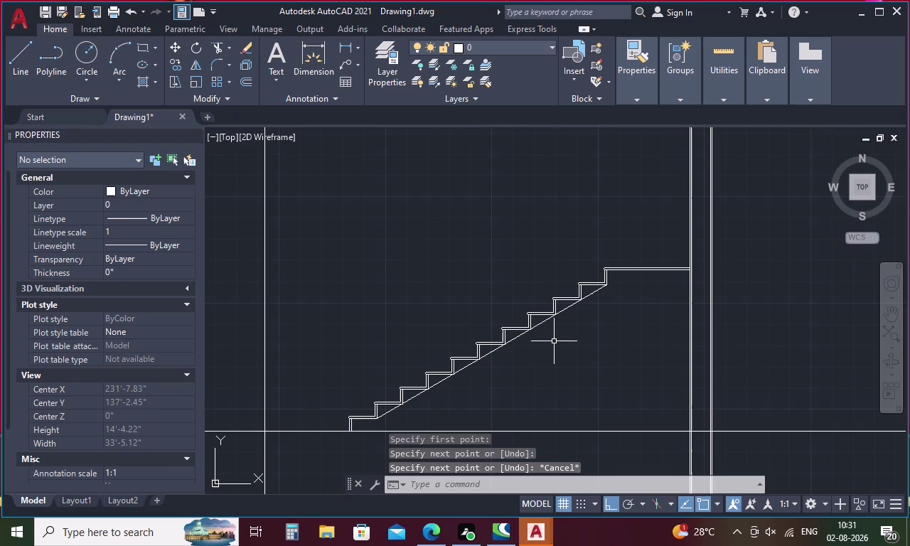
Start an offset with a distance of 6.
key(o)
key(Return)
key(6)
key(Return)
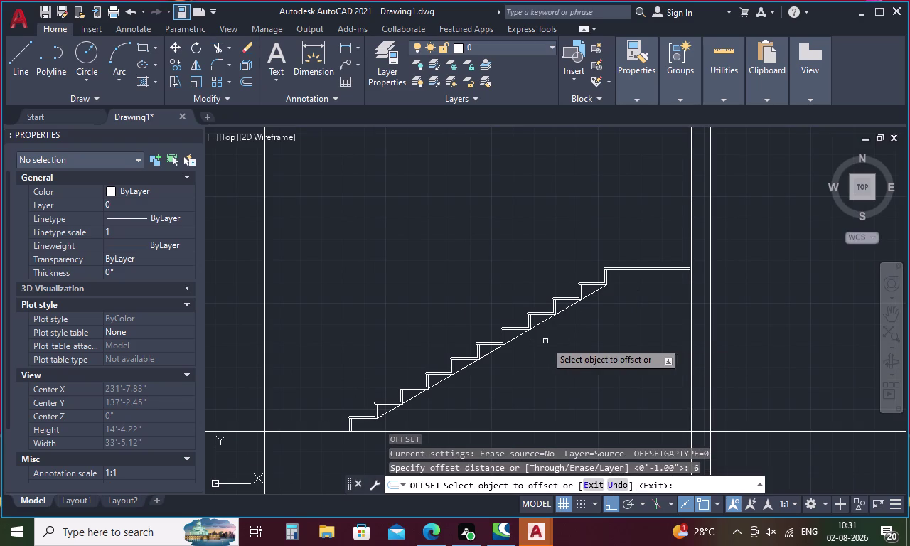
Offset the sloped line 6 below, then offset the stringer 0.75 for its thin edge.
click(496, 349)
click(516, 374)
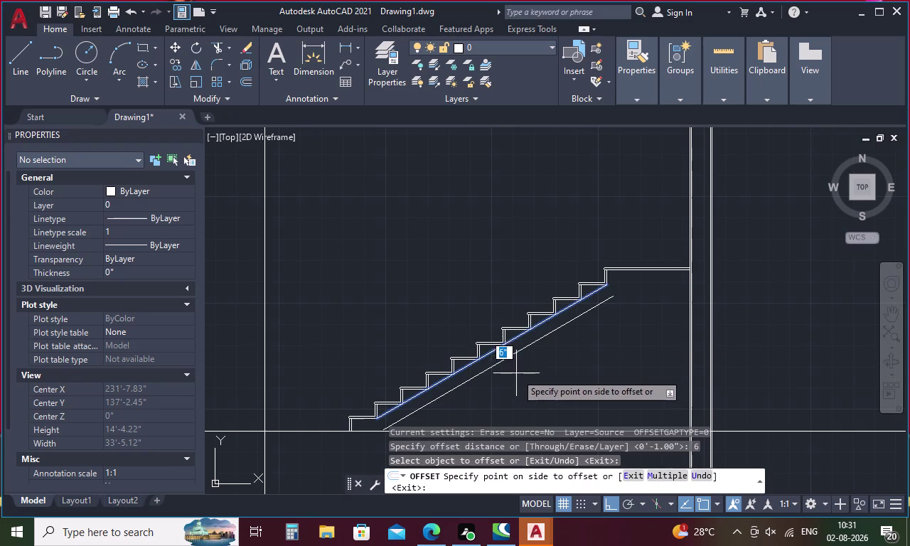
key(space)
key(space)
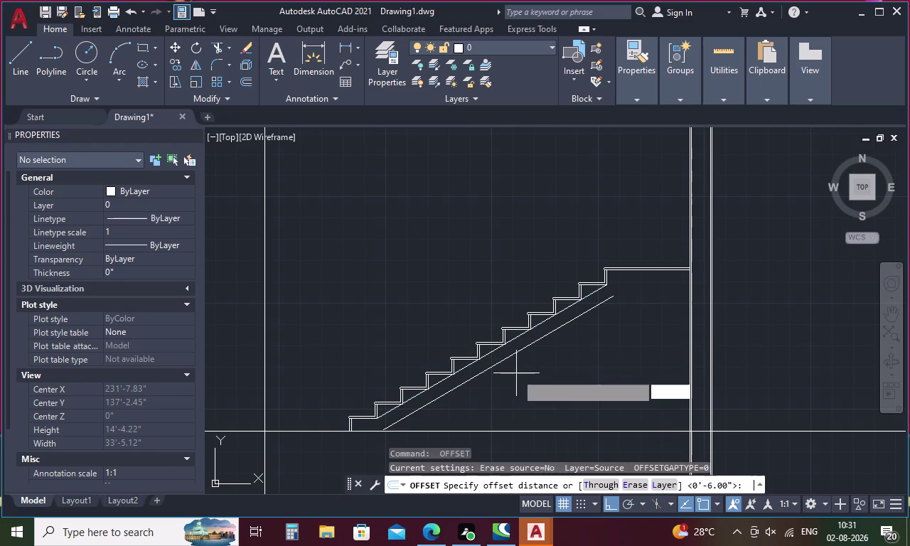
text(.75)
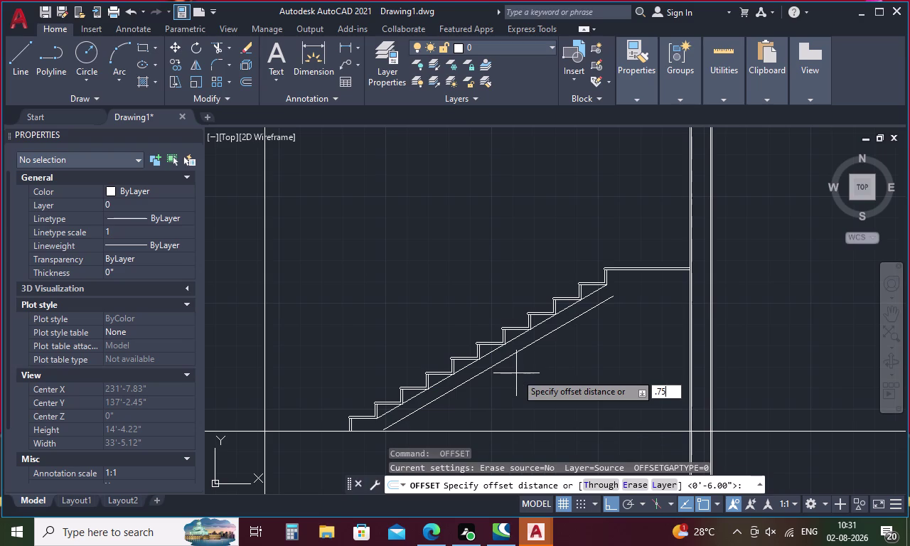
key(Return)
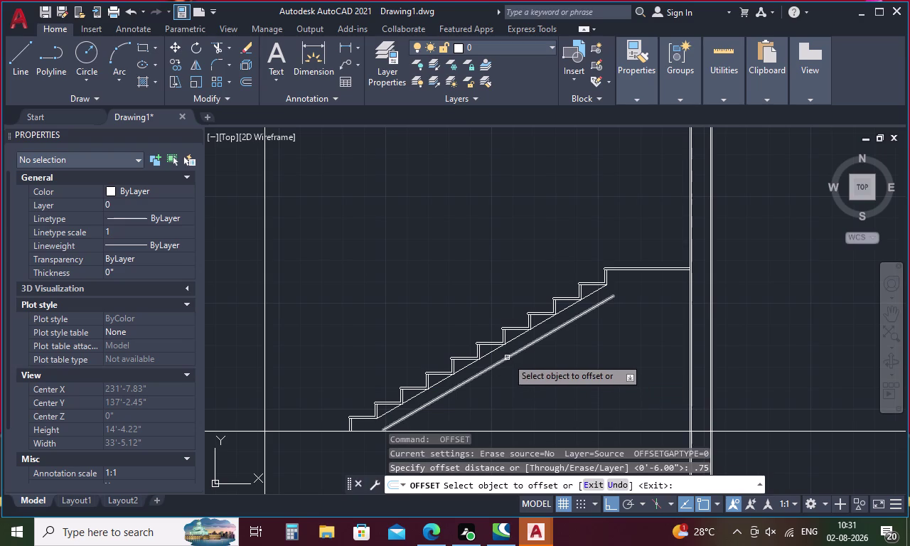
click(507, 358)
click(522, 379)
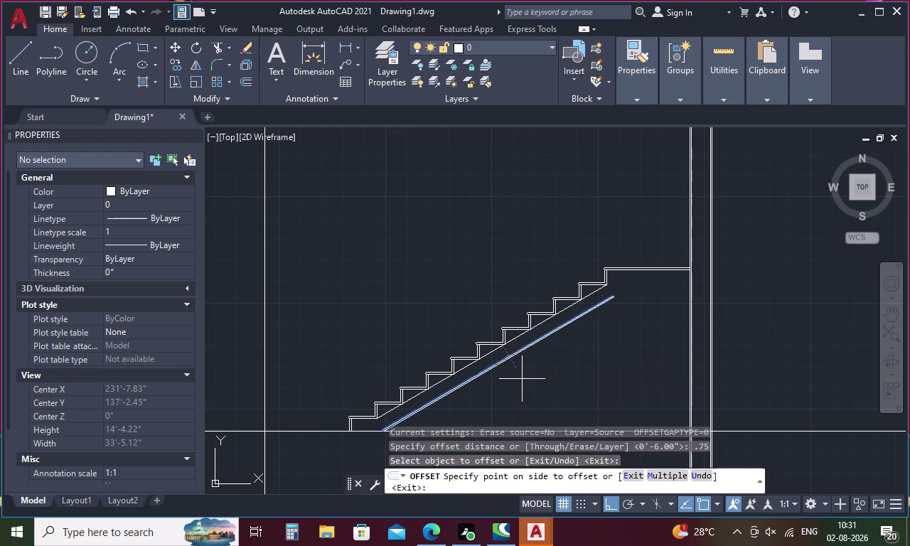
click(640, 272)
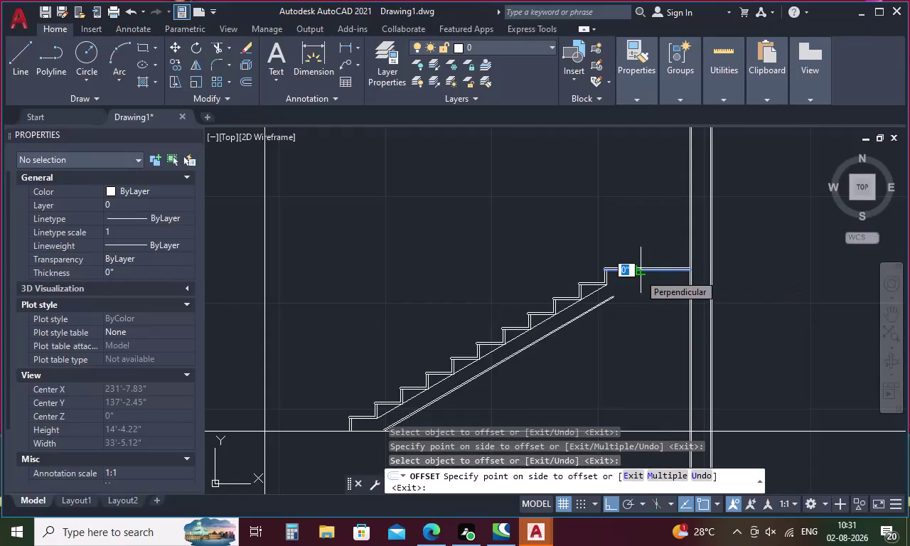
key(Escape)
Offset the landing's top line 6 inches down to form its bottom edge.
key(o)
key(Return)
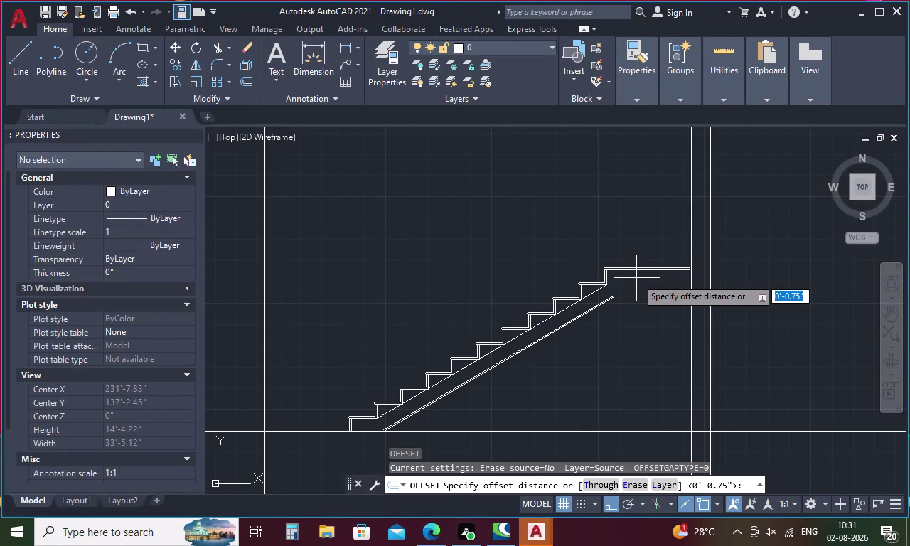
key(6)
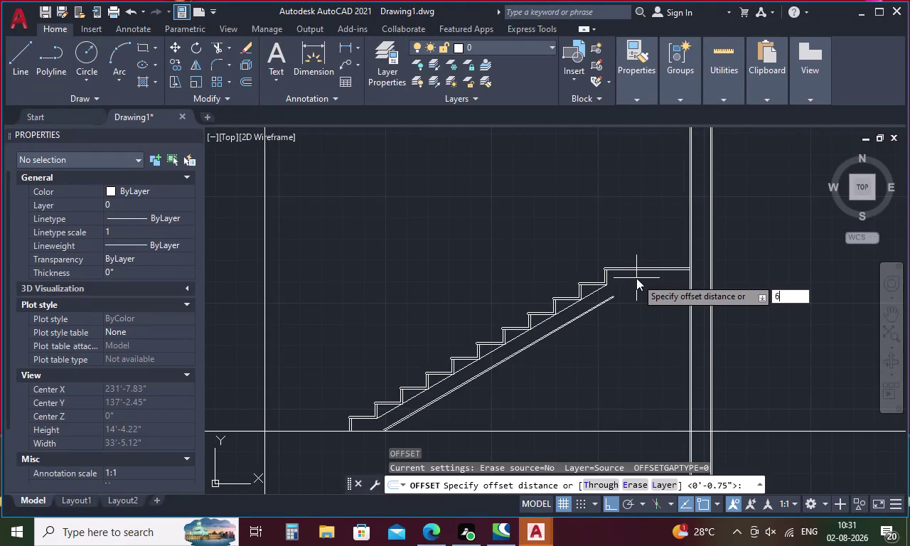
key(Return)
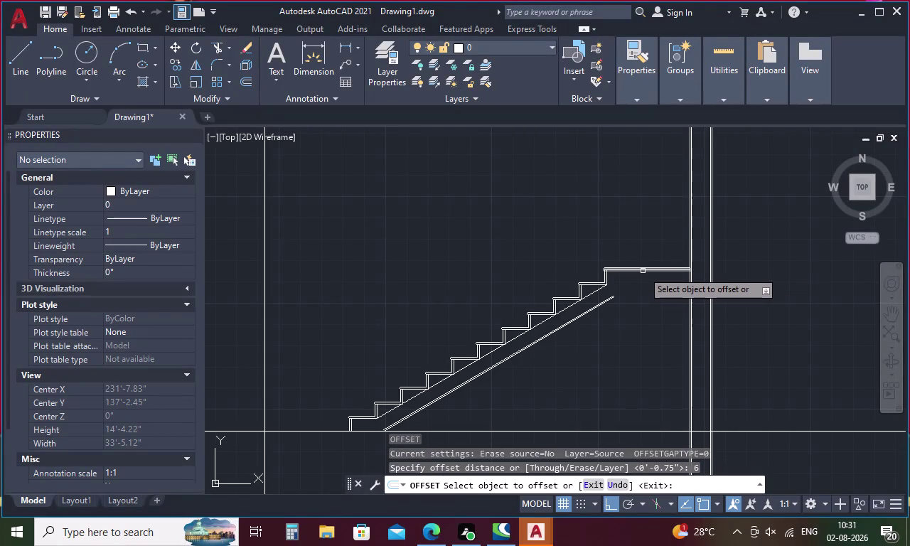
click(643, 271)
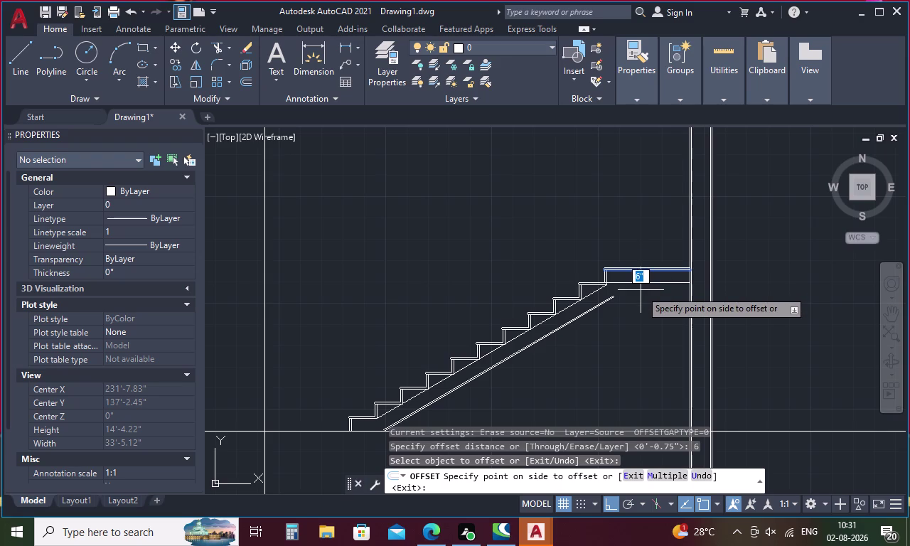
click(640, 290)
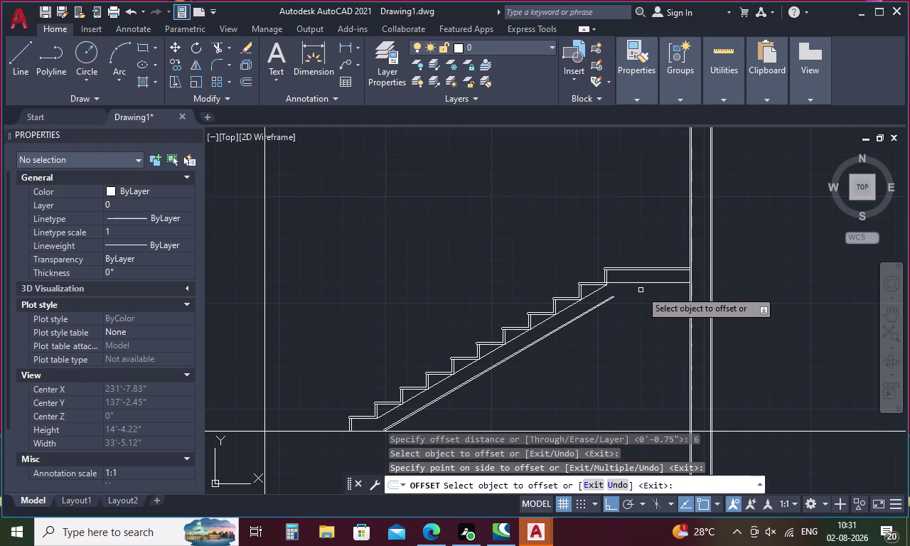
key(space)
Offset the new landing bottom line 0.75 below to double it.
key(space)
text(.)
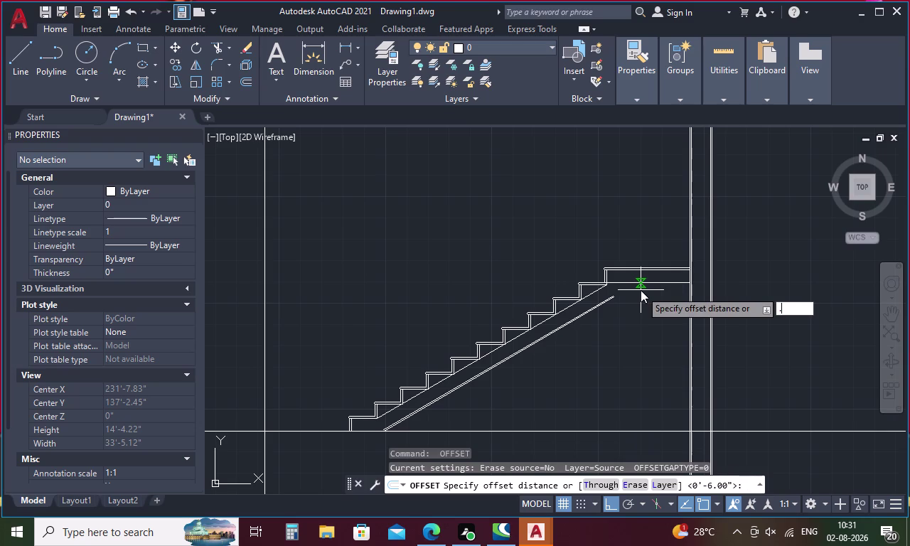
text(75)
key(Return)
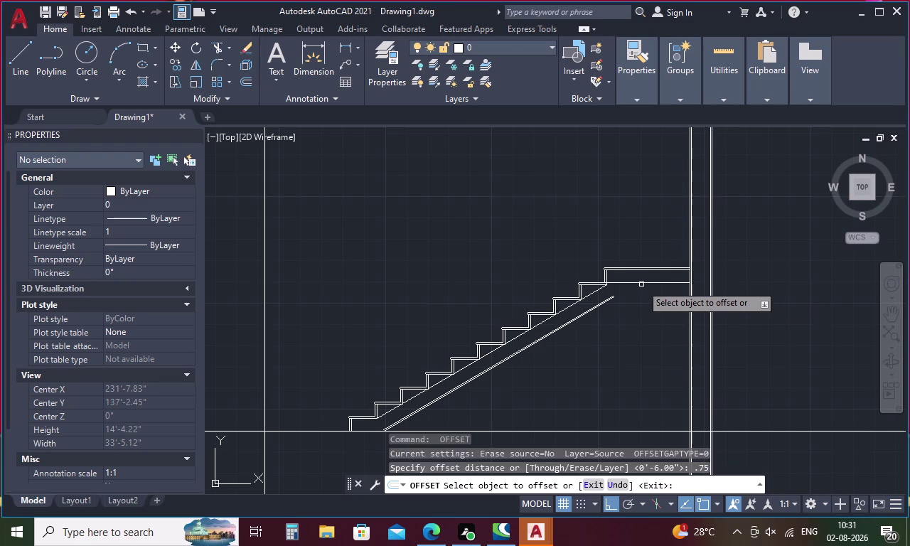
click(642, 282)
click(639, 301)
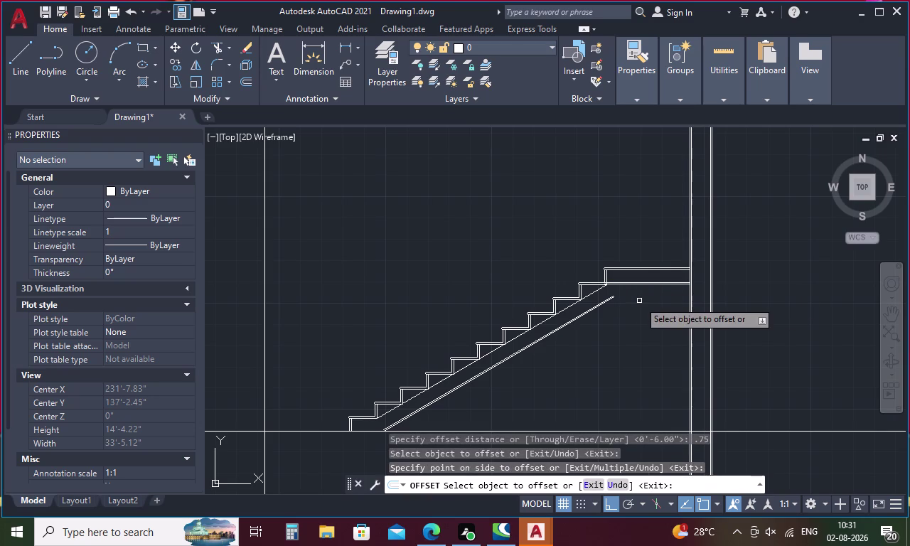
key(Escape)
Extend both stringer lines up to the landing and down to the ground line.
text(ex)
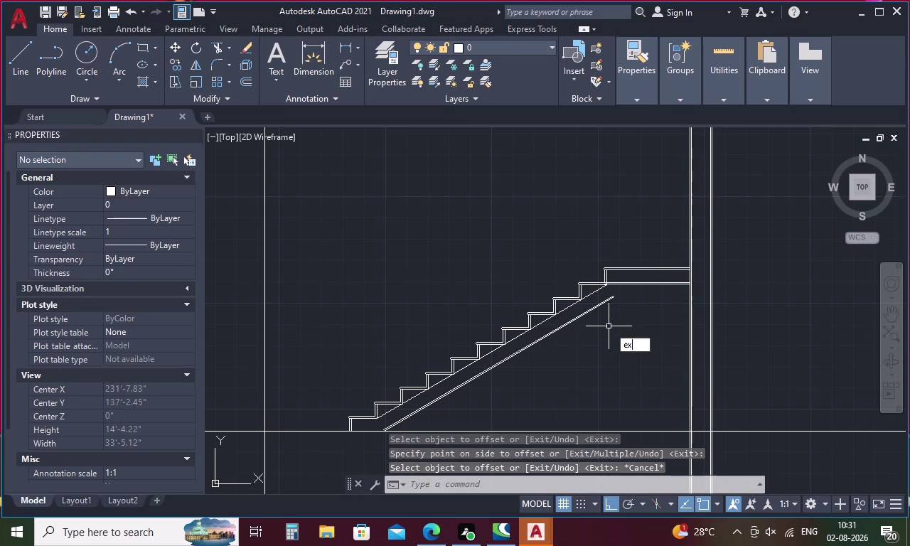
key(Return)
scroll(up, 3)
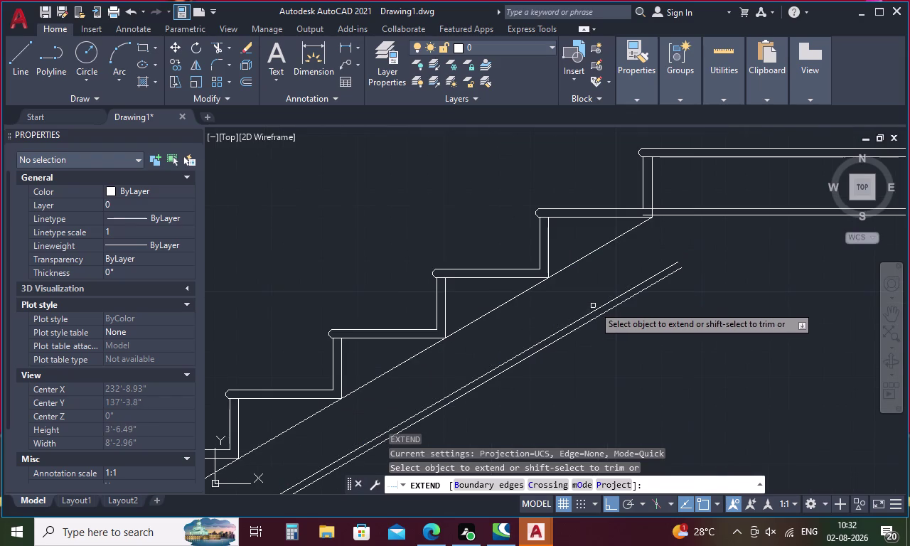
click(600, 308)
click(604, 314)
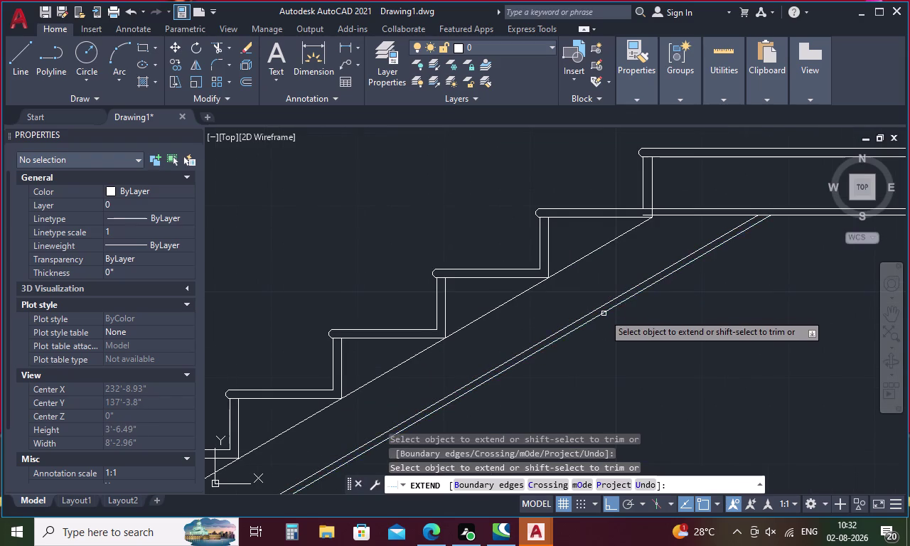
scroll(down, 3)
scroll(up, 3)
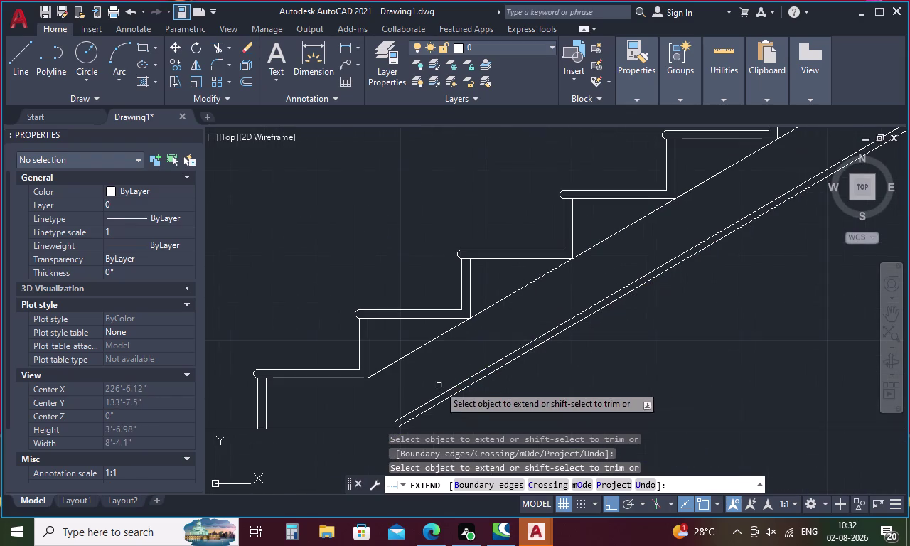
click(430, 399)
click(436, 406)
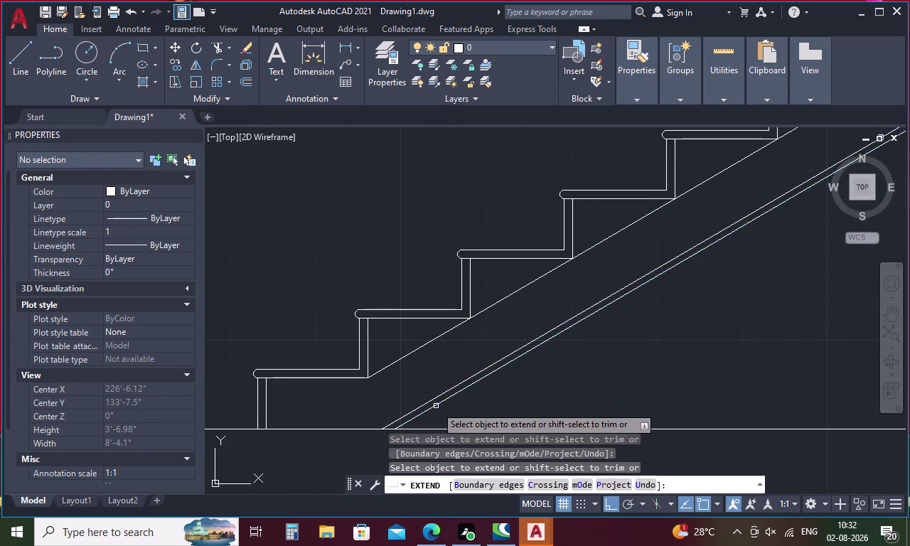
key(Escape)
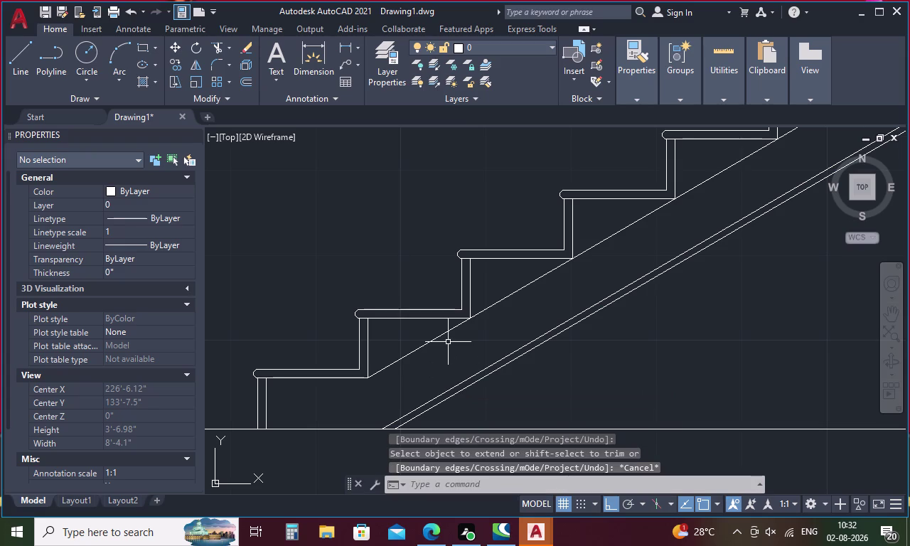
Delete the extra step-corner diagonal line under the steps.
click(445, 330)
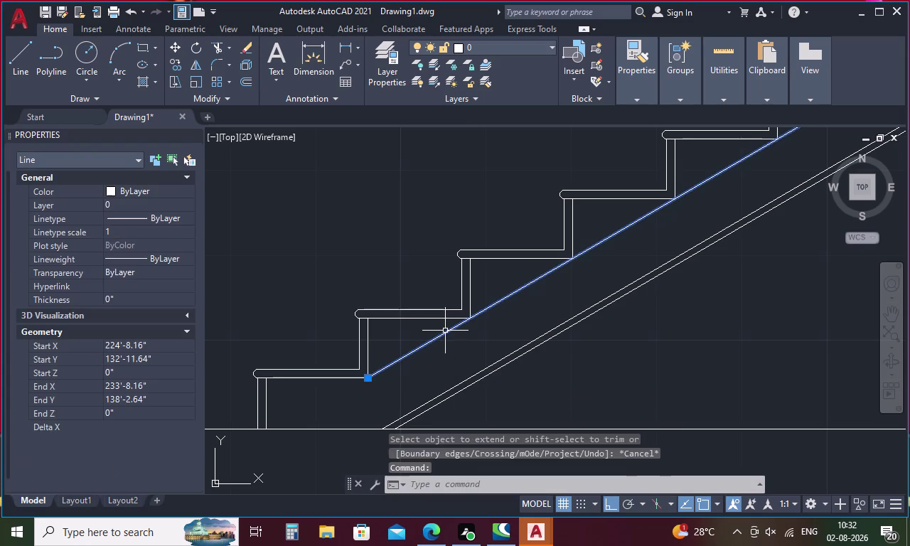
key(Delete)
scroll(down, 3)
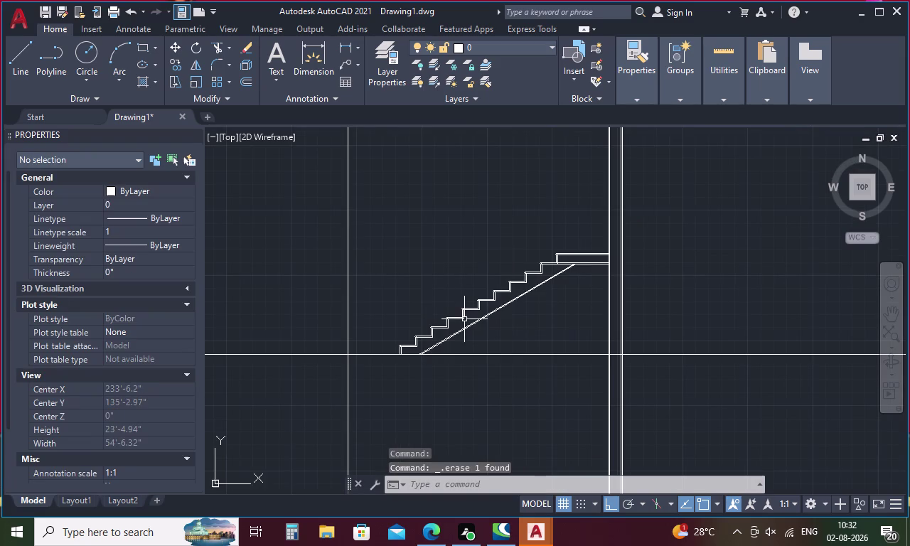
scroll(up, 3)
key(Escape)
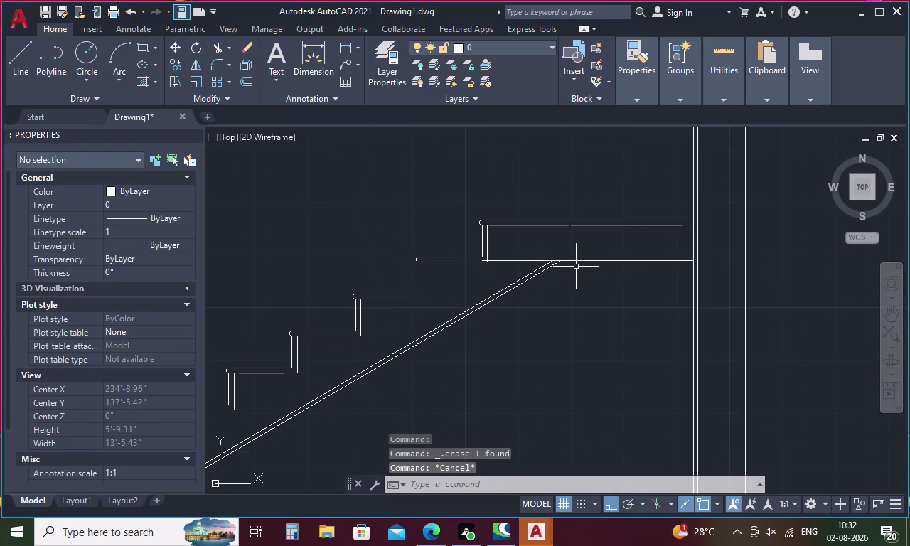
Try trimming a line near the landing edge, then undo it.
text(tr)
key(Return)
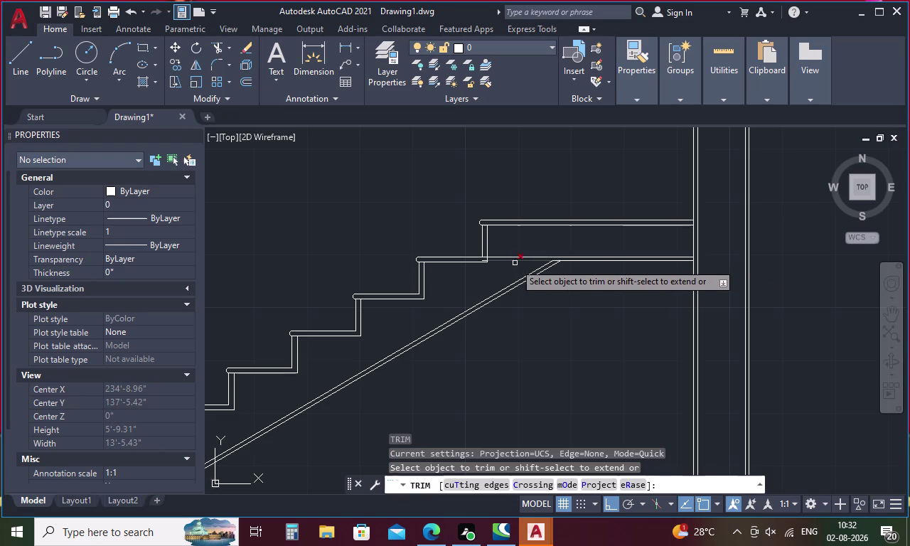
click(515, 258)
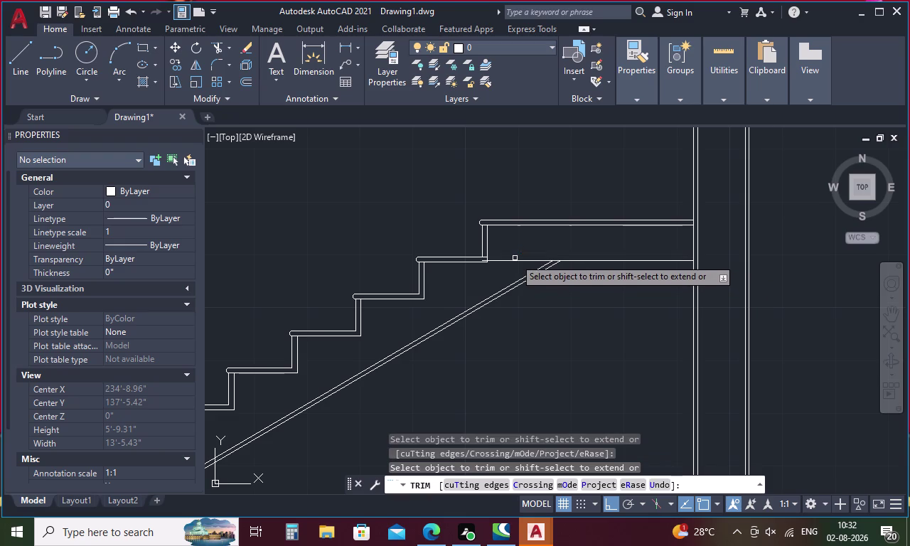
key(Escape)
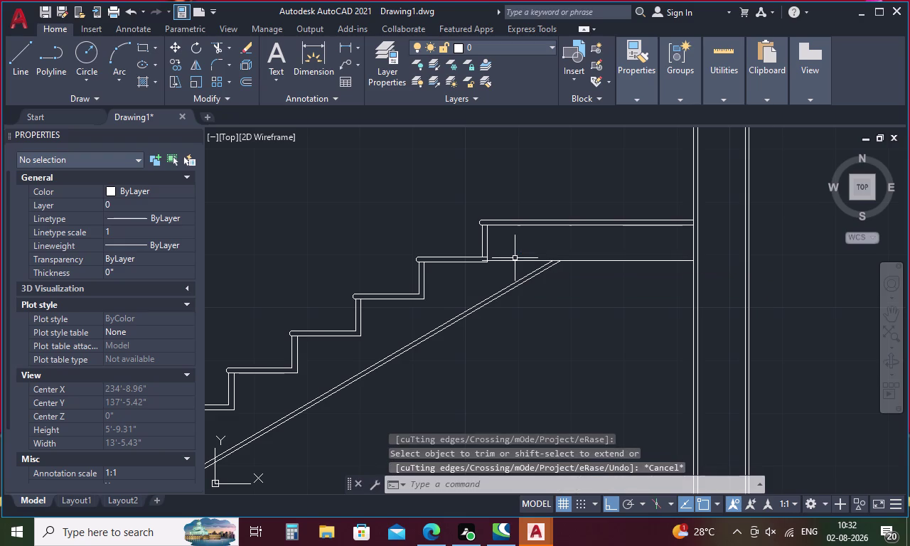
key(ctrl+z)
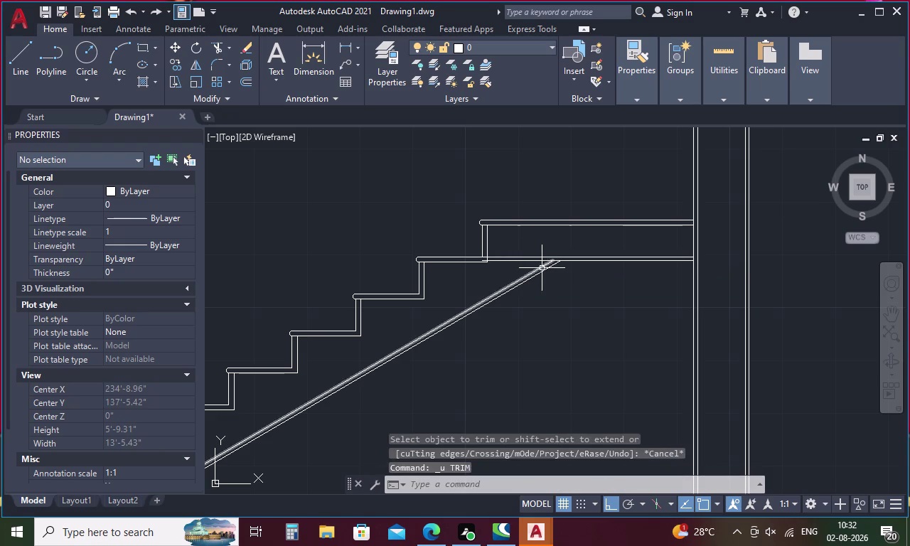
Extend the stringer lines up to the landing edge.
text(ex)
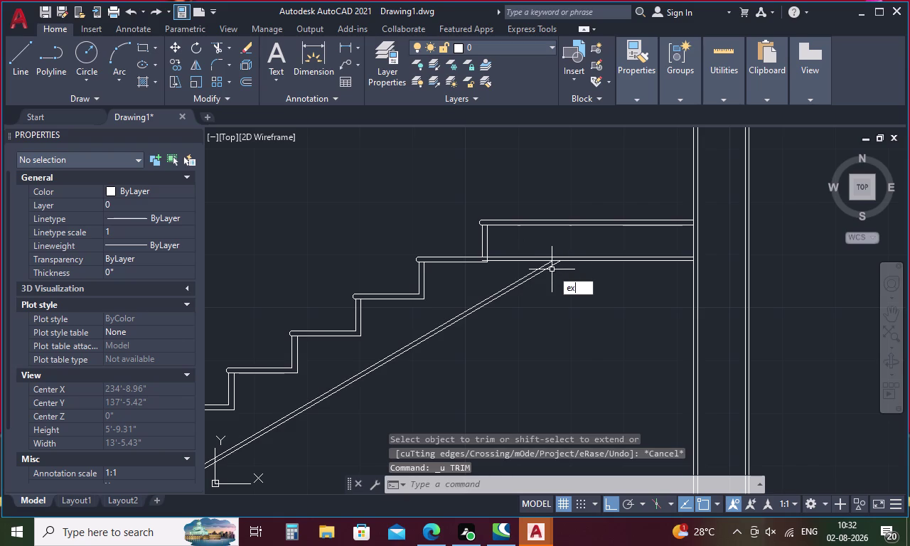
key(Return)
click(551, 267)
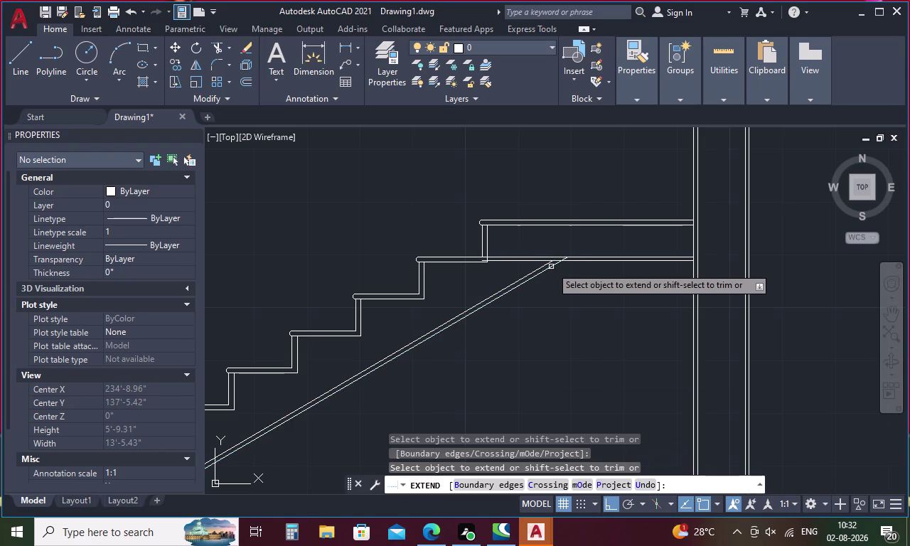
click(539, 268)
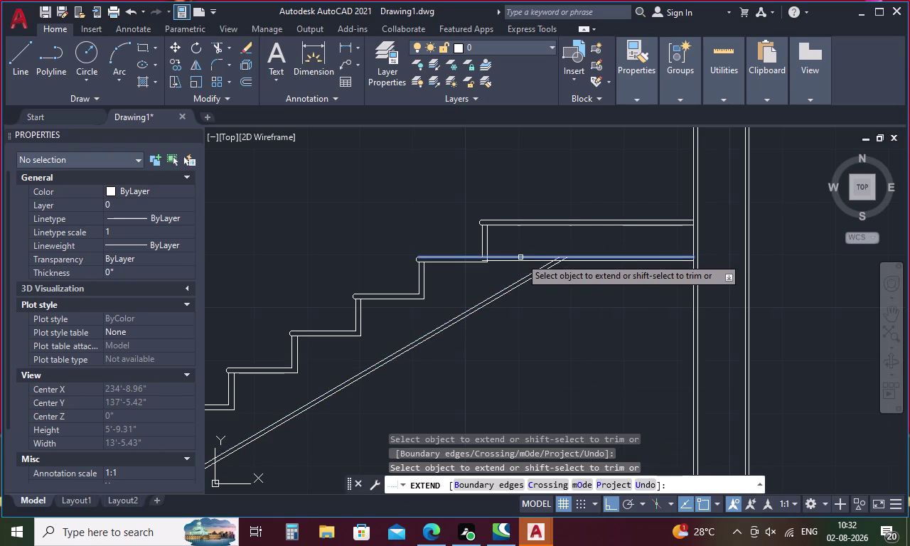
click(520, 257)
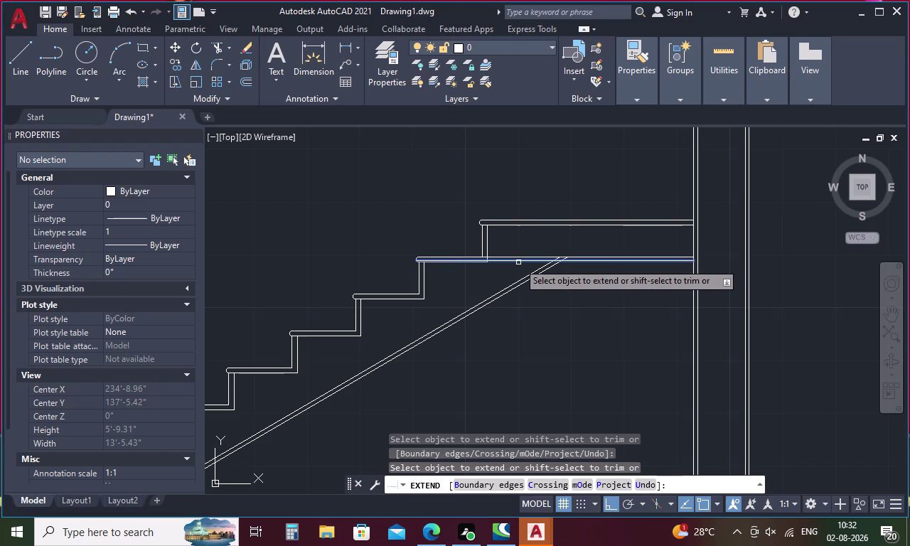
click(518, 262)
key(Escape)
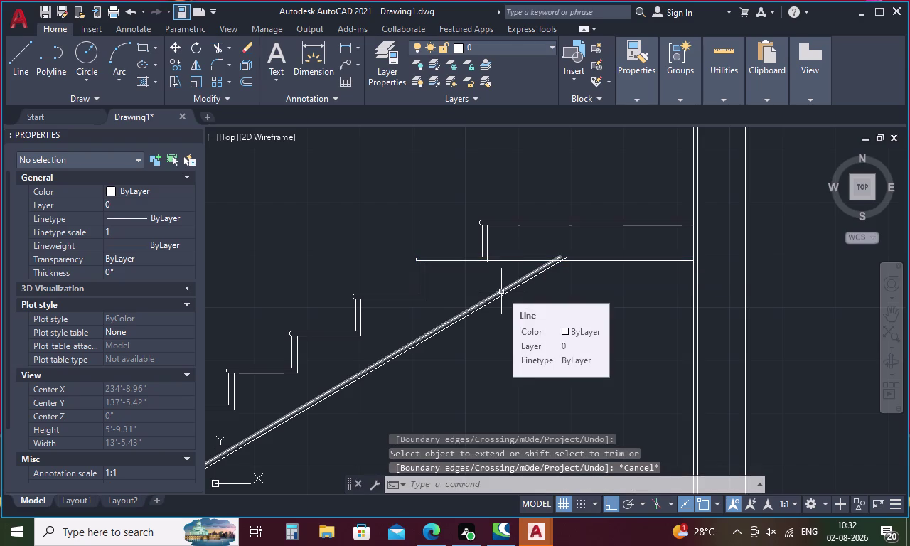
Trim overshooting line ends near the landing corner, undoing two mis-trims.
text(tr)
key(Return)
key(Return)
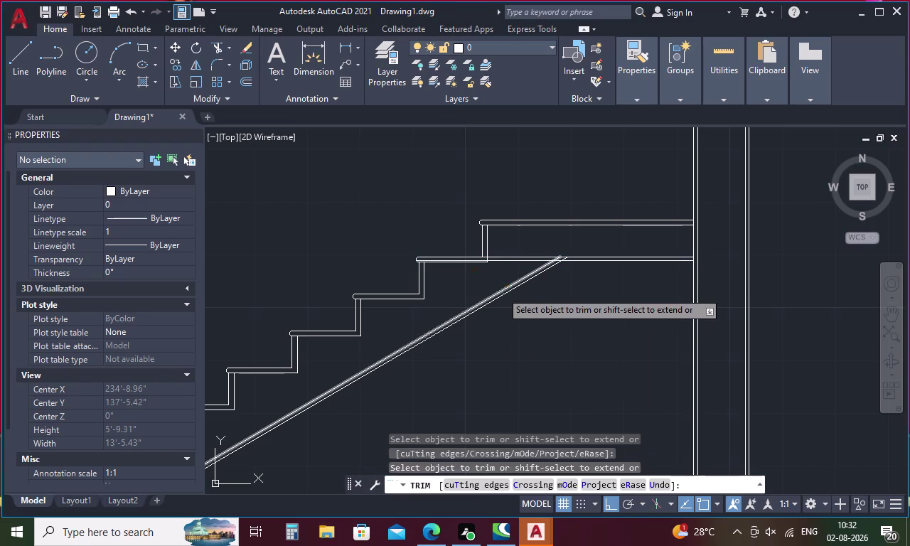
scroll(up, 3)
click(459, 257)
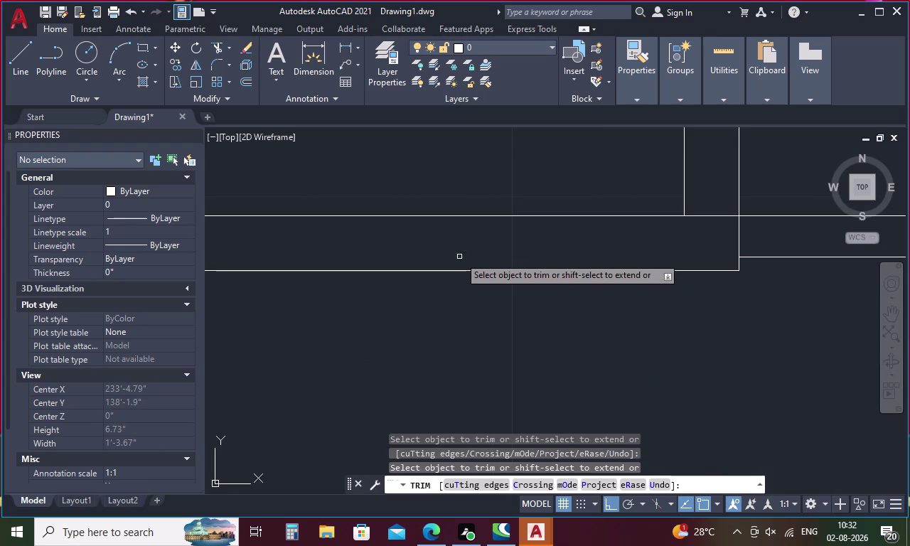
click(475, 218)
scroll(down, 3)
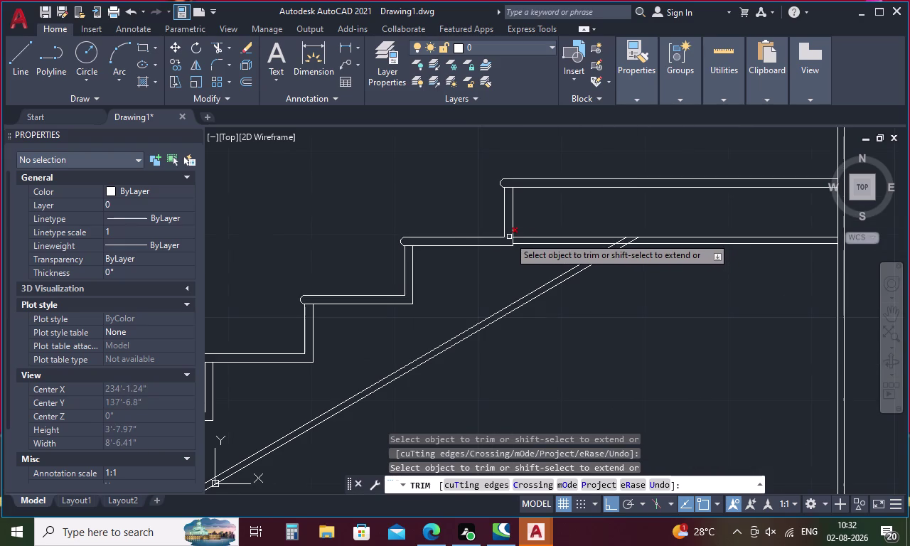
scroll(up, 3)
click(504, 240)
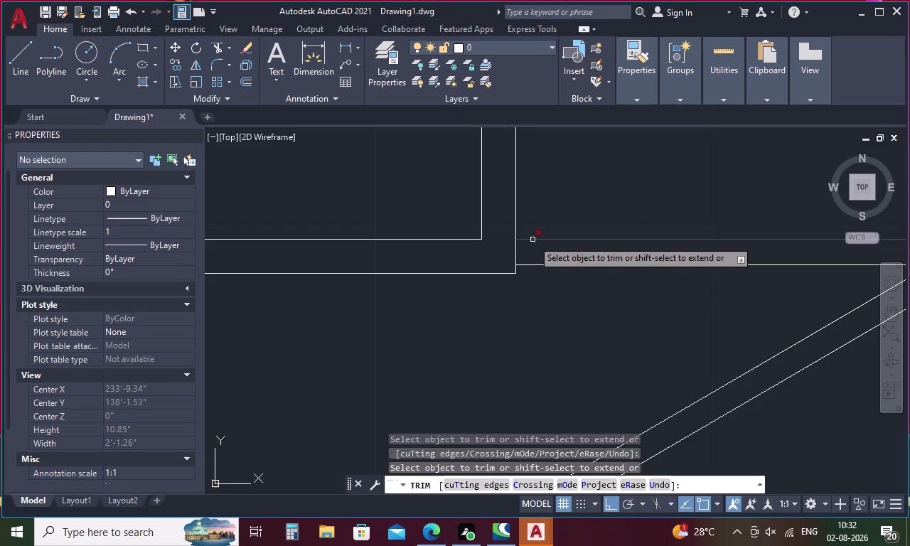
click(533, 240)
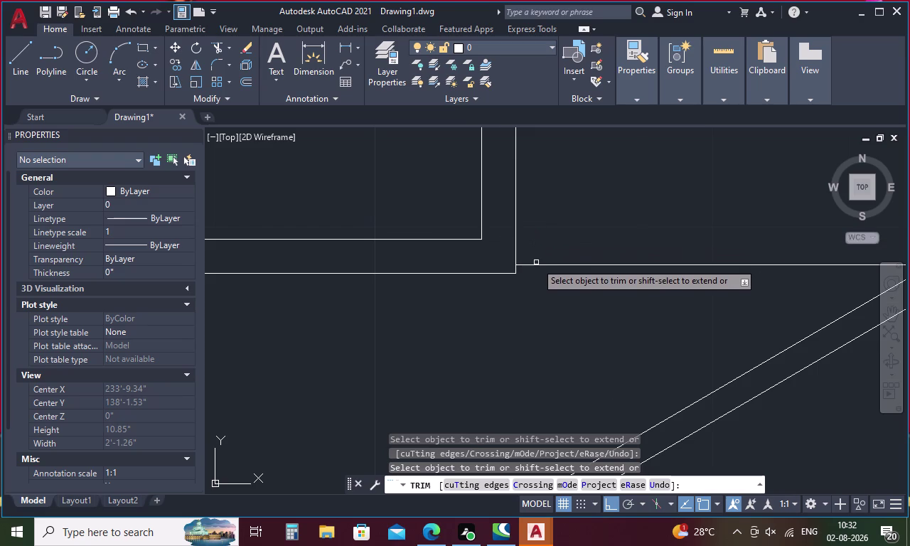
click(536, 266)
scroll(down, 3)
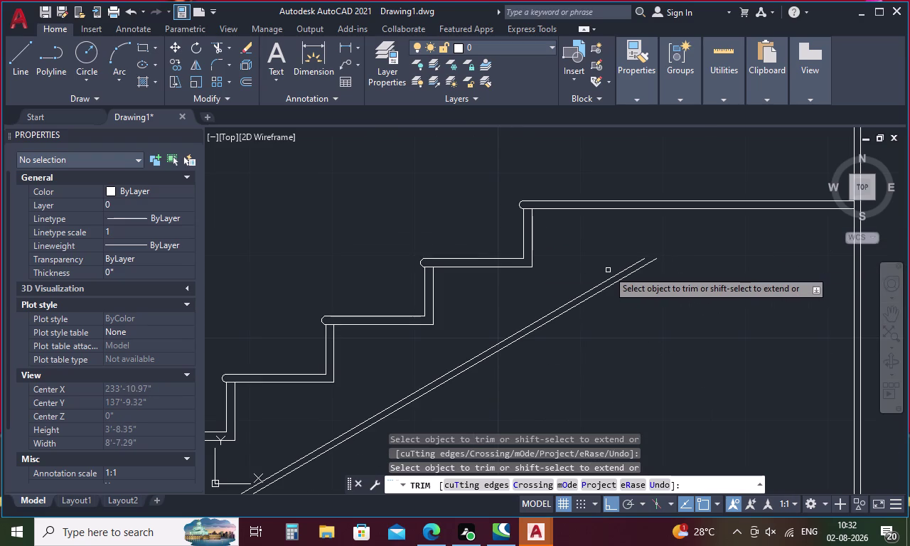
key(ctrl+z)
scroll(down, 3)
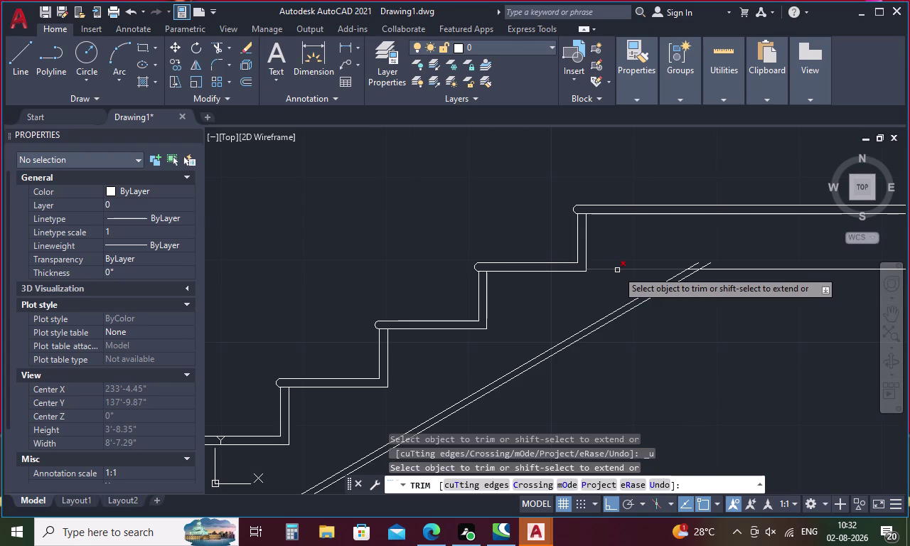
key(ctrl+z)
scroll(down, 3)
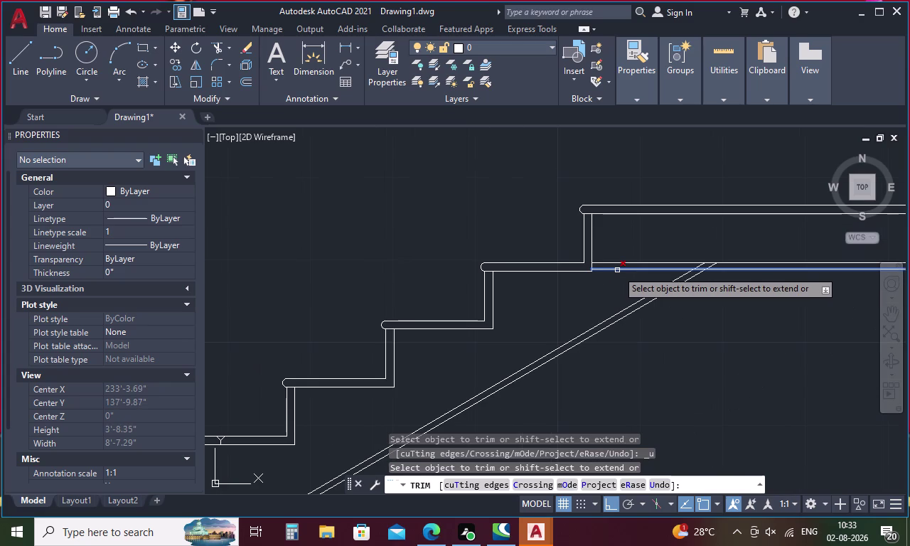
Trim the landing's lower lines back where they overshoot the stringer.
click(624, 268)
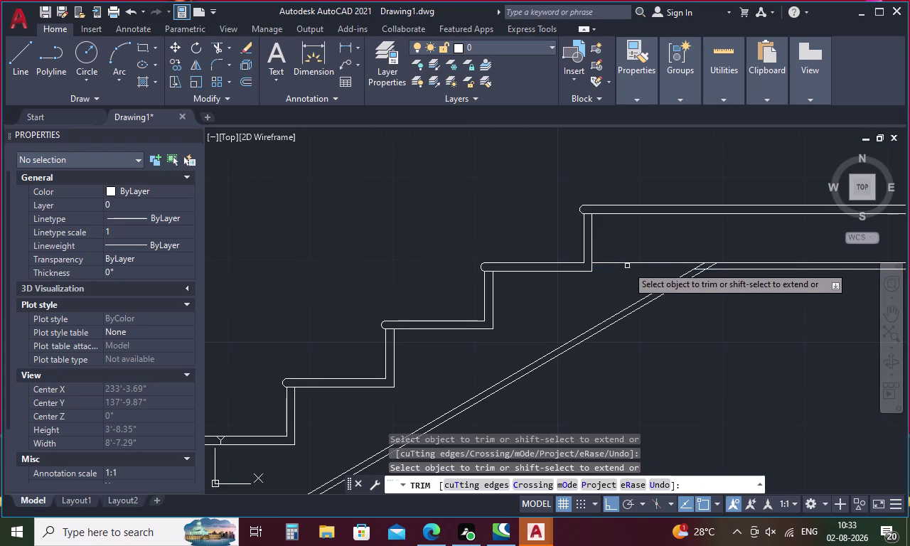
click(631, 262)
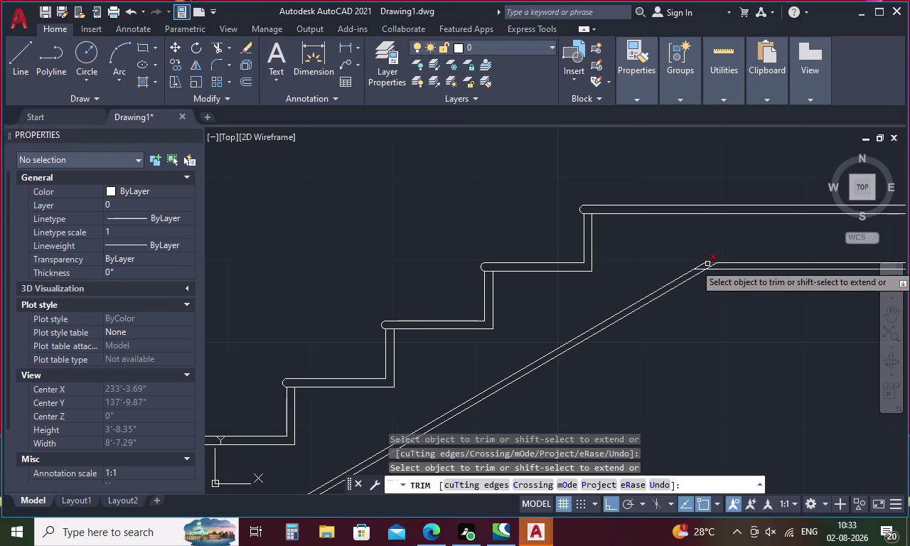
scroll(up, 3)
scroll(up, 3)
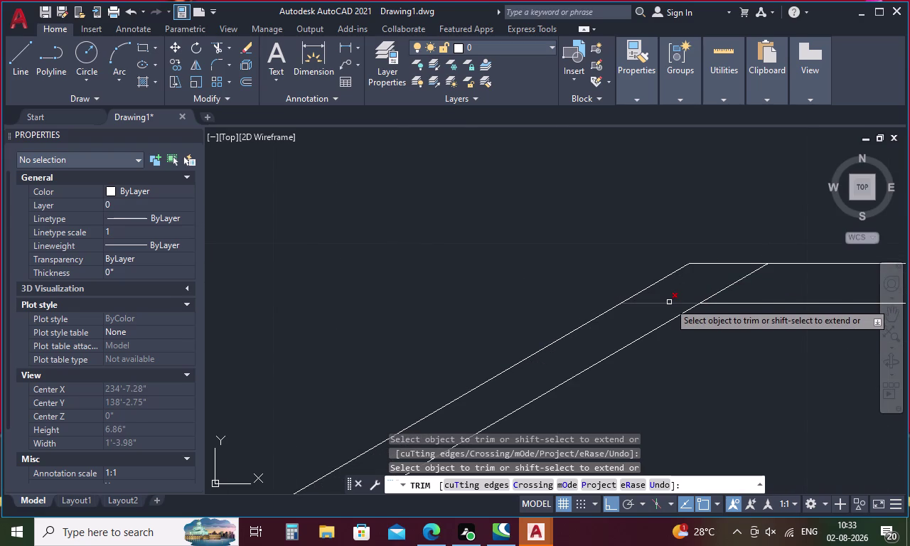
click(669, 302)
click(743, 278)
scroll(down, 3)
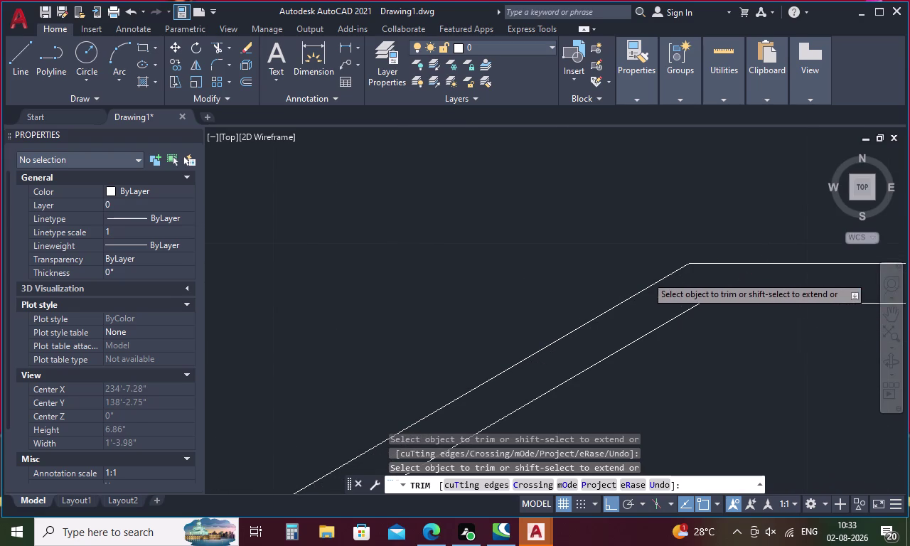
scroll(down, 3)
middle_drag(692, 268, 546, 287)
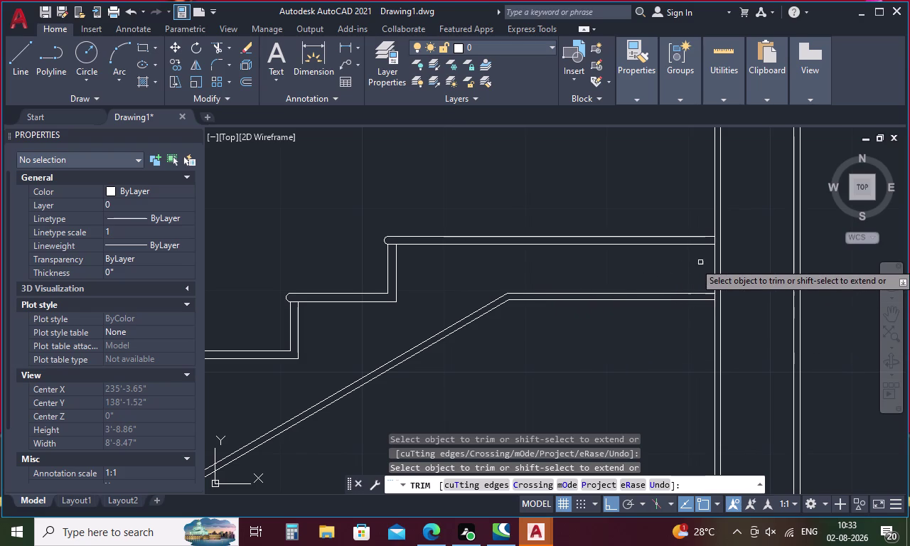
click(715, 259)
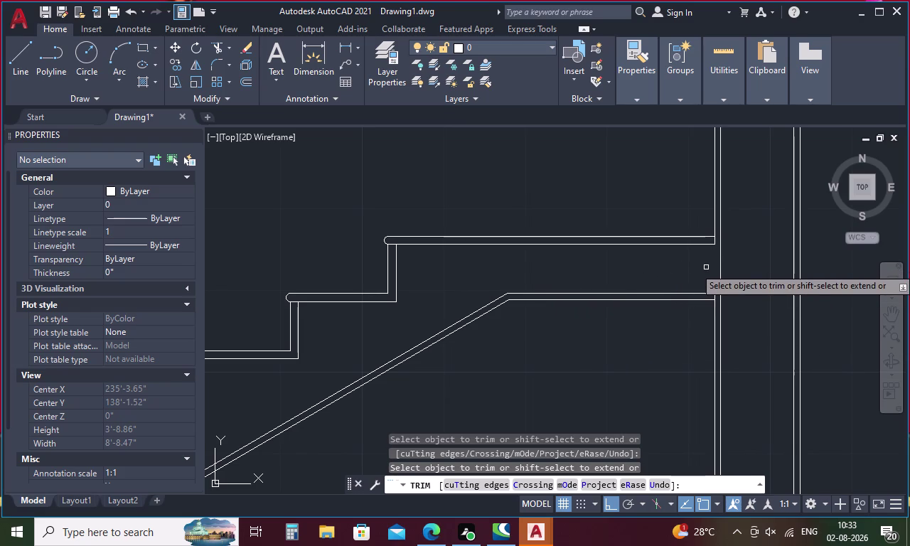
key(Escape)
Extend the landing's top and bottom lines to the vertical line.
text(ex)
key(Return)
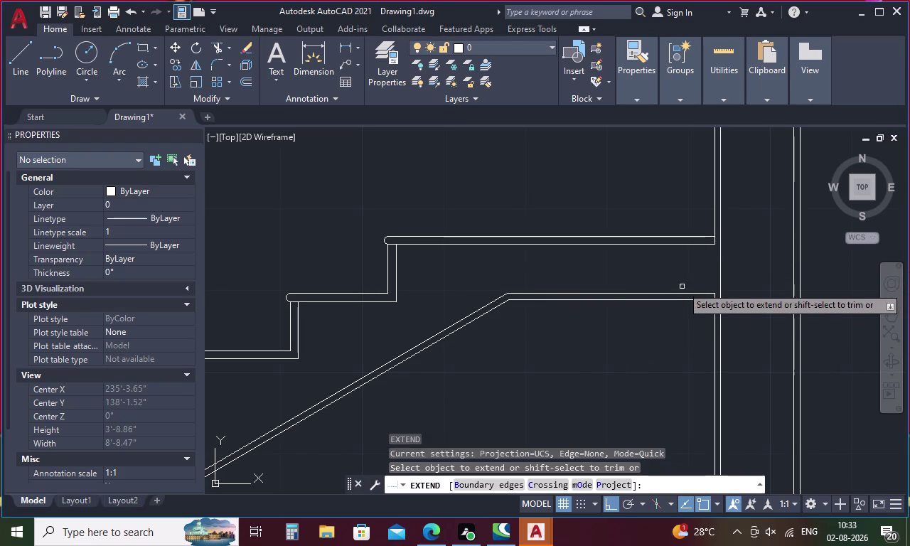
click(681, 295)
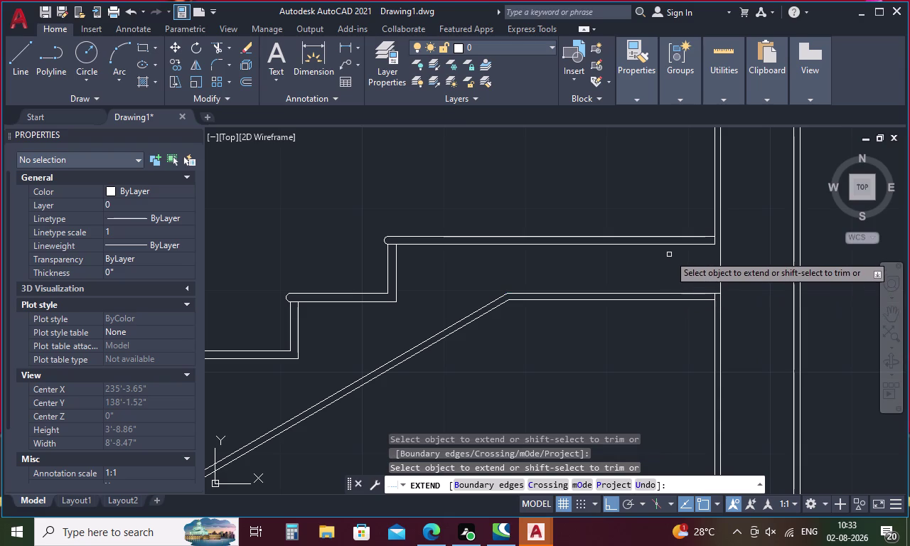
click(667, 246)
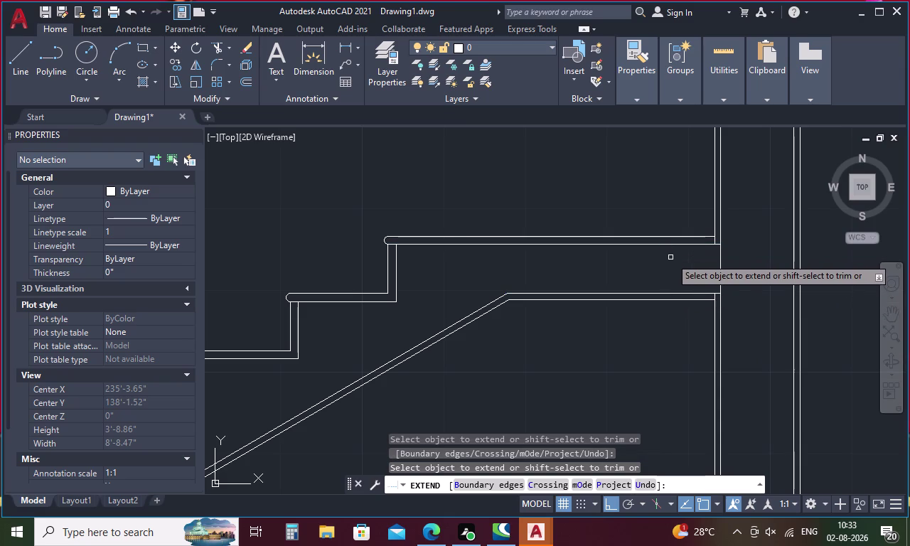
key(Escape)
Draw the slab end: 6 right, 6 up, back to the landing top line.
key(l)
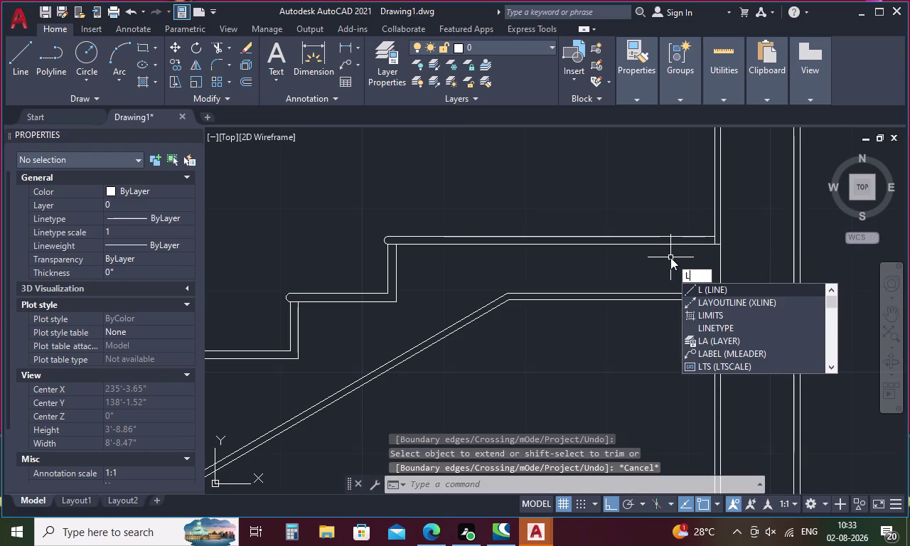
key(Return)
click(723, 294)
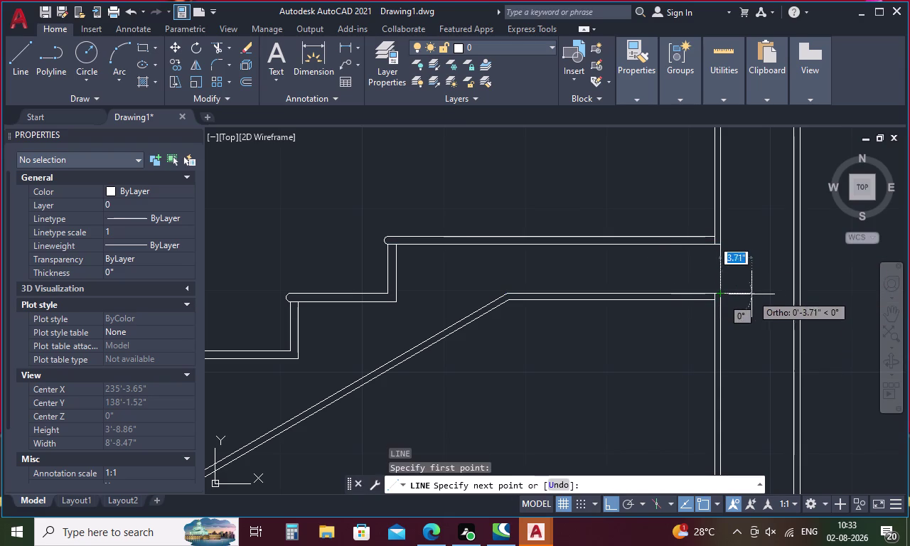
key(6)
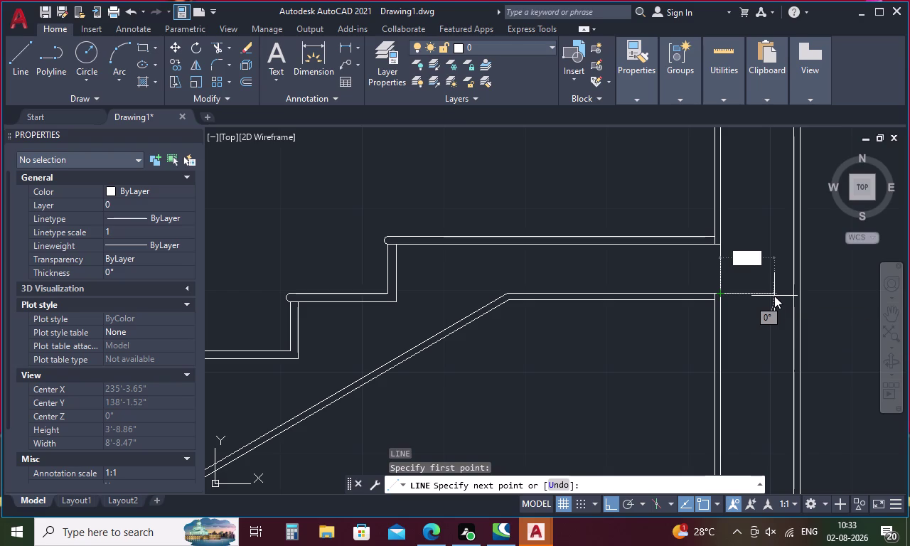
key(Return)
key(6)
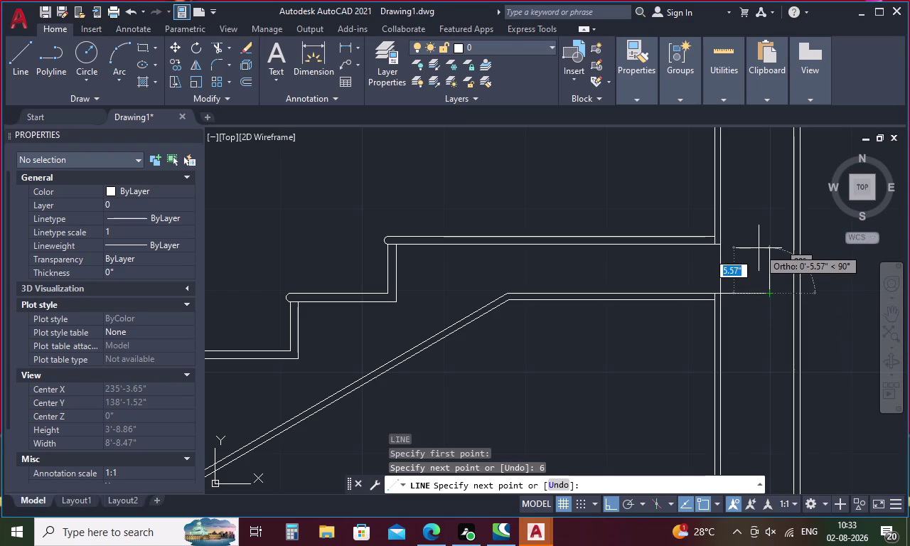
key(Return)
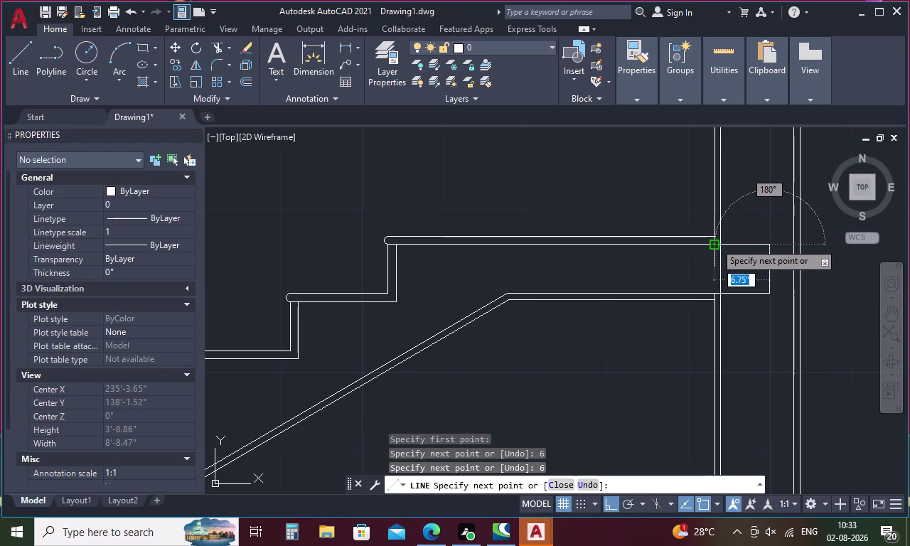
click(716, 242)
key(Escape)
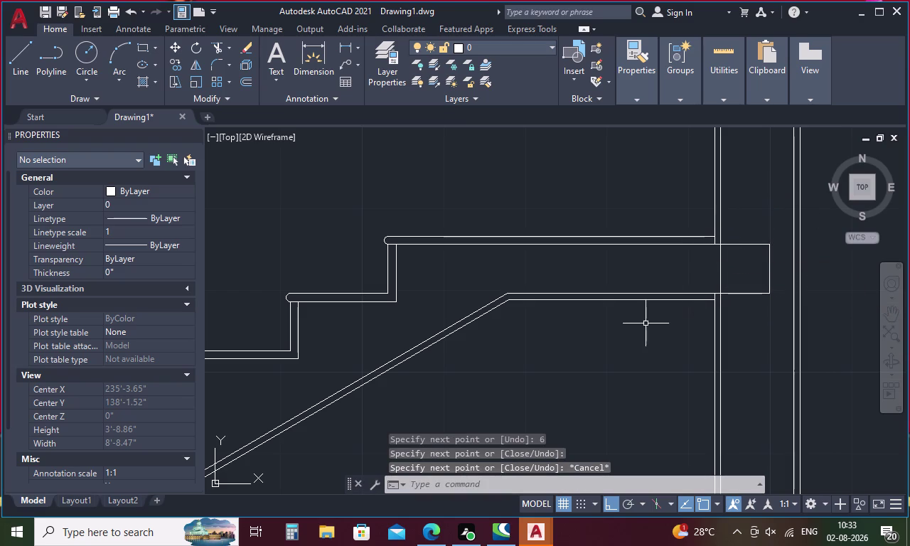
Trim the wall line crossing inside the slab end.
text(tr)
key(Return)
click(721, 265)
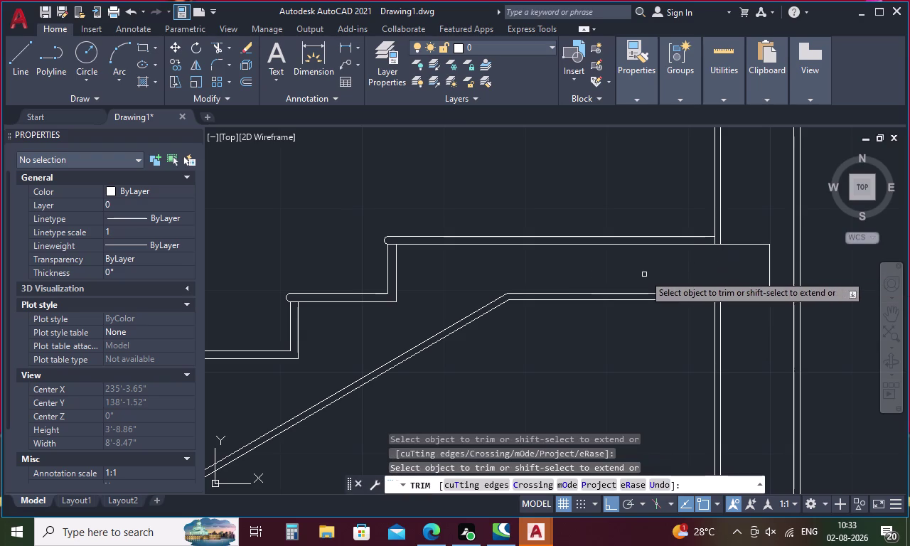
scroll(down, 3)
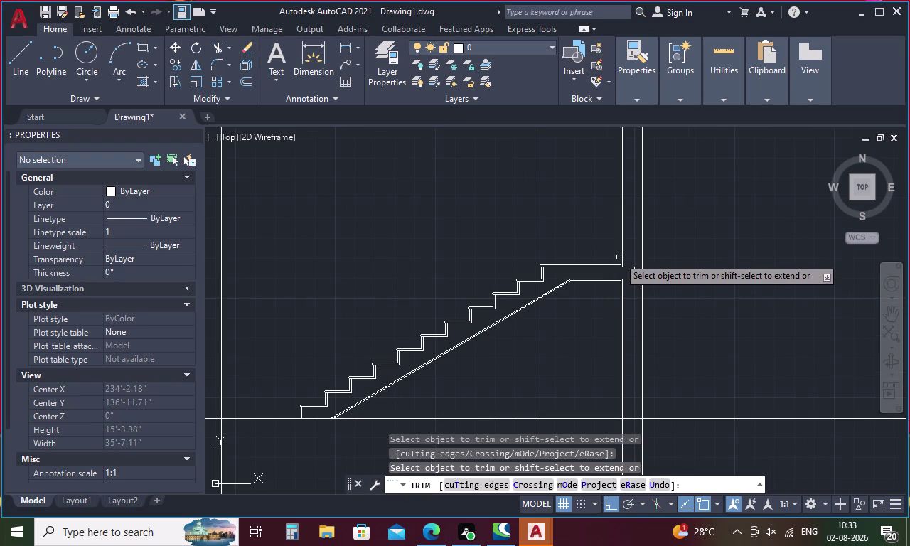
middle_drag(544, 238, 569, 320)
middle_drag(569, 320, 560, 258)
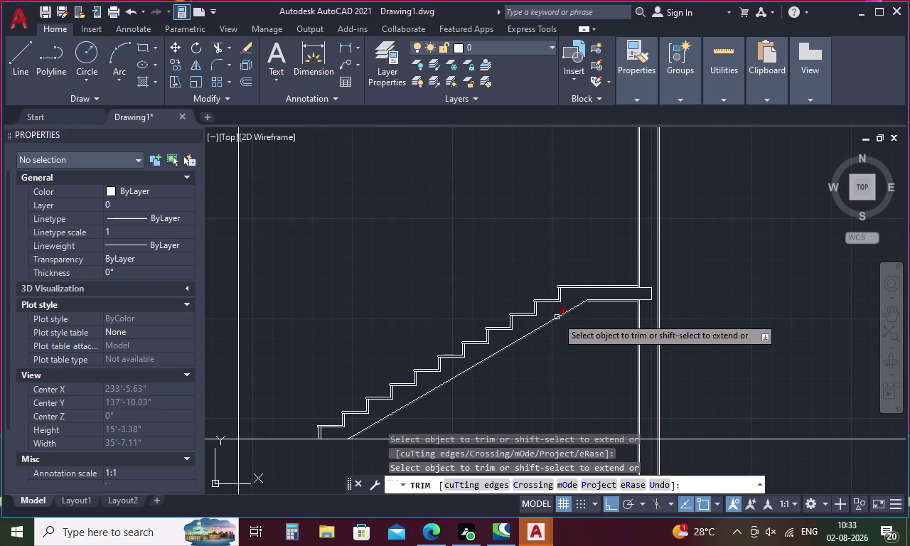
key(Escape)
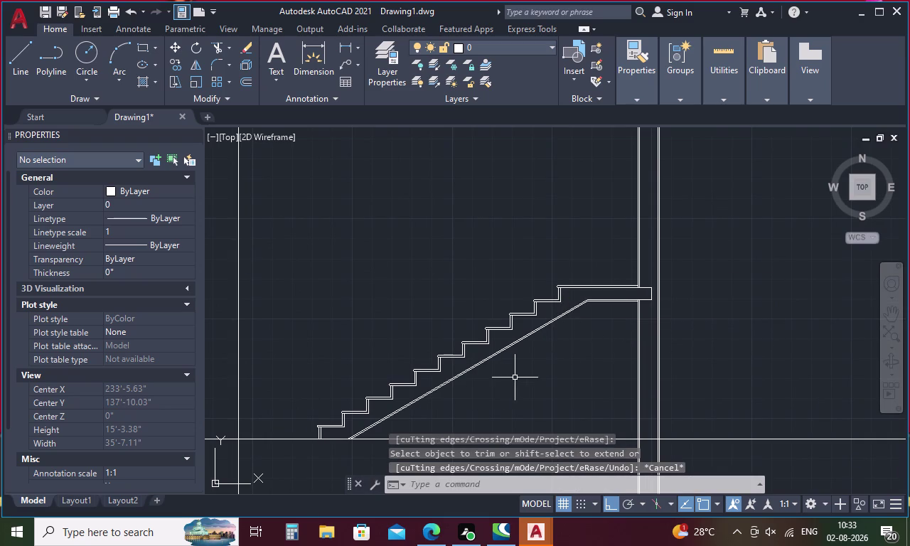
scroll(up, 3)
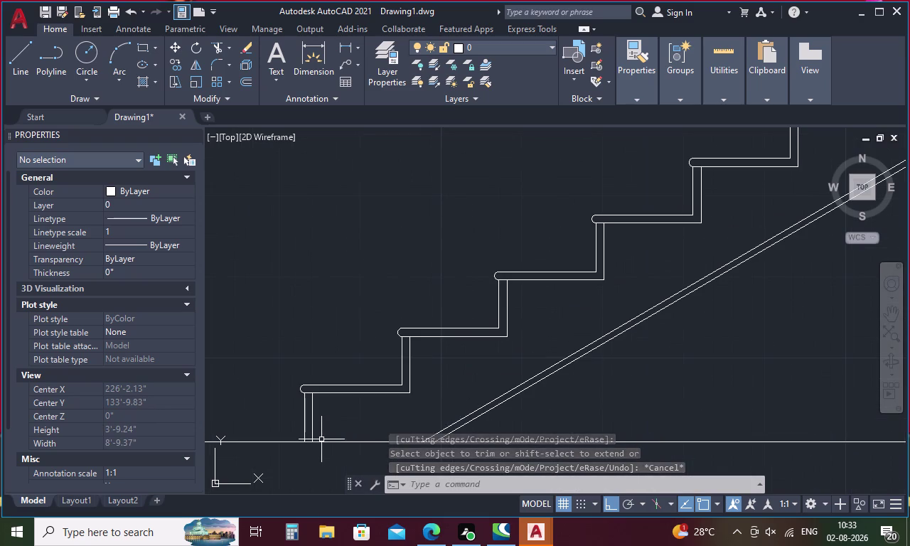
Extend the first five risers down to the base line and stringer with EXTEND.
text(ex)
key(Return)
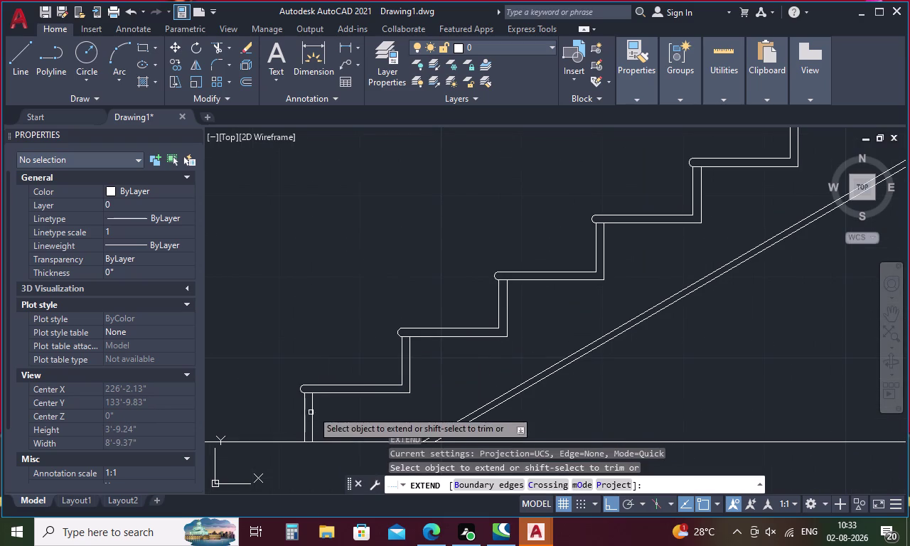
click(402, 378)
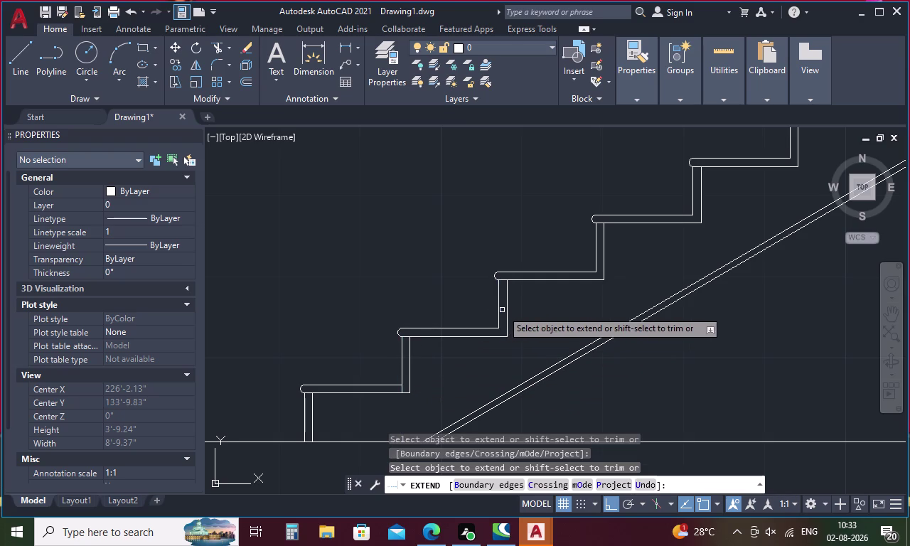
click(499, 317)
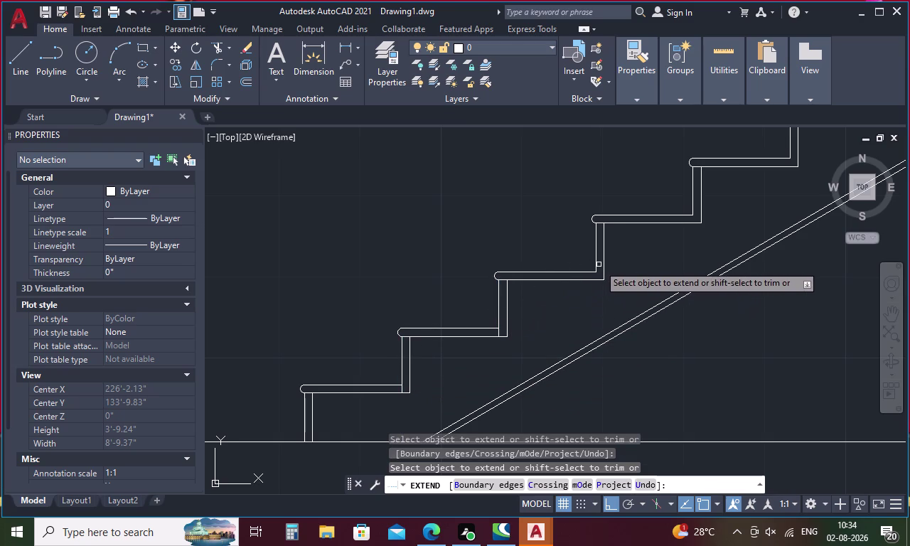
click(596, 264)
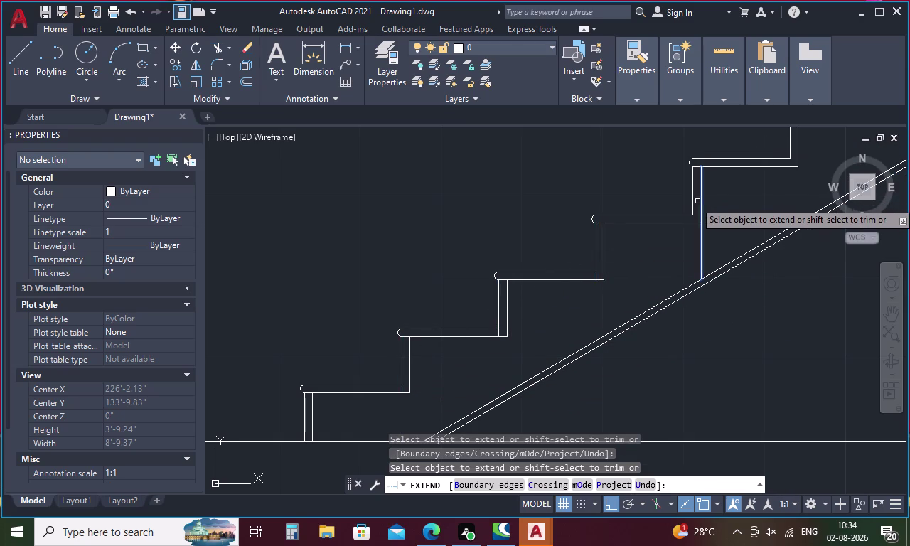
click(690, 204)
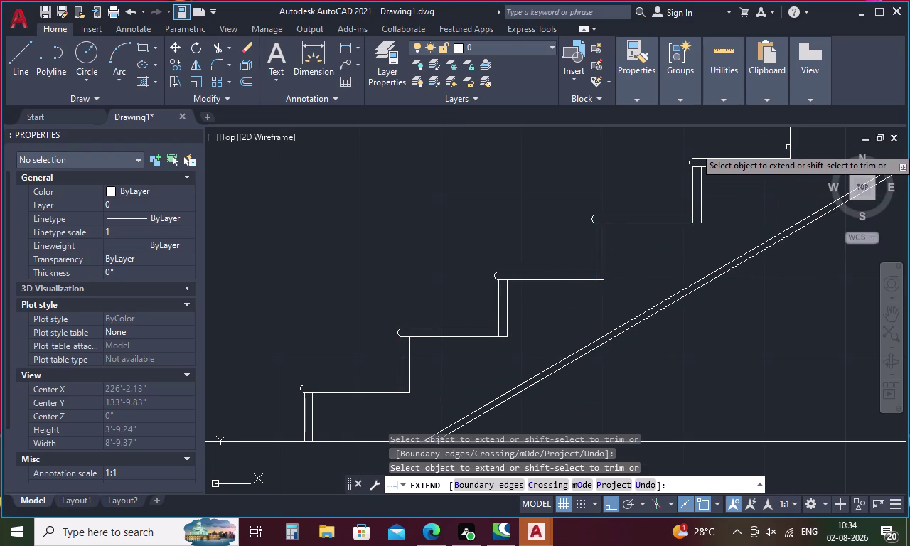
click(790, 148)
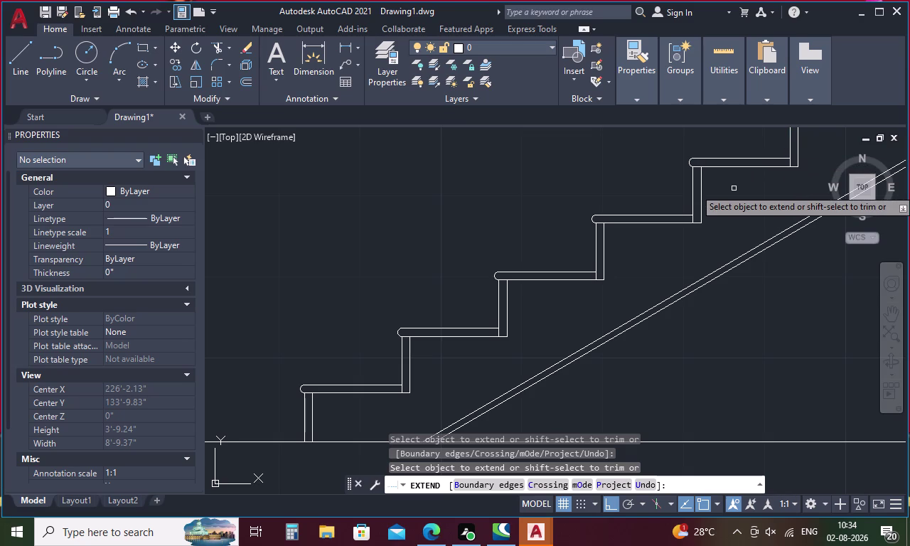
Extend the remaining upper risers to the stringer, undoing one wrong extension.
middle_drag(733, 188, 464, 344)
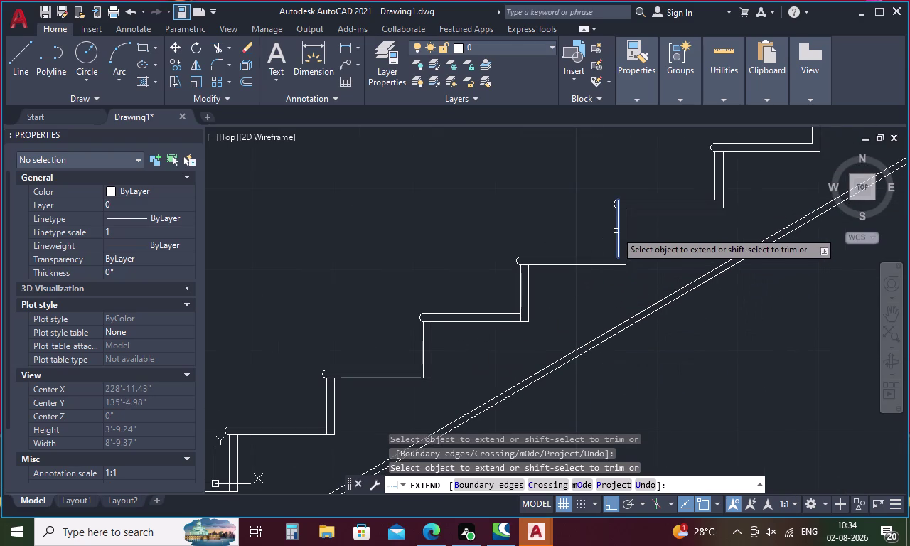
click(615, 231)
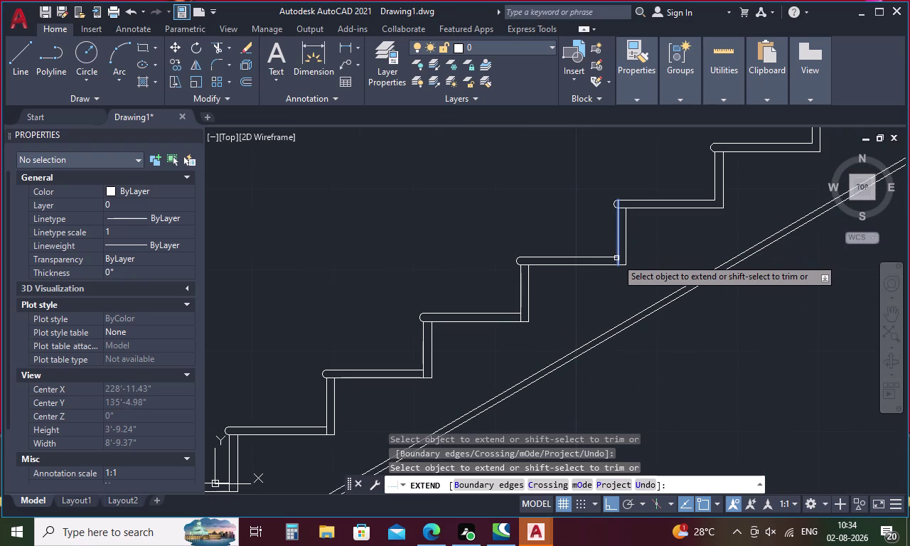
key(ctrl+z)
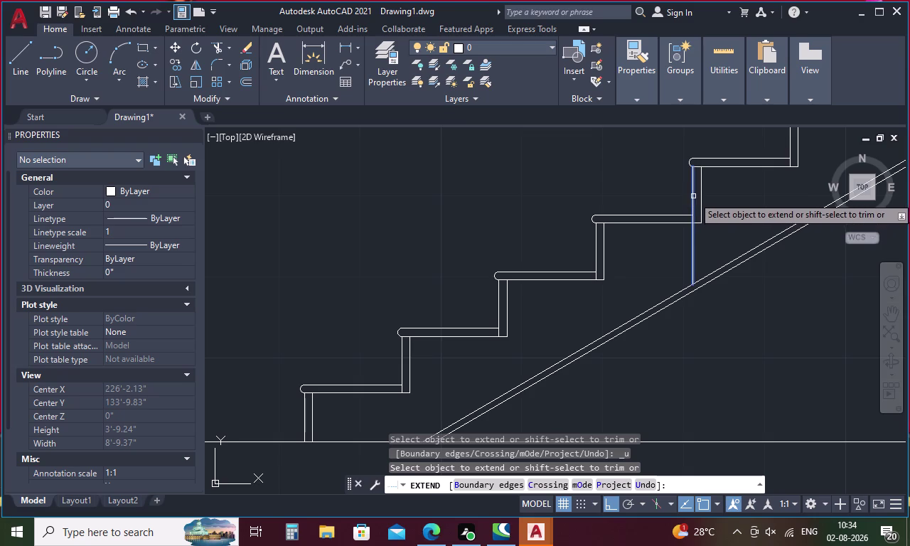
middle_drag(737, 192, 494, 342)
scroll(down, 3)
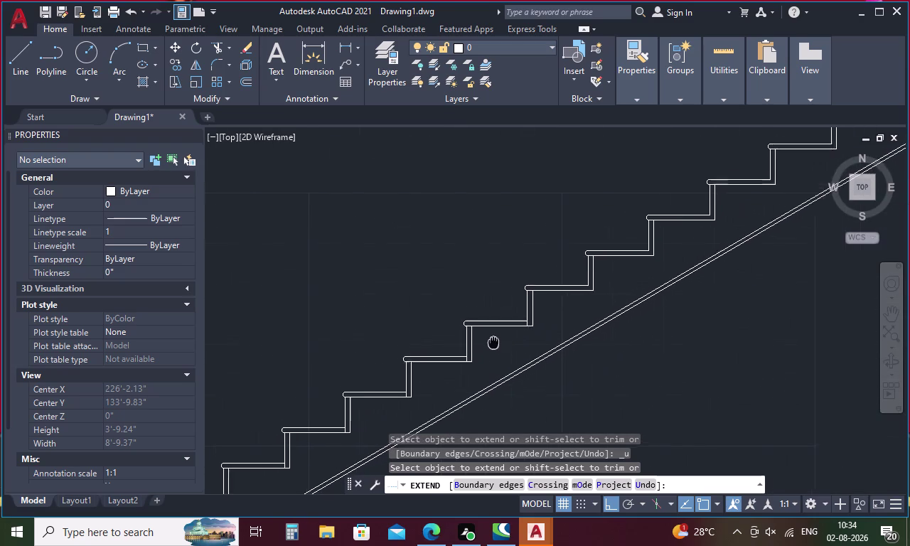
middle_drag(494, 342, 489, 344)
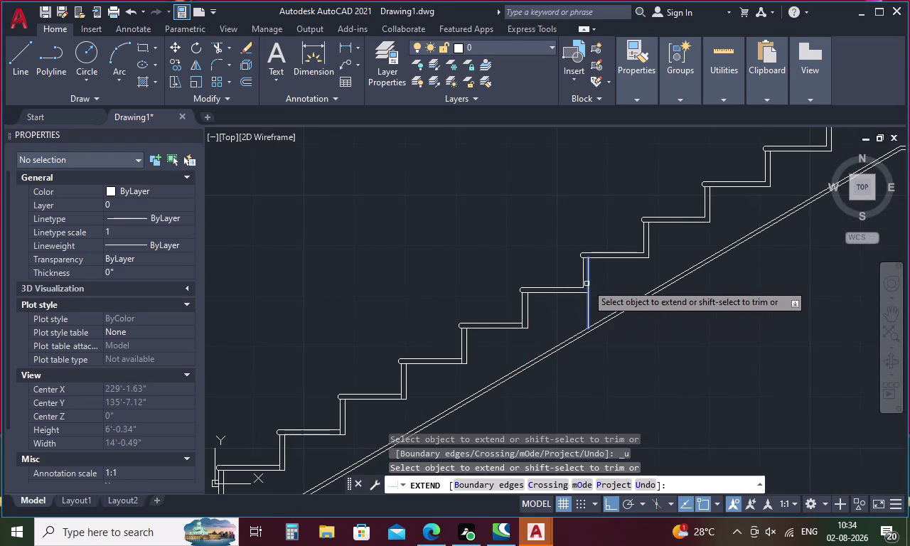
click(583, 279)
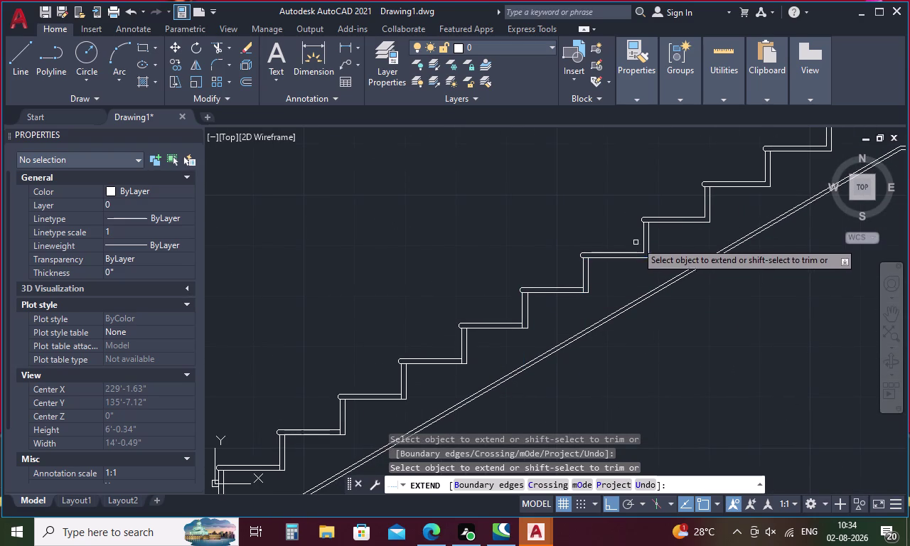
click(644, 237)
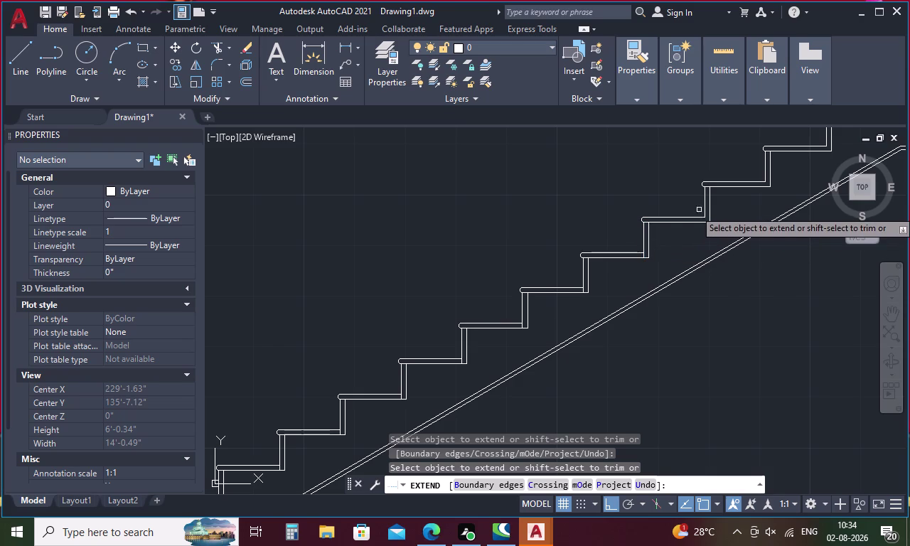
click(703, 207)
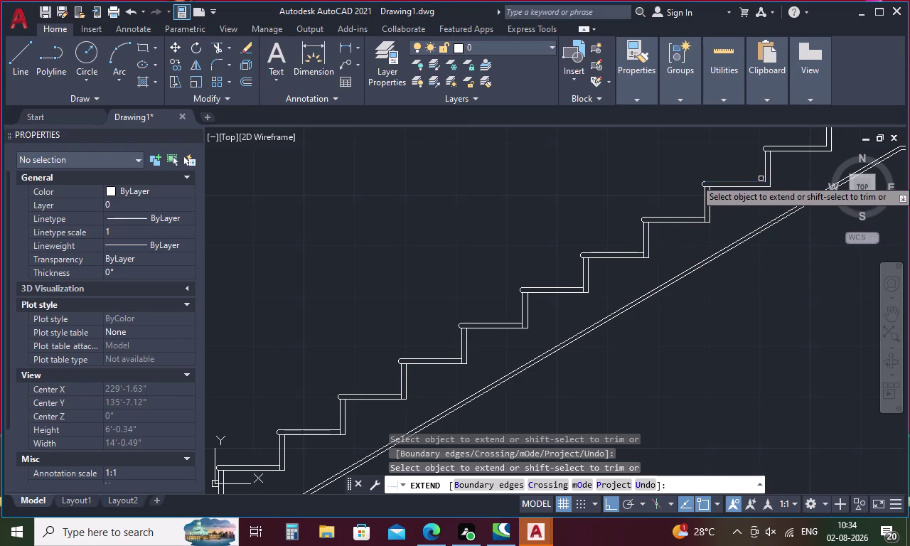
click(764, 174)
Extend the stringer's landing line to the vertical line and finish extending.
middle_drag(745, 217, 735, 223)
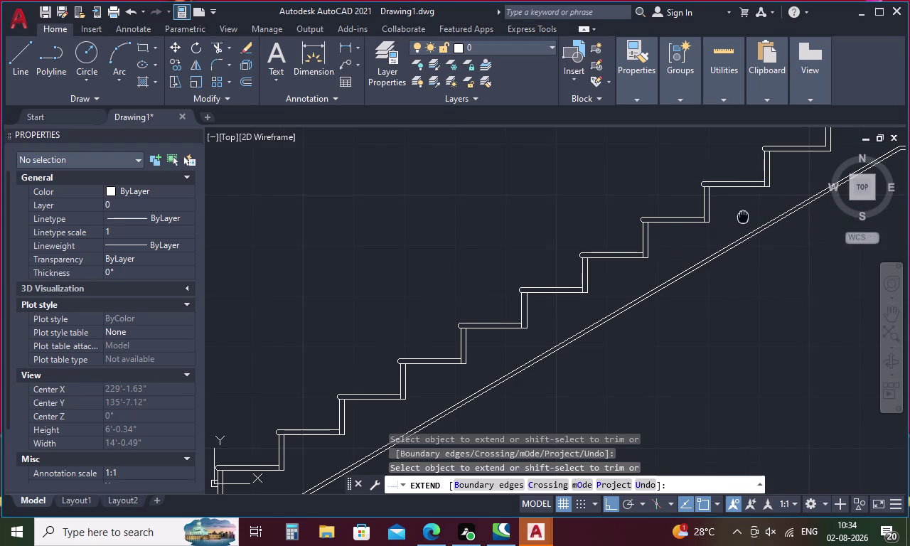
middle_drag(735, 222, 616, 314)
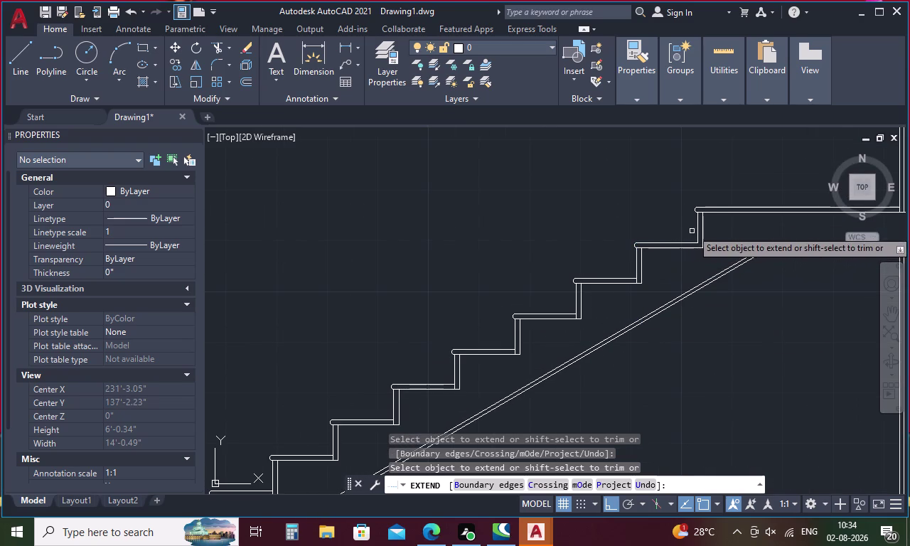
click(698, 230)
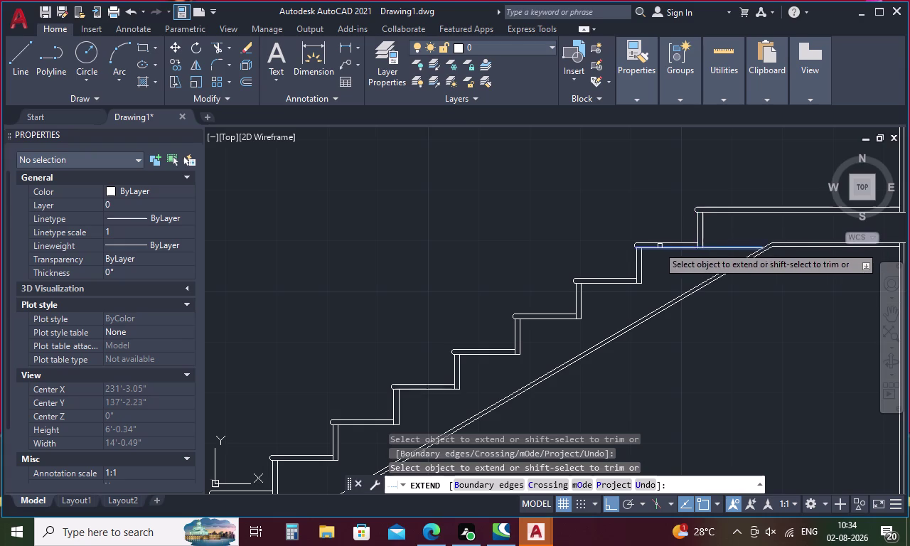
key(Escape)
middle_drag(582, 229, 544, 256)
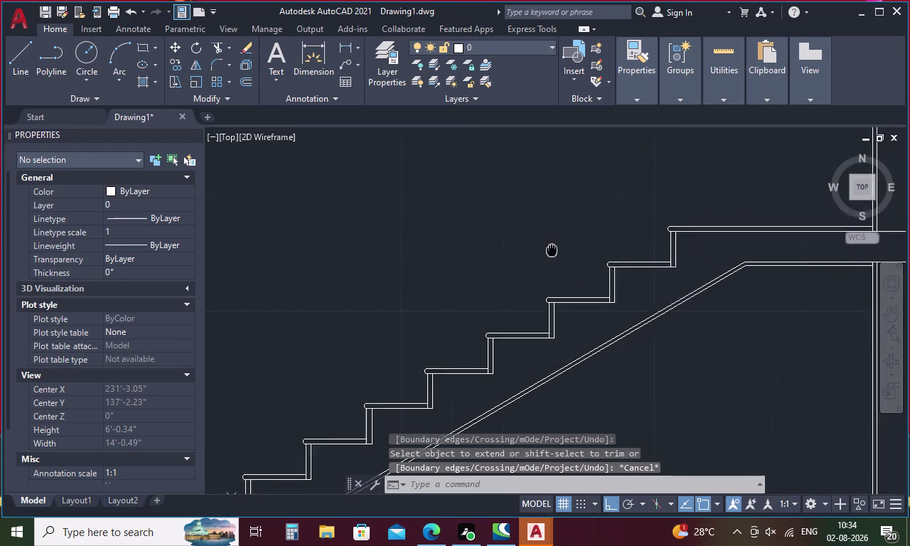
middle_drag(545, 256, 366, 344)
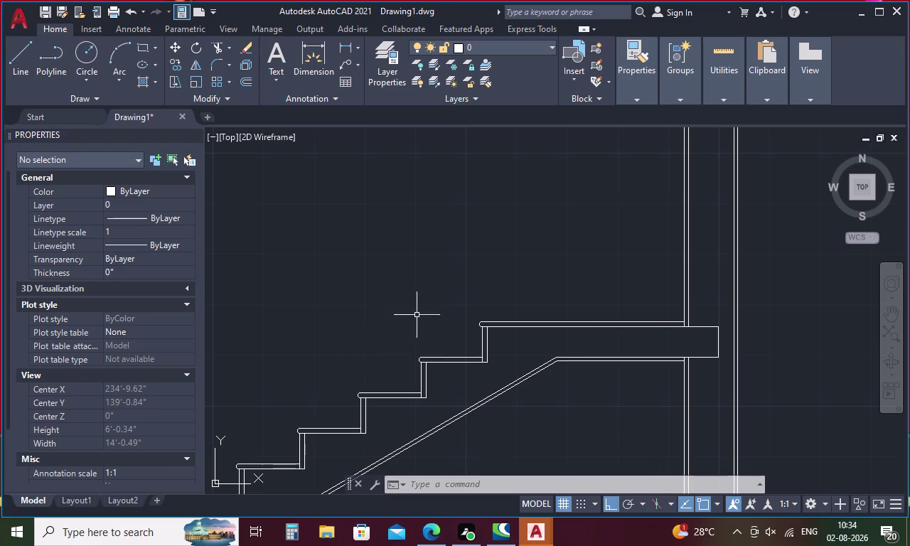
Draw a vertical XL construction line through the landing's left corner.
scroll(down, 3)
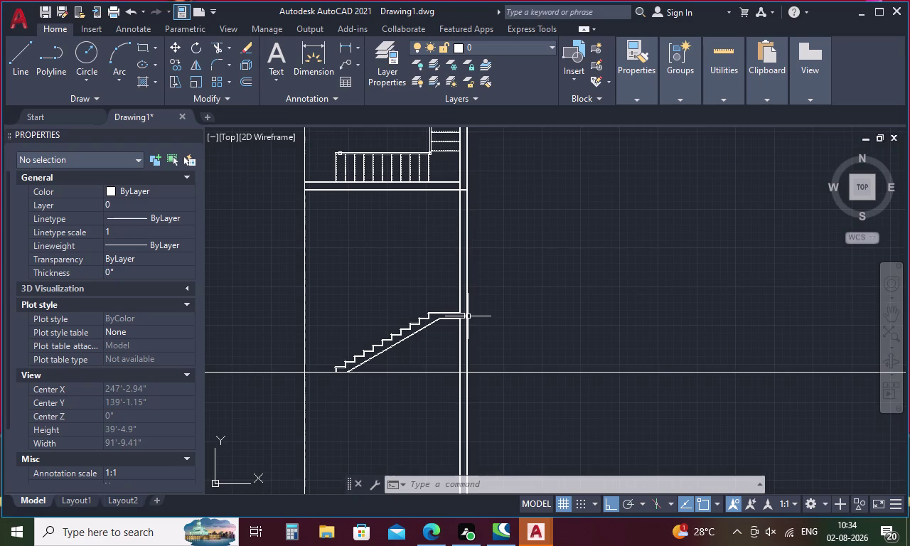
key(Escape)
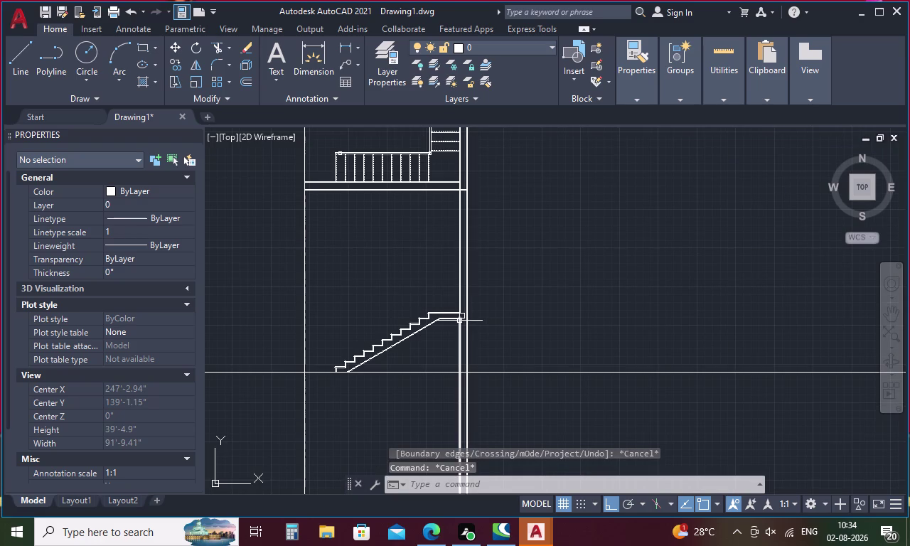
key(x)
key(l)
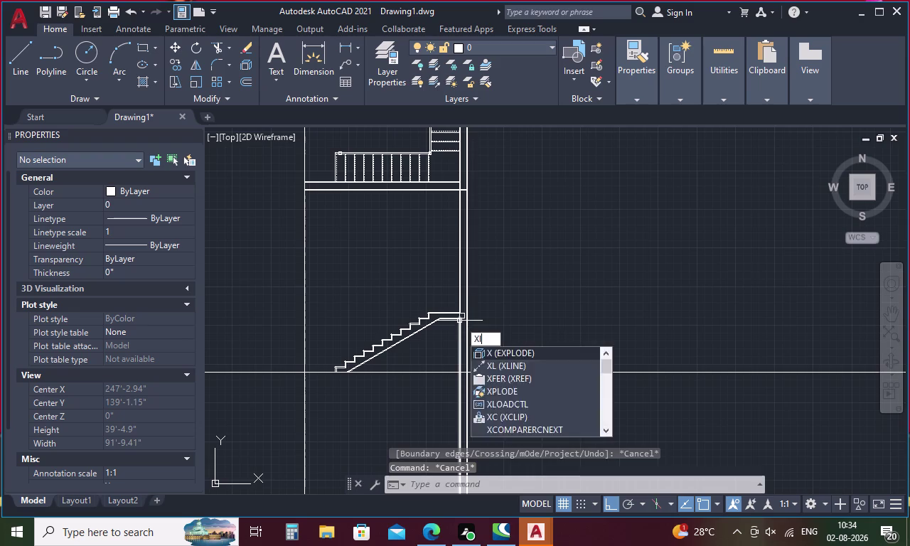
key(Return)
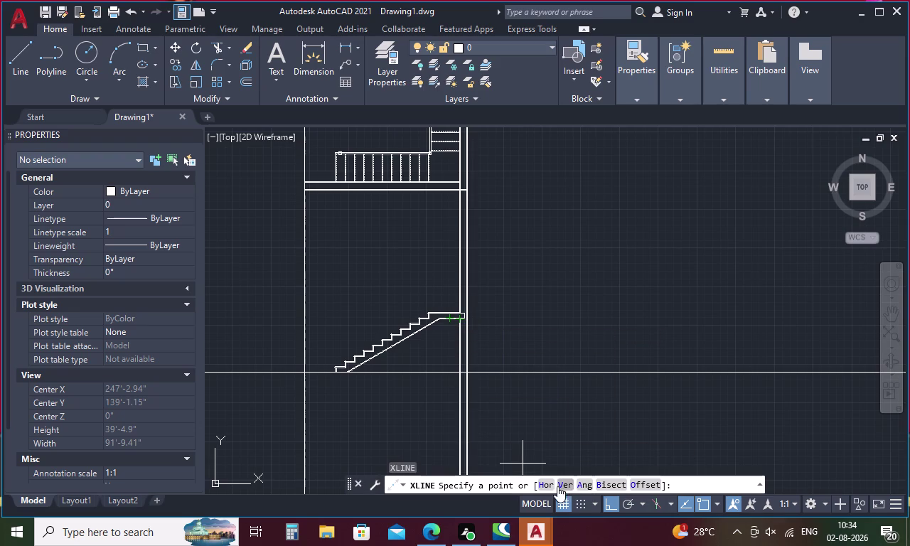
click(562, 482)
scroll(down, 3)
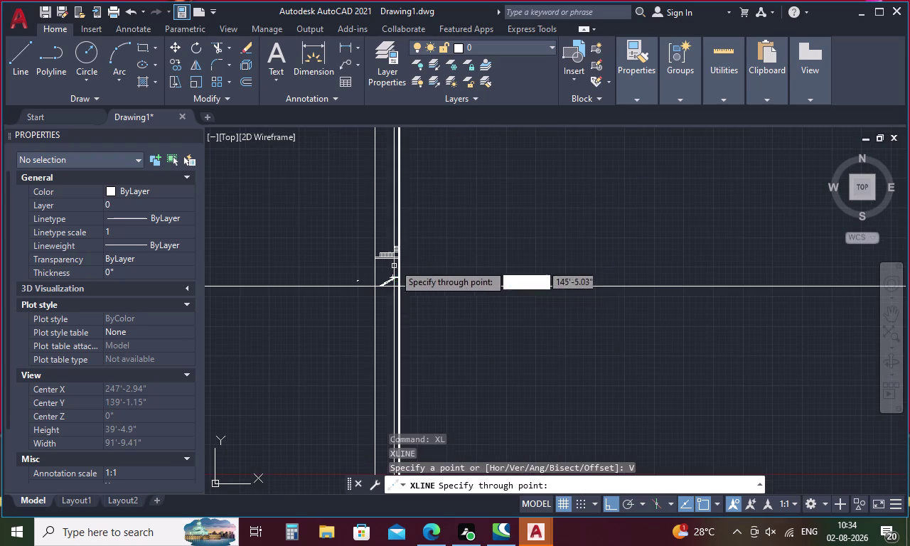
scroll(up, 3)
scroll(up, 3)
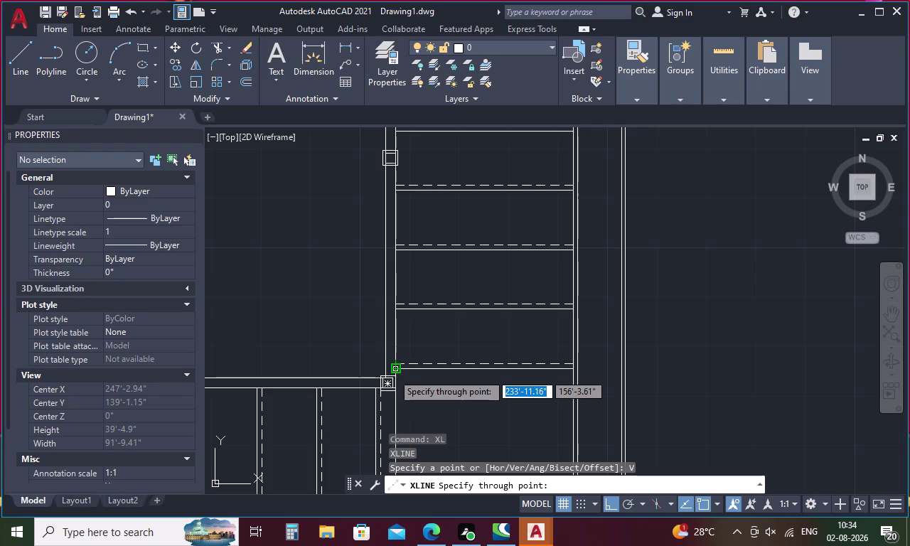
click(392, 373)
key(Escape)
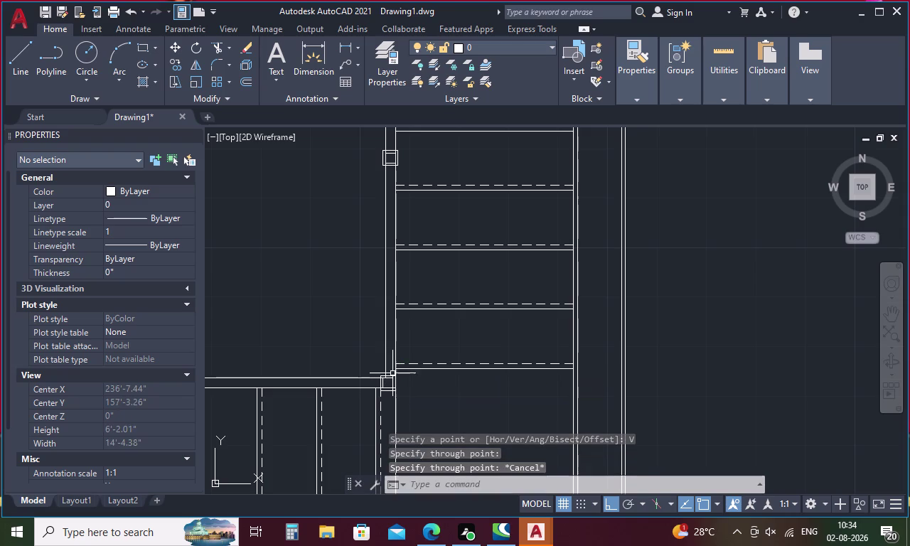
Pan back to the stair elevation and start OFFSET.
scroll(down, 3)
scroll(down, 3)
middle_drag(425, 432, 405, 390)
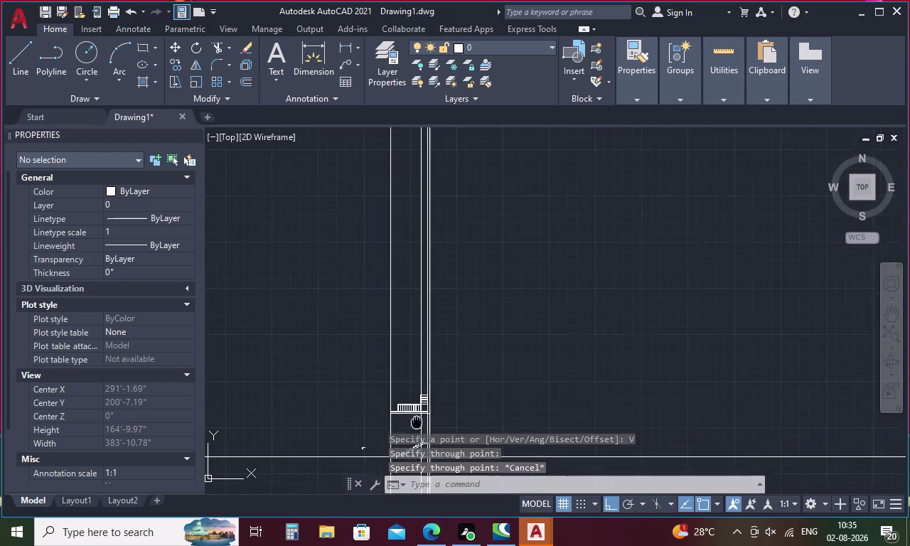
middle_drag(404, 390, 370, 274)
scroll(up, 3)
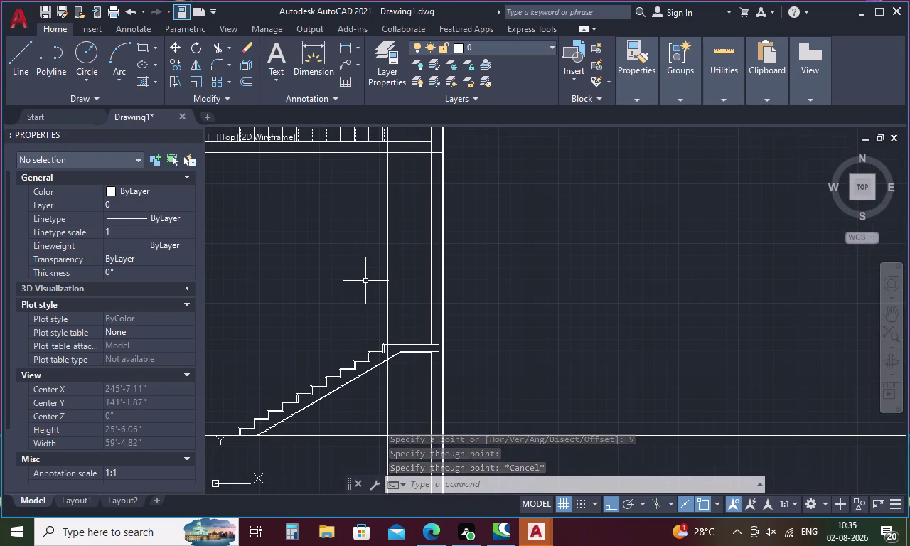
scroll(up, 3)
scroll(down, 3)
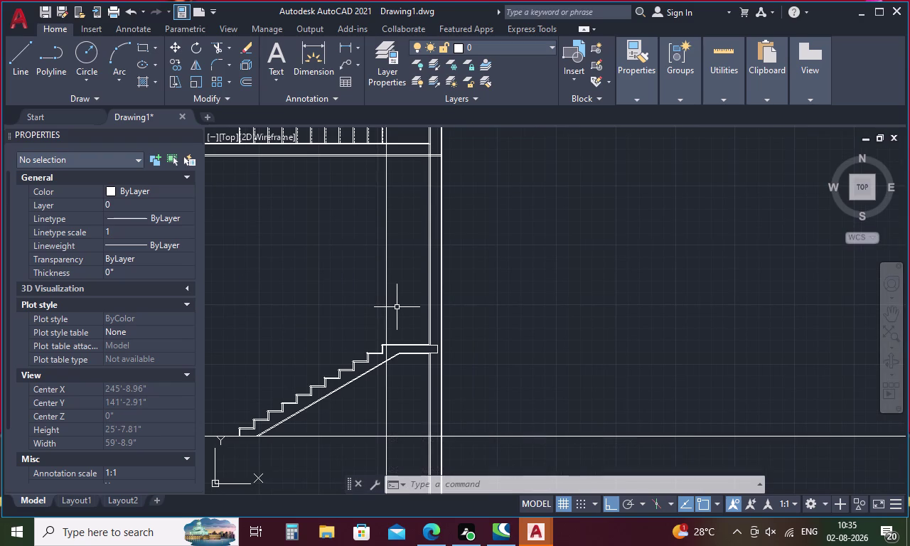
key(o)
key(Return)
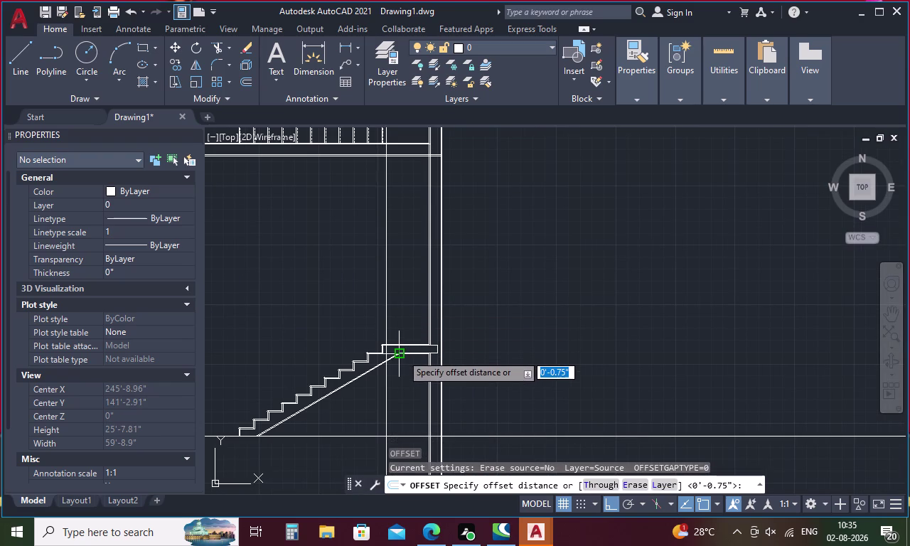
Offset the landing's top line 1' upward after a cancelled 1" attempt.
key(1)
key(Return)
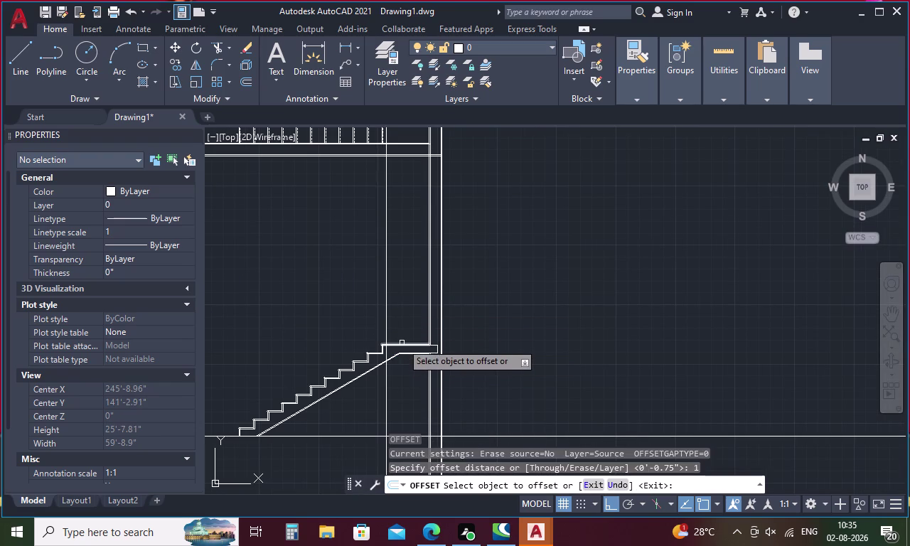
scroll(up, 3)
click(397, 362)
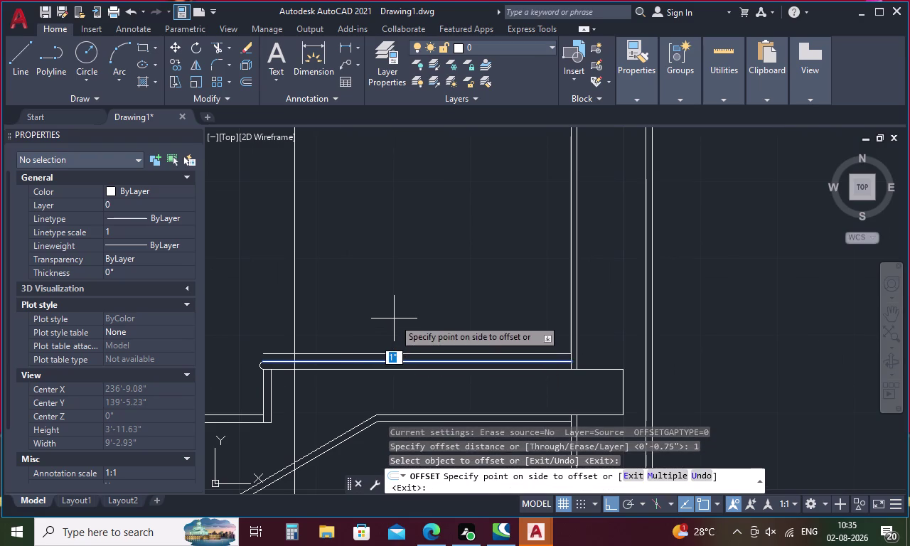
key(Escape)
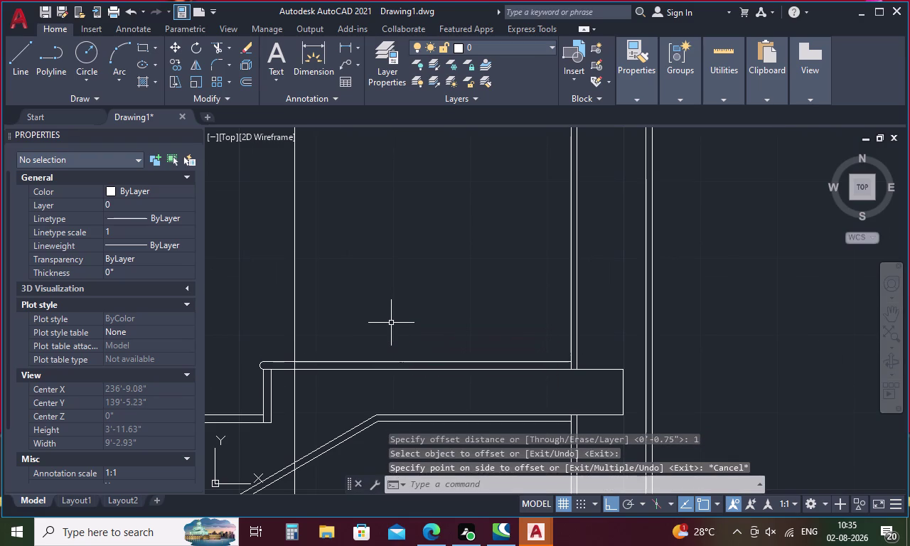
key(o)
key(Return)
text(1')
key(Return)
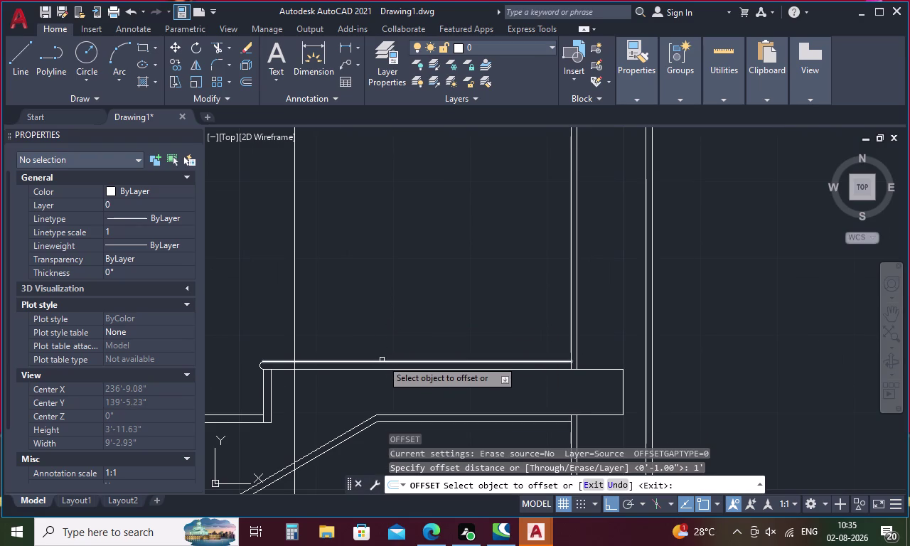
click(382, 360)
click(393, 294)
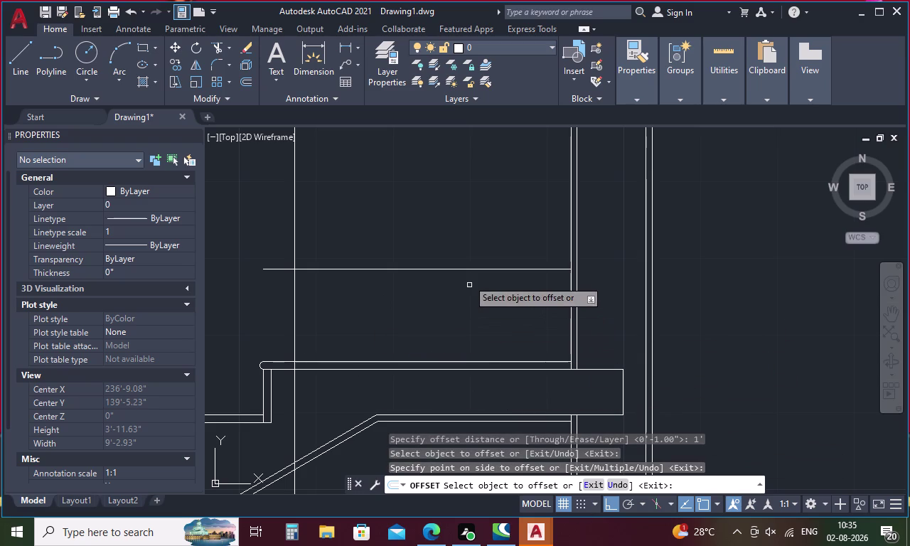
key(space)
Offset the new rail line 1" upward, then start TRIM.
key(space)
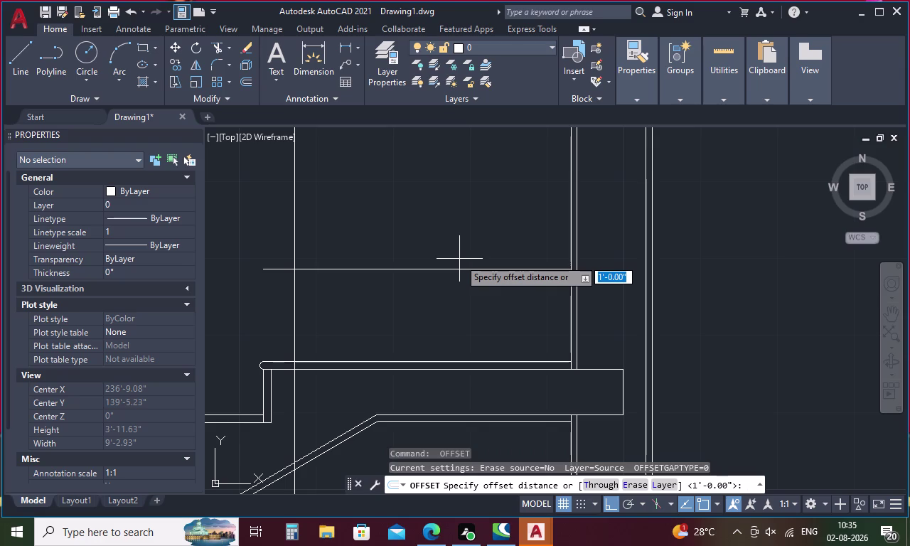
key(1)
key(Return)
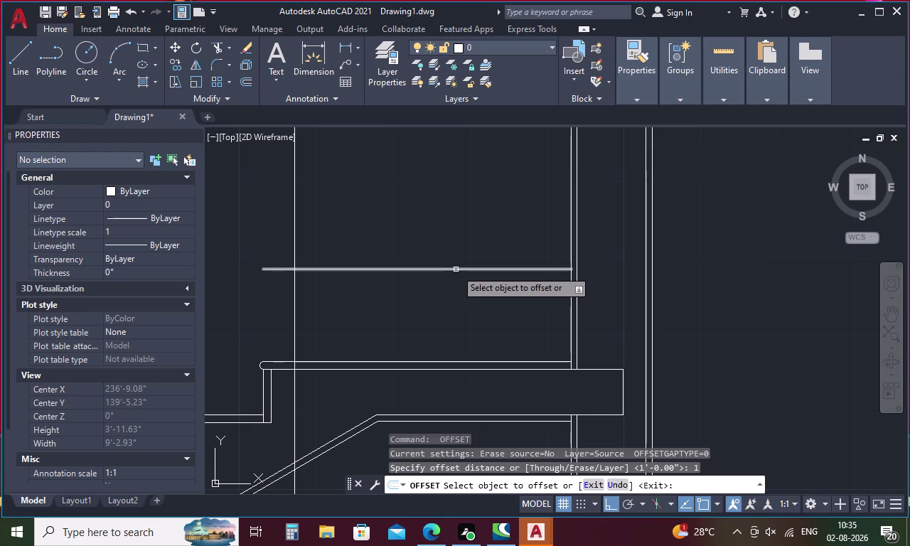
click(455, 270)
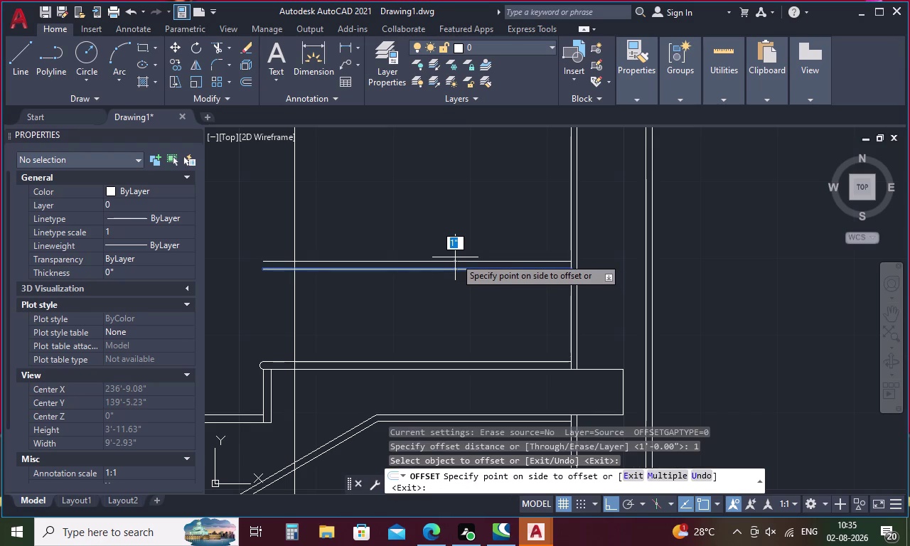
click(455, 257)
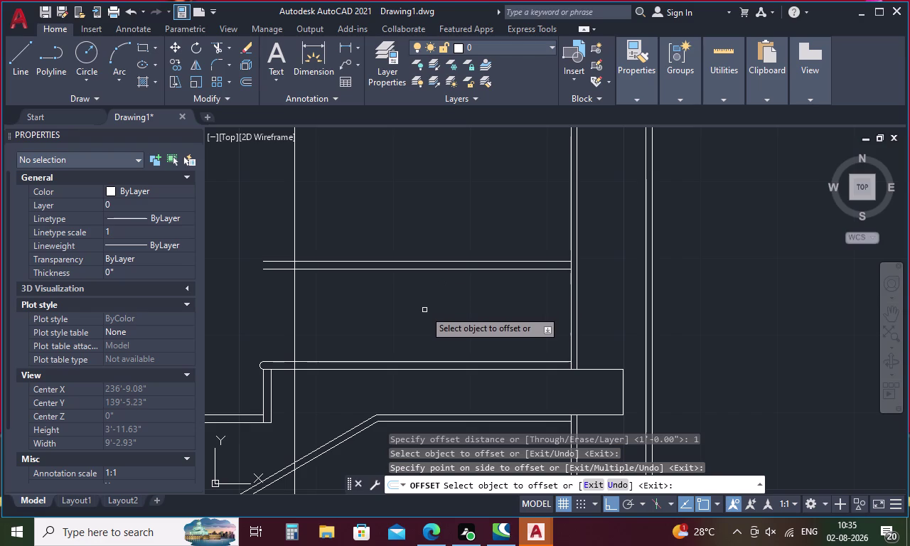
key(Escape)
text(tr)
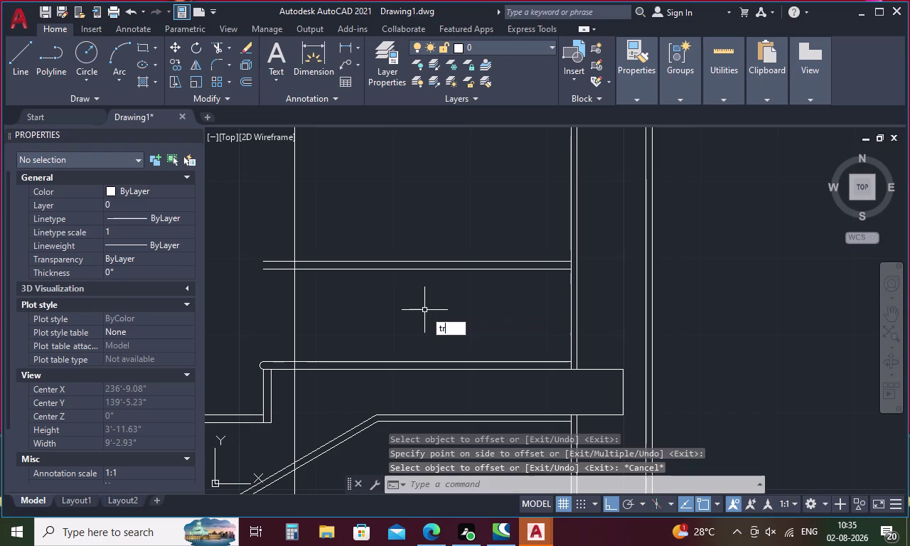
key(Return)
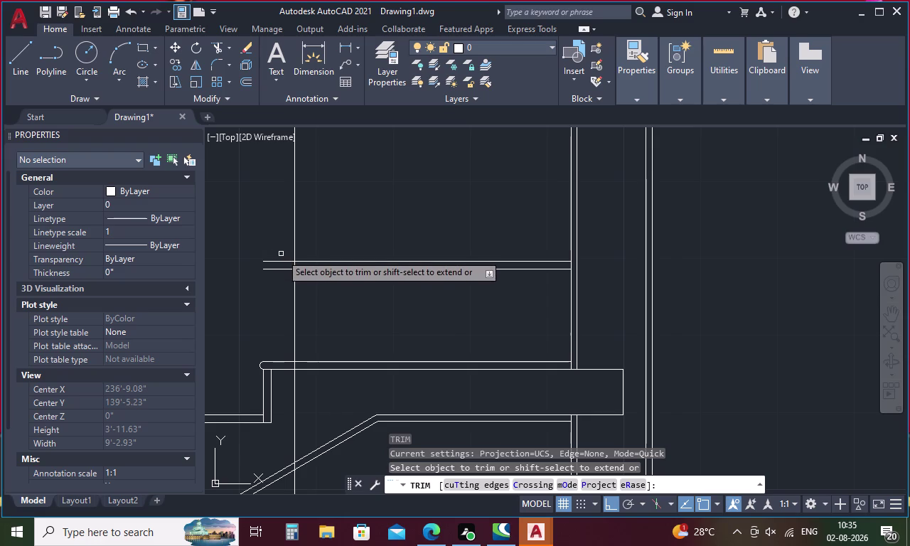
Fence-trim the line ends left of the vertical line and remove the upper line.
drag(281, 254, 276, 290)
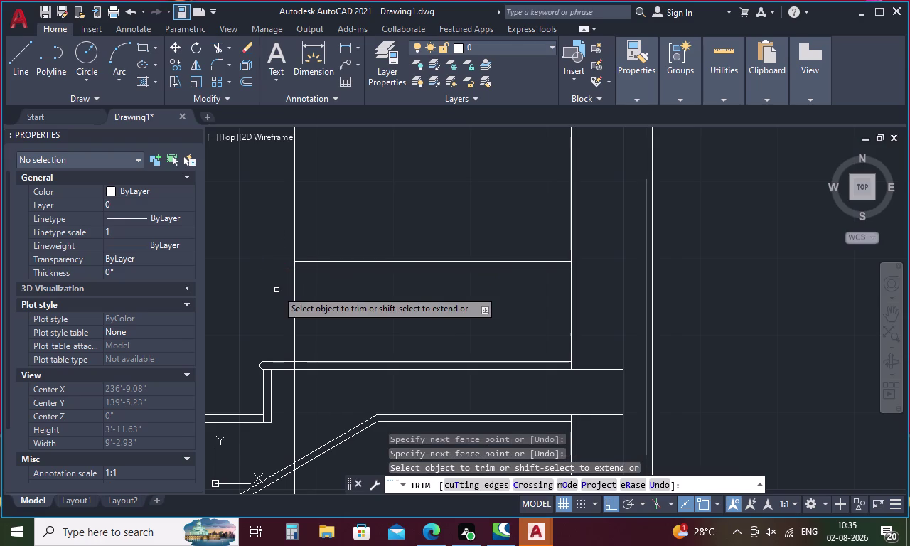
click(404, 262)
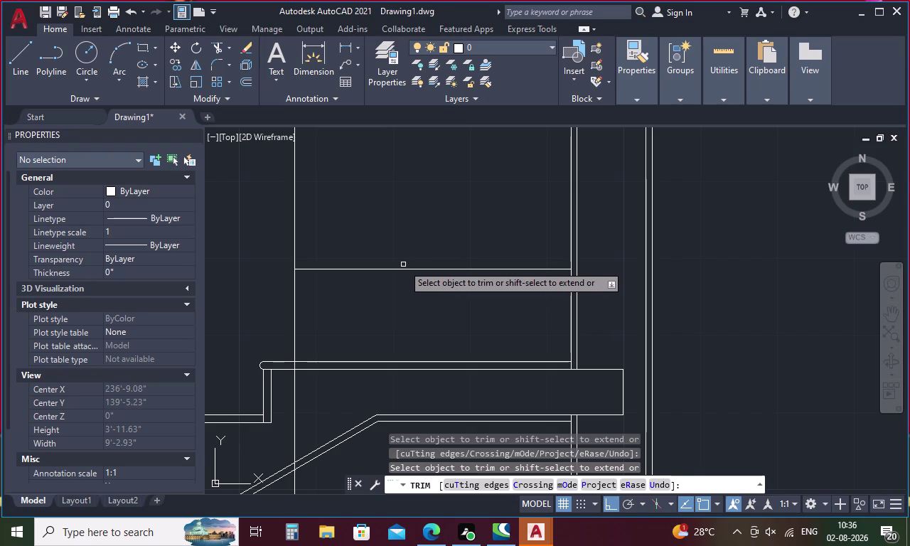
key(o)
key(Return)
key(1)
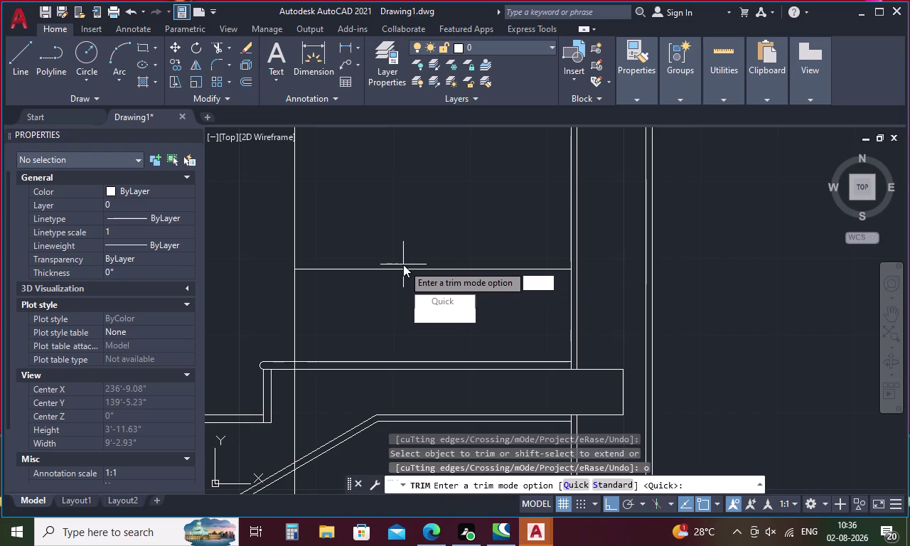
key(Return)
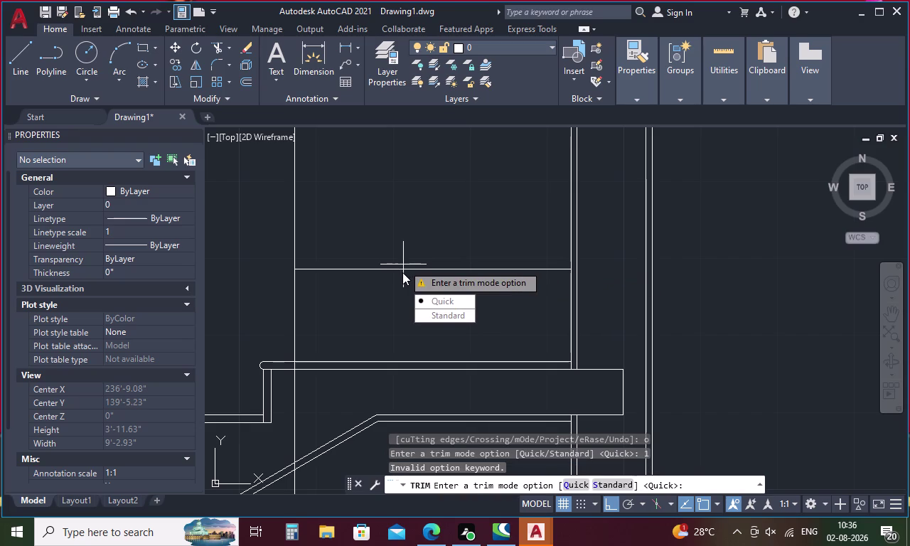
Abandon the trim-mode prompt, exit TRIM, and start OFFSET again.
key(Escape)
key(o)
key(Return)
key(1)
key(Return)
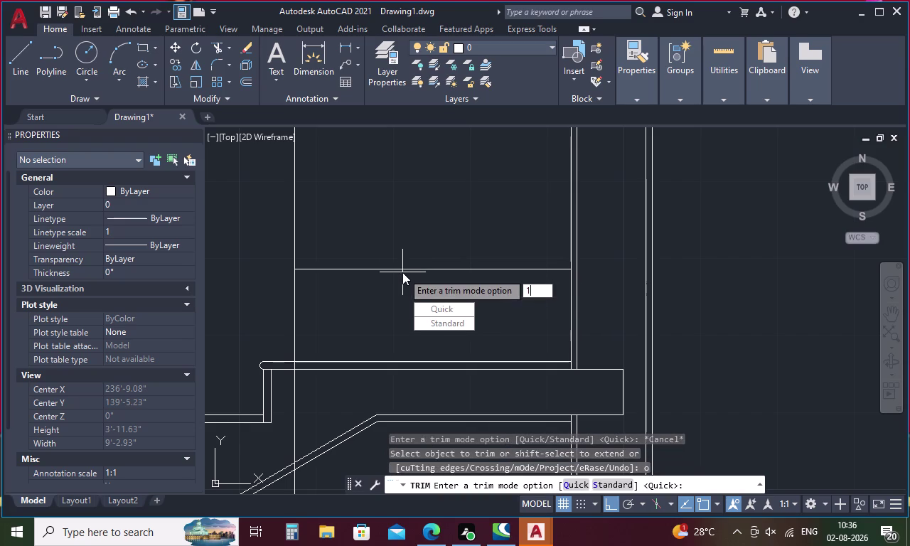
key(Escape)
key(Escape)
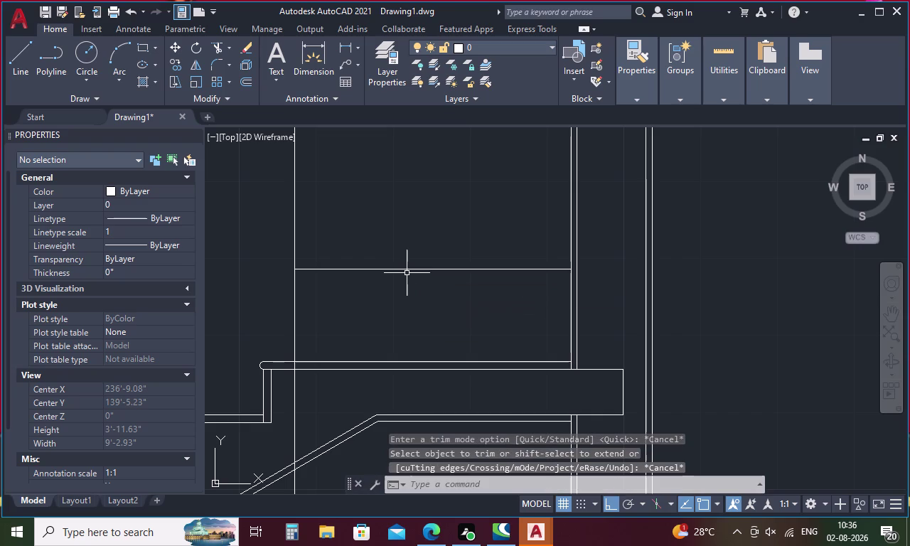
key(o)
key(Return)
Offset the horizontal line 1" below itself.
key(1)
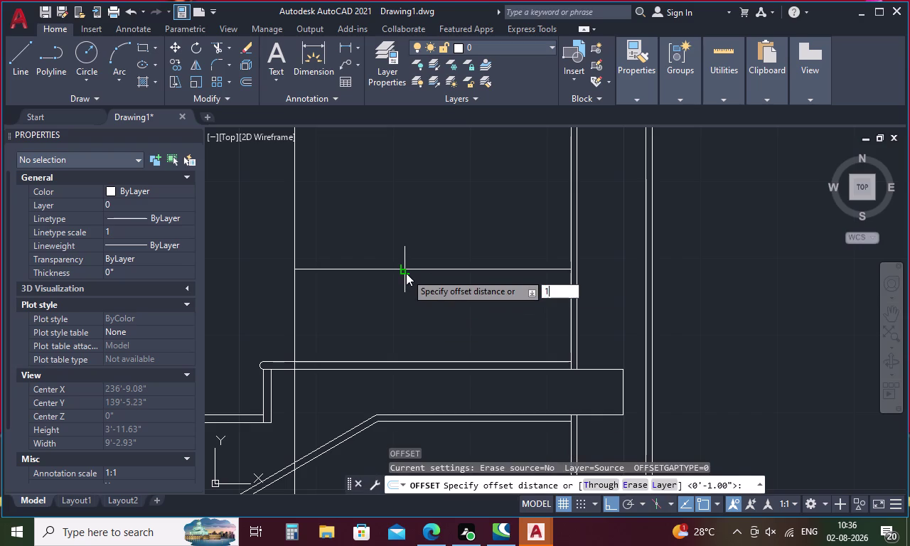
key(Return)
click(411, 270)
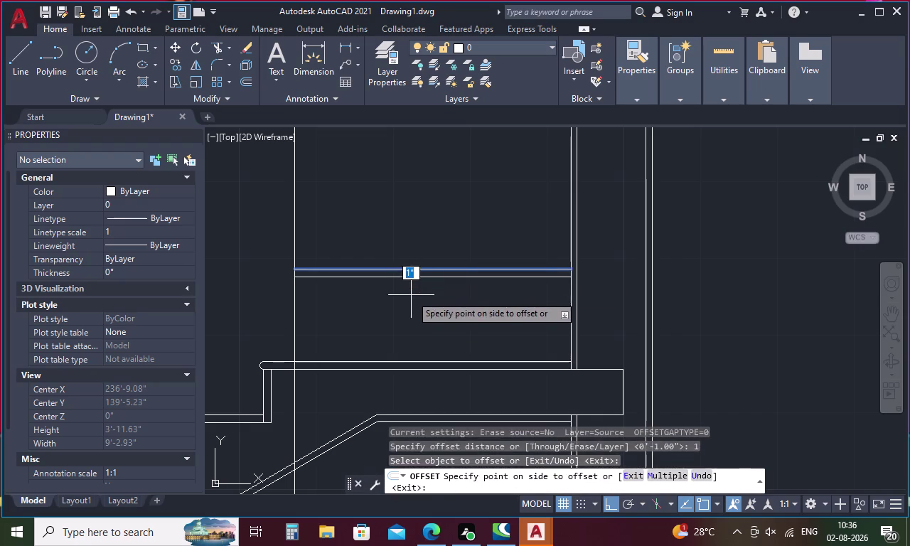
click(411, 295)
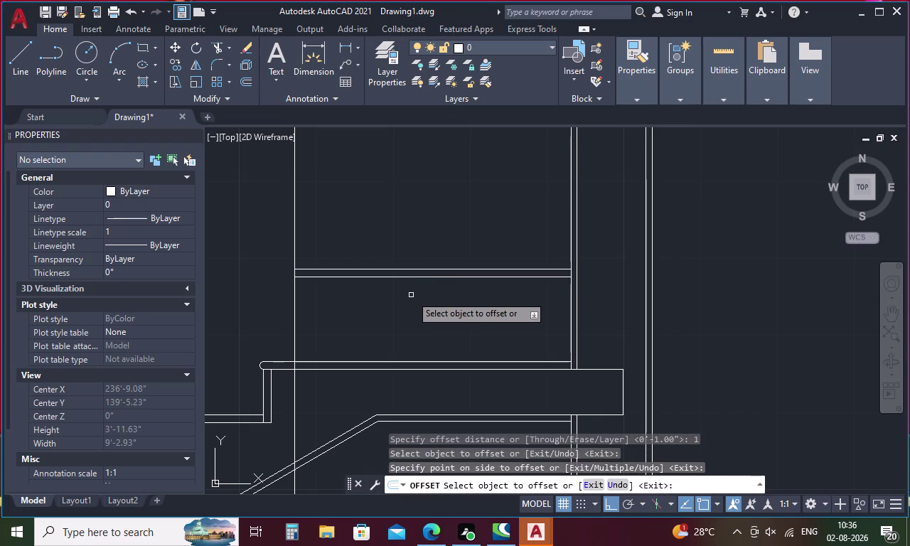
key(Escape)
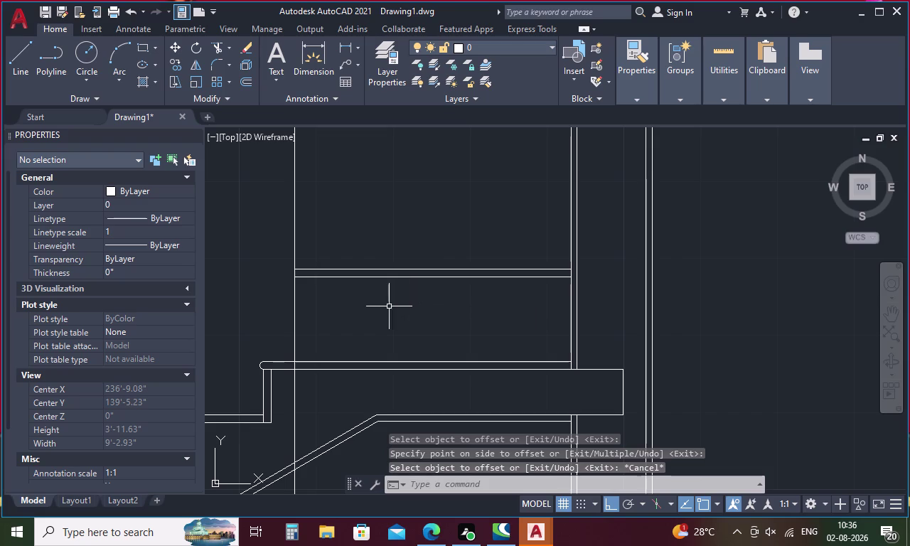
Copy both horizontal lines from their left end as an array of 5 items.
drag(446, 245, 389, 330)
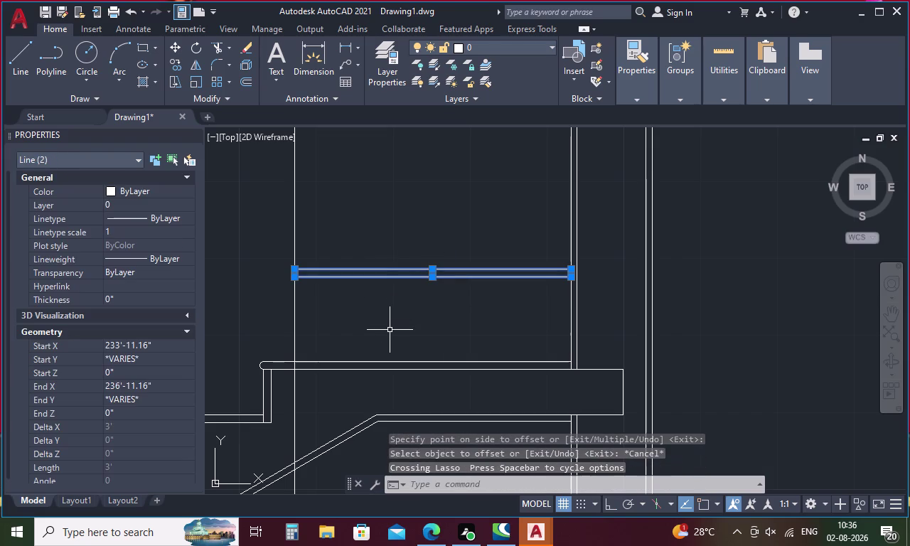
right_click(389, 329)
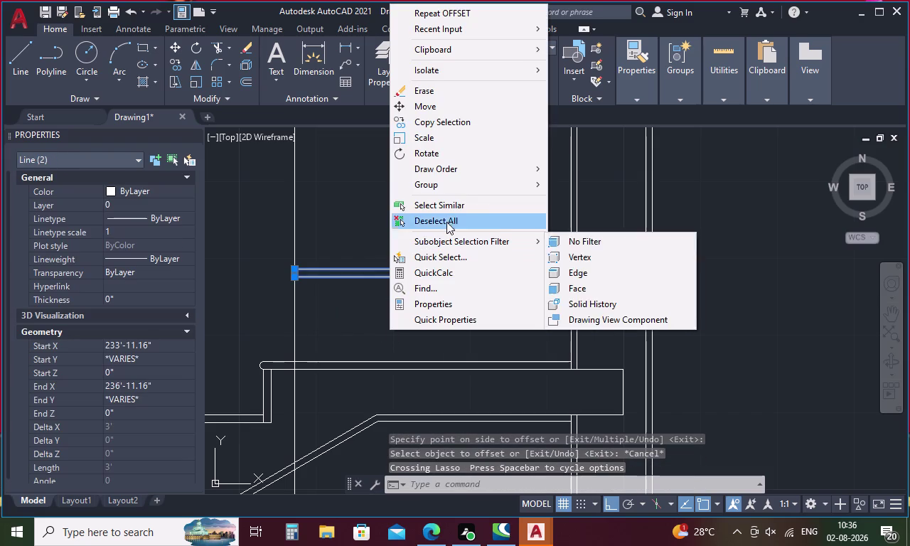
click(437, 121)
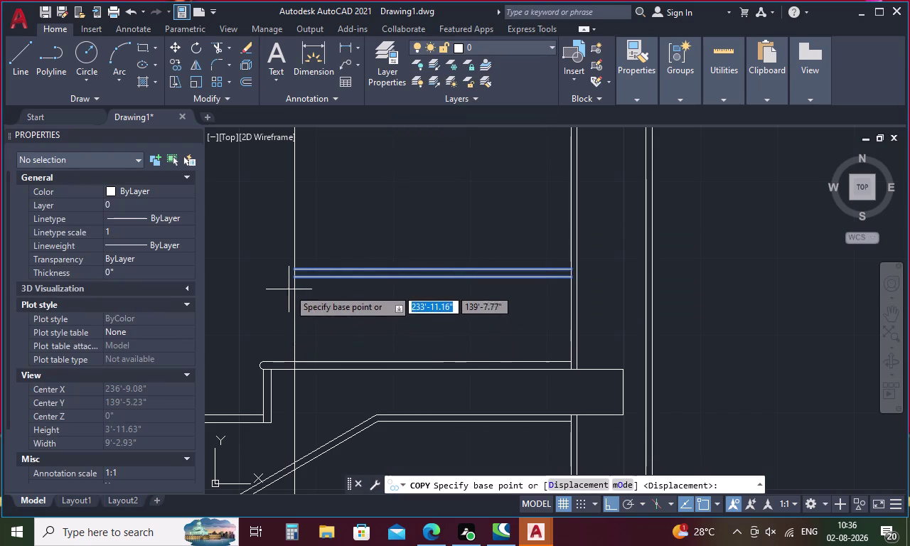
click(293, 279)
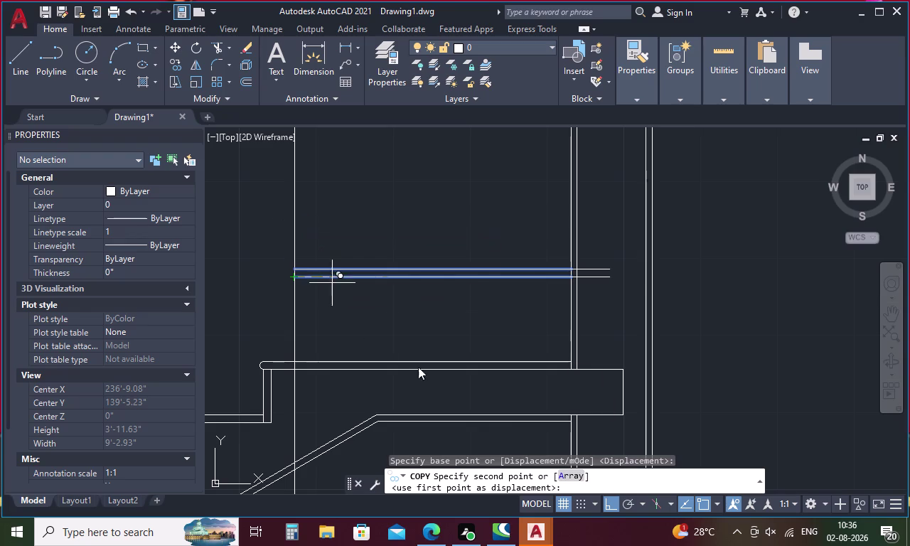
click(564, 480)
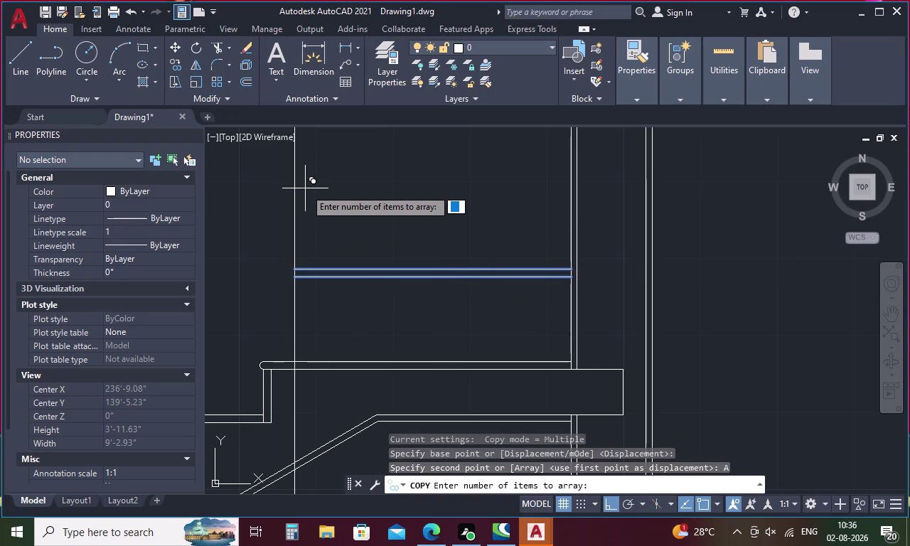
key(5)
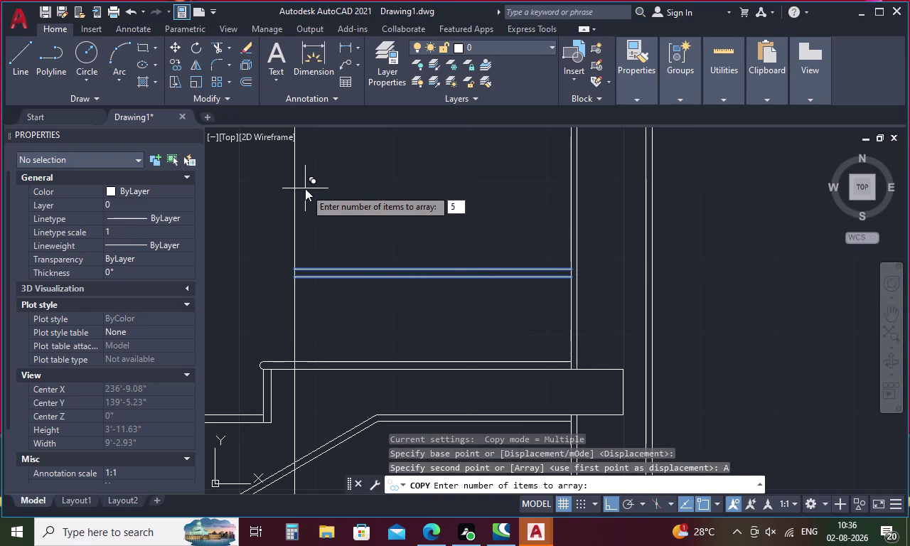